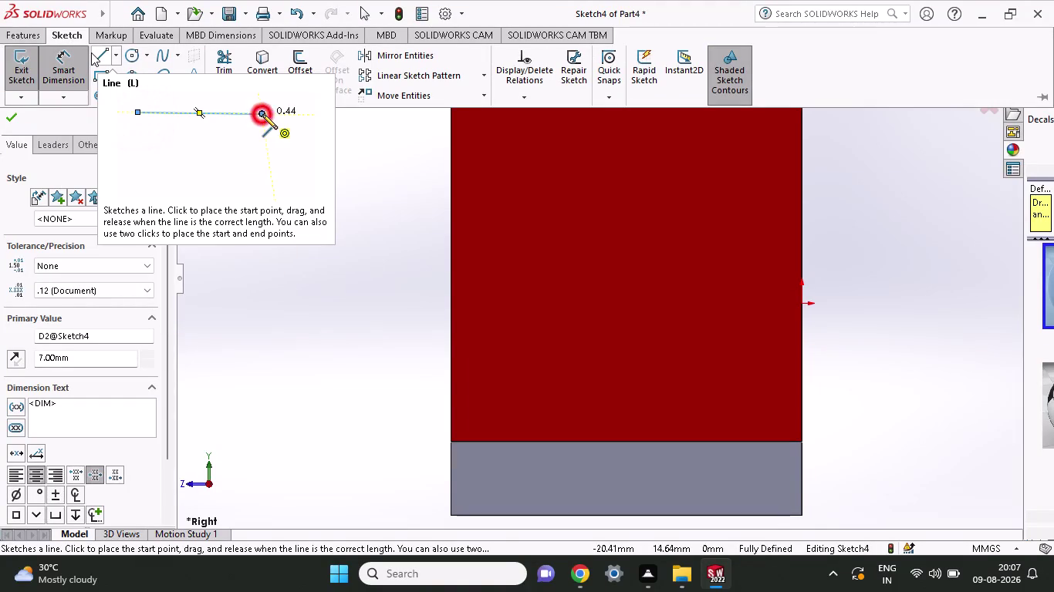
Draw one vertical line from the top edge's dimensioned point partway down the red face.
click(91, 52)
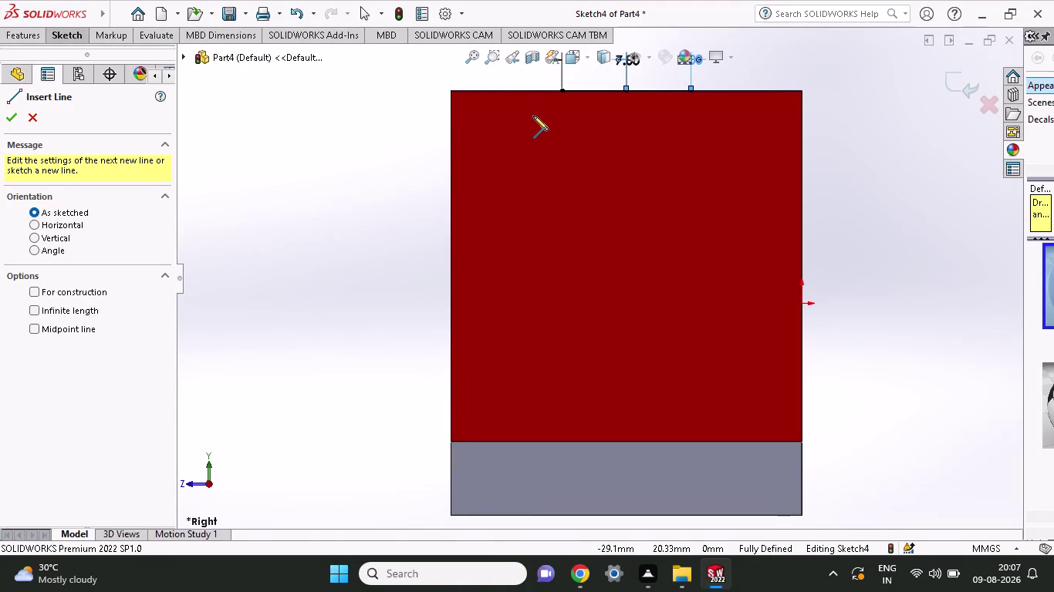
click(624, 88)
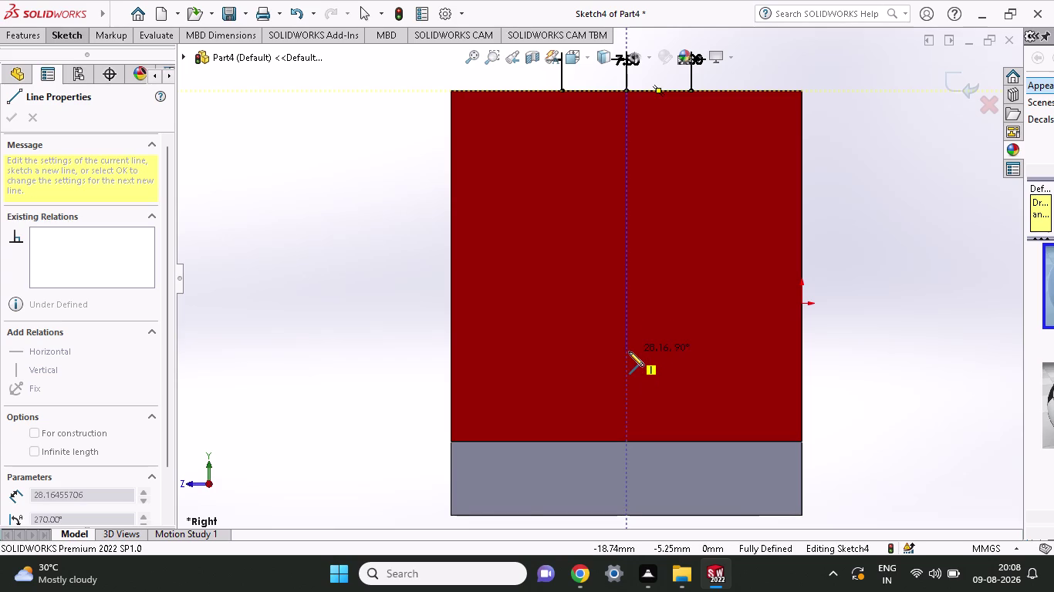
click(629, 352)
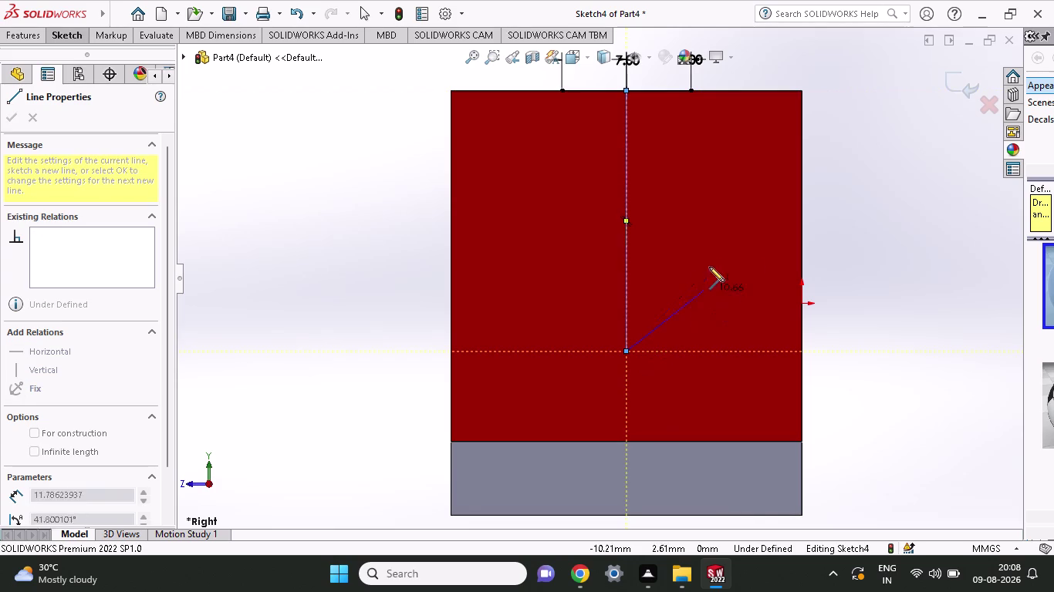
right_click(354, 186)
click(366, 196)
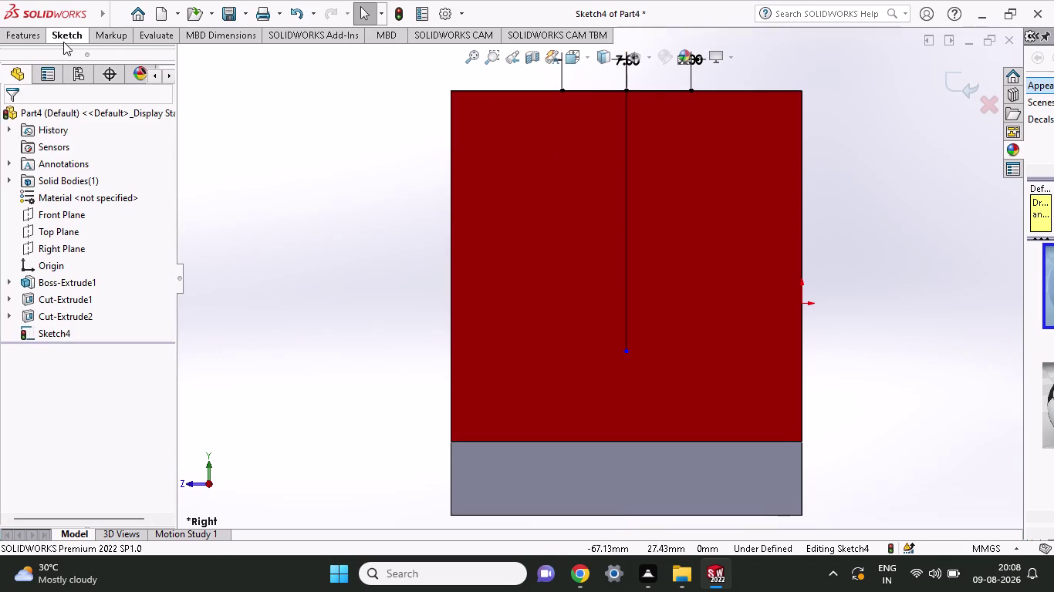
Dimension the vertical line's lower end 8 mm above the red face's bottom edge.
click(64, 42)
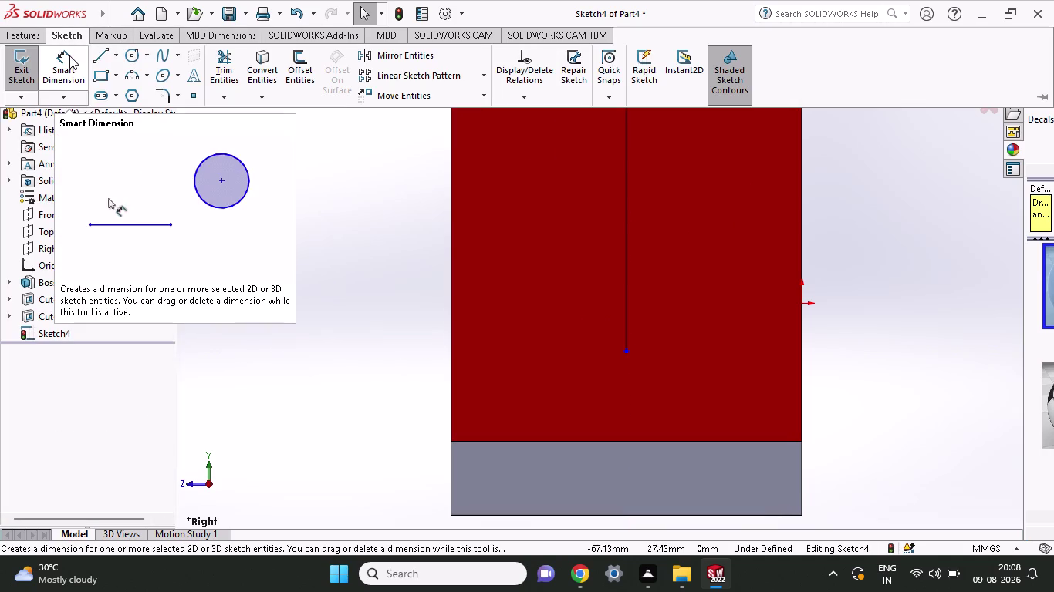
click(69, 70)
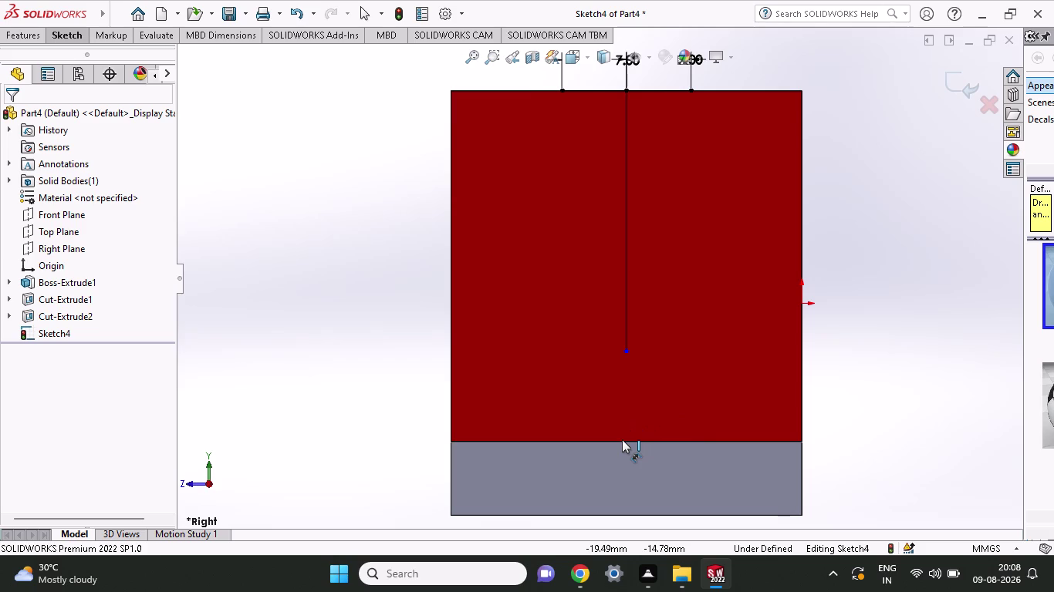
click(627, 350)
click(800, 443)
click(917, 419)
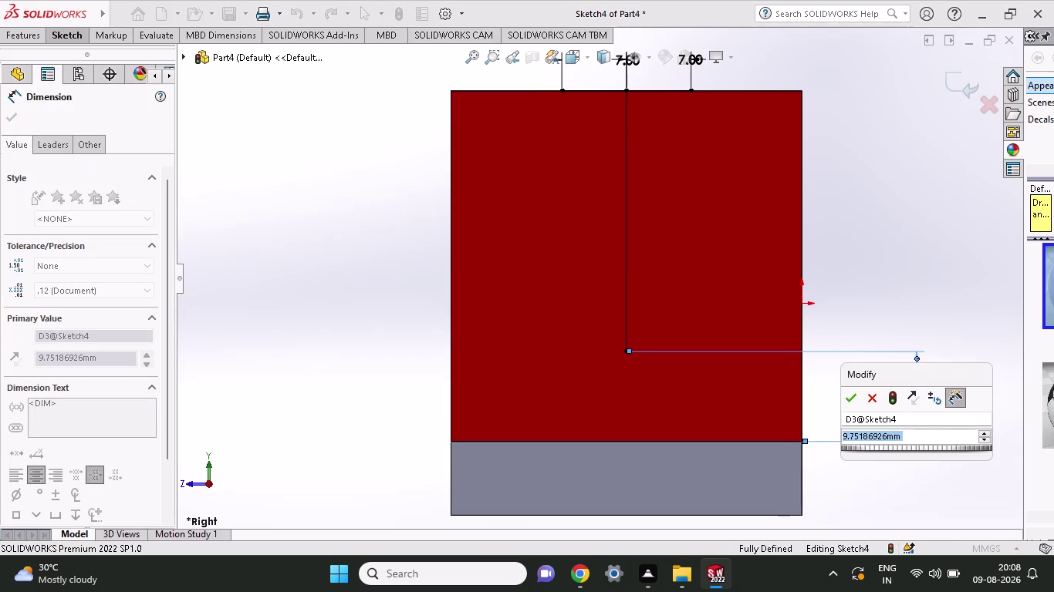
key(8)
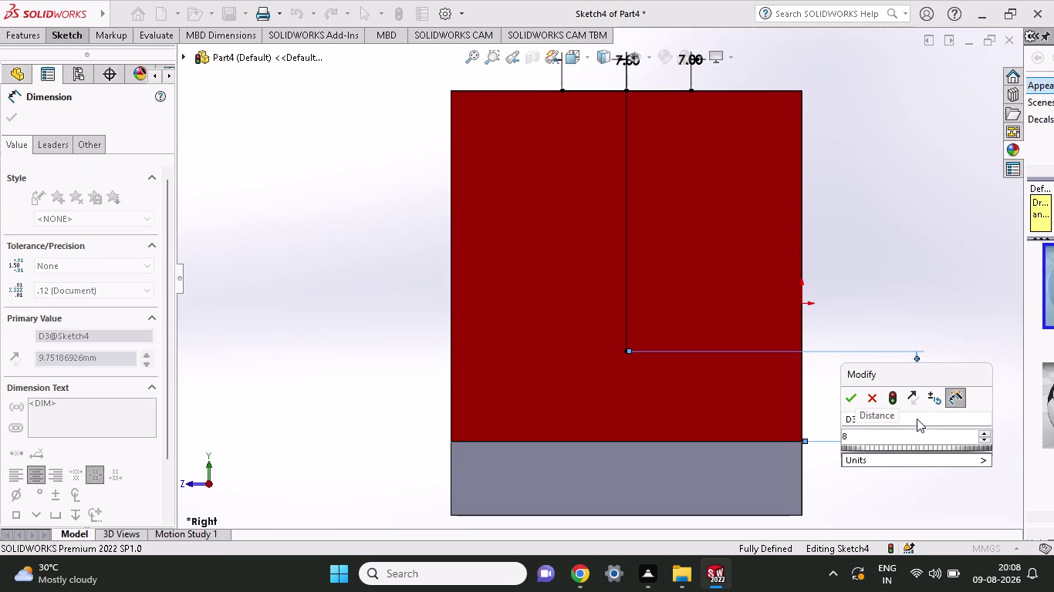
key(Return)
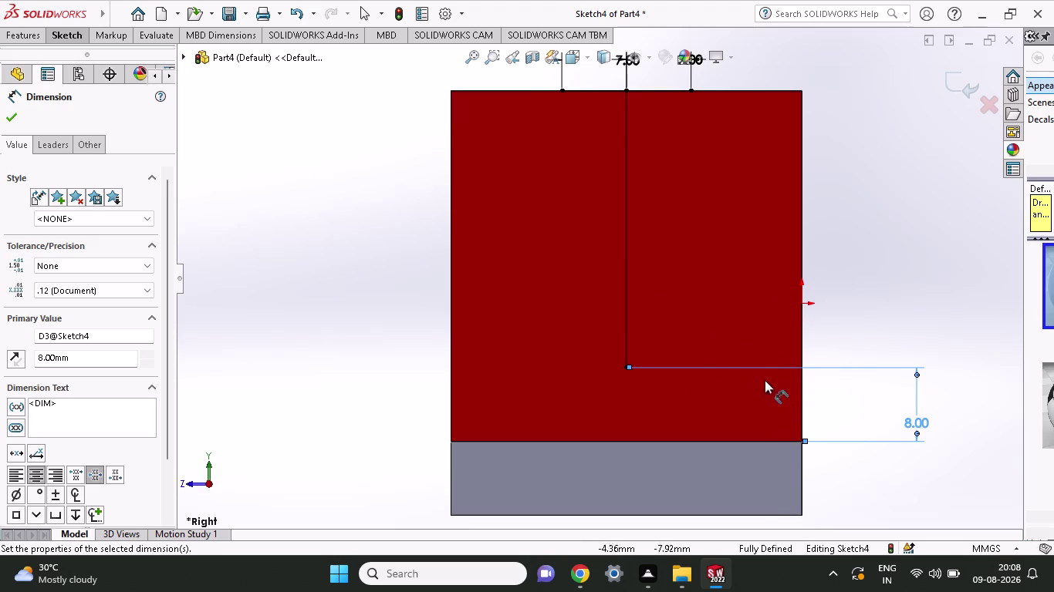
click(82, 37)
click(97, 56)
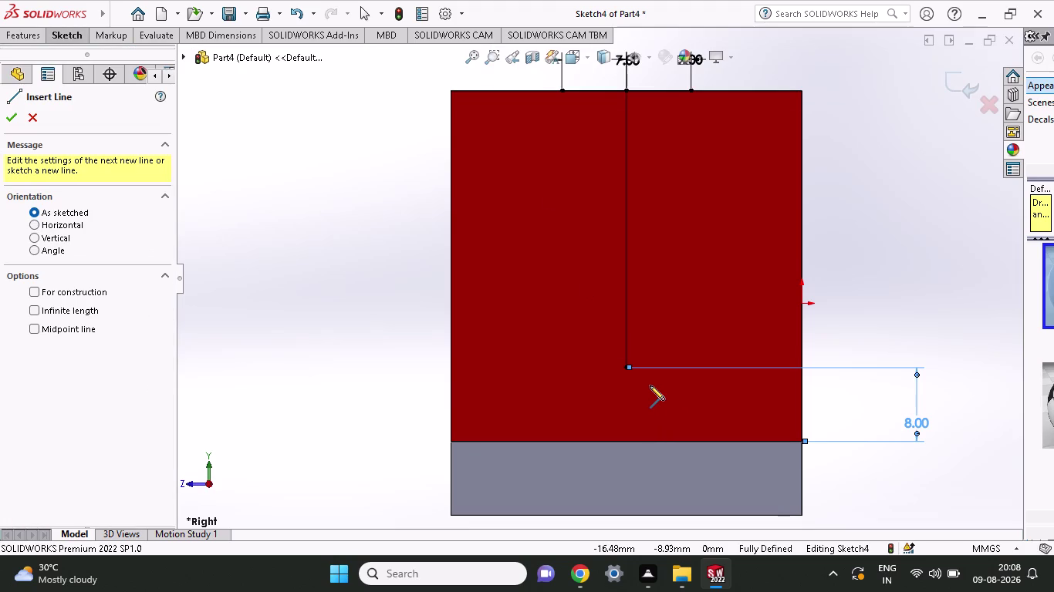
Draw a short horizontal line leftward from the vertical line's lower endpoint.
click(626, 369)
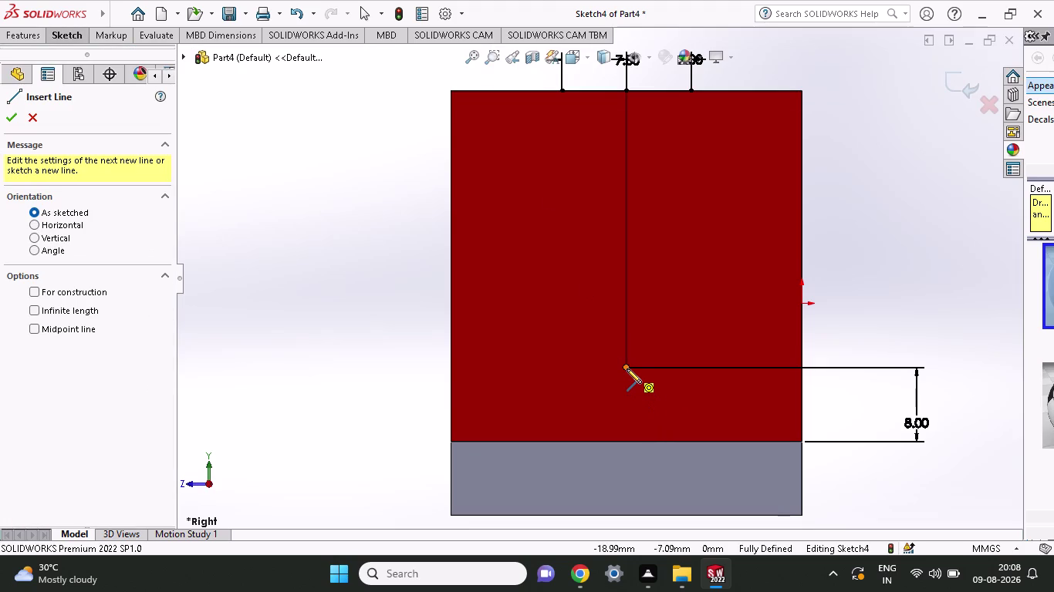
click(552, 364)
right_click(918, 265)
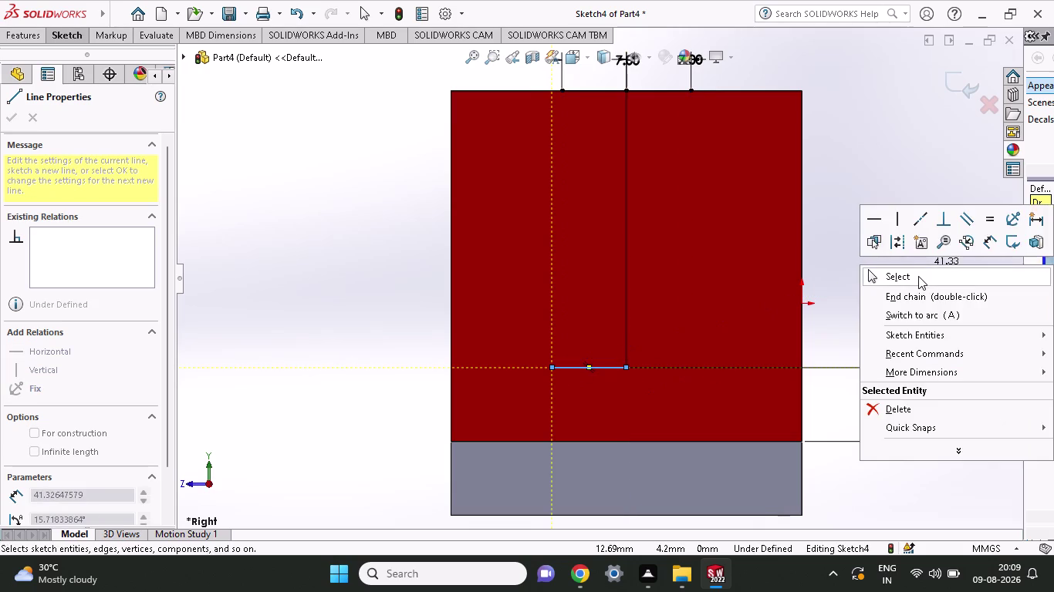
click(918, 276)
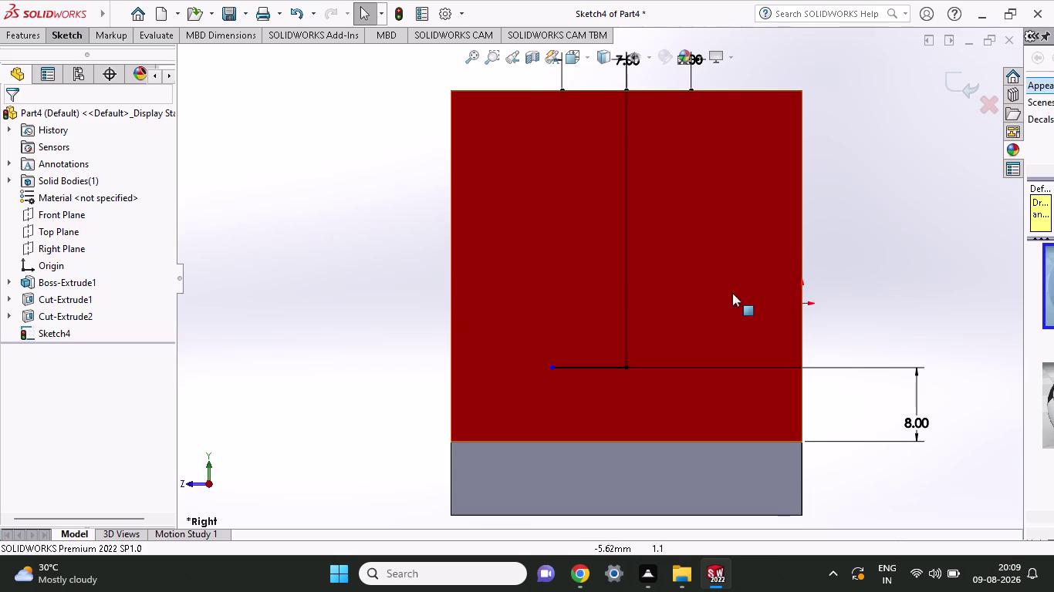
click(69, 41)
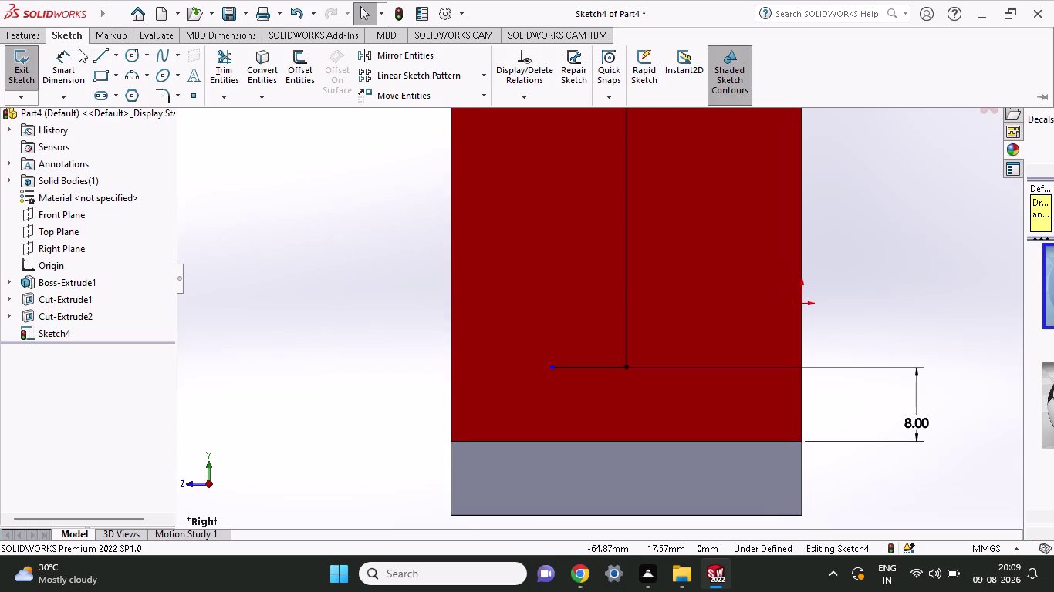
click(76, 61)
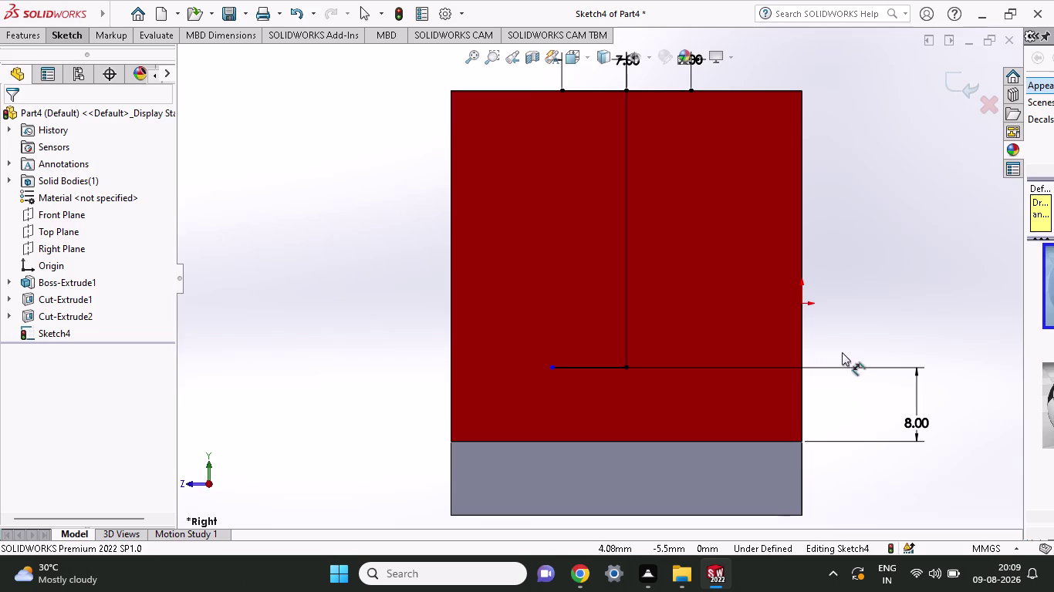
Dimension the left horizontal line to 15 mm, placed below the block.
click(550, 364)
click(628, 369)
scroll(up, 3)
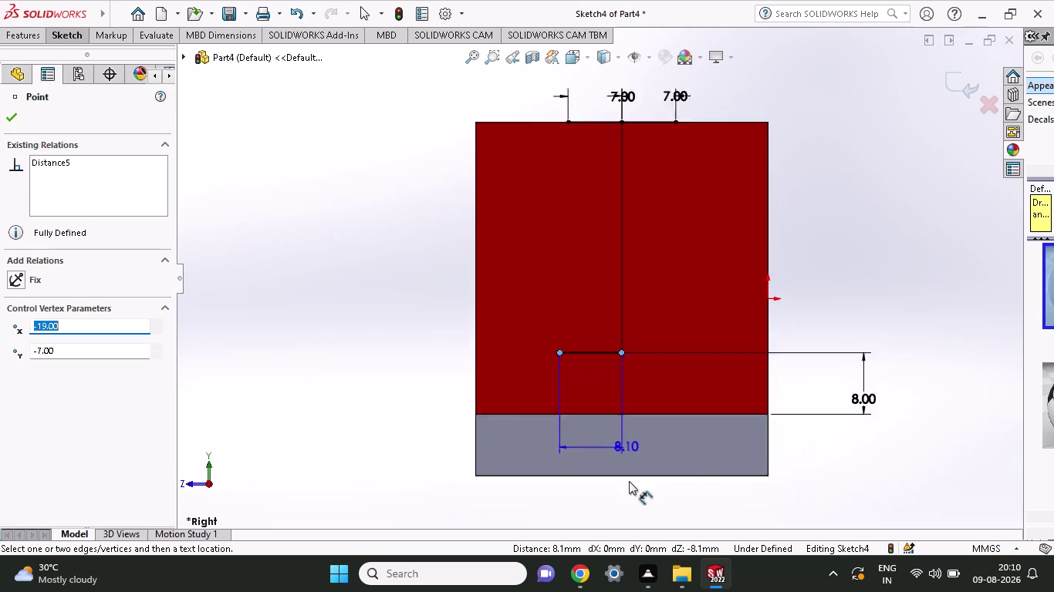
click(618, 468)
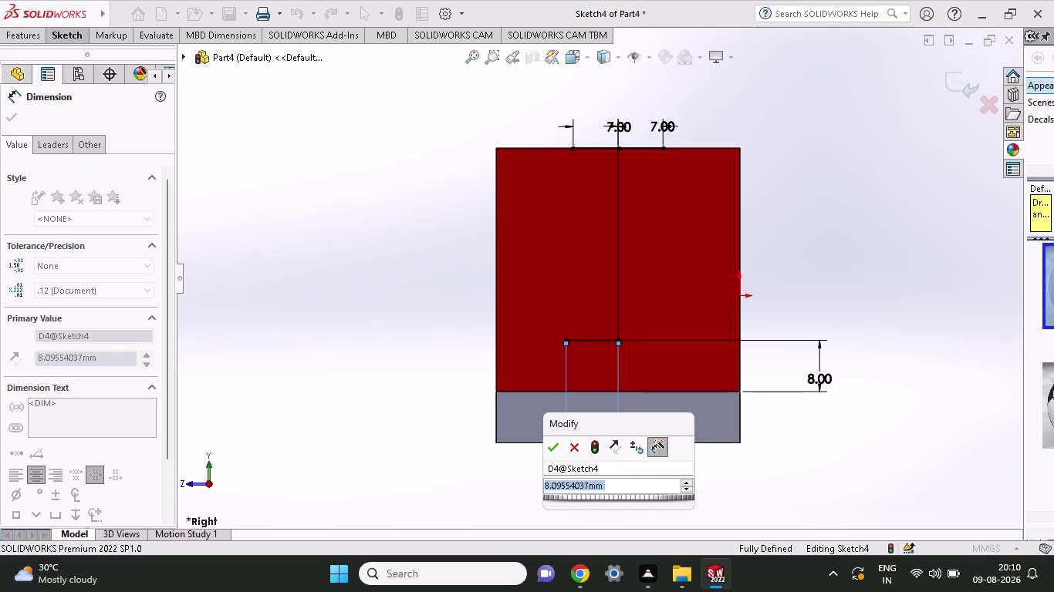
key(1)
key(5)
key(Return)
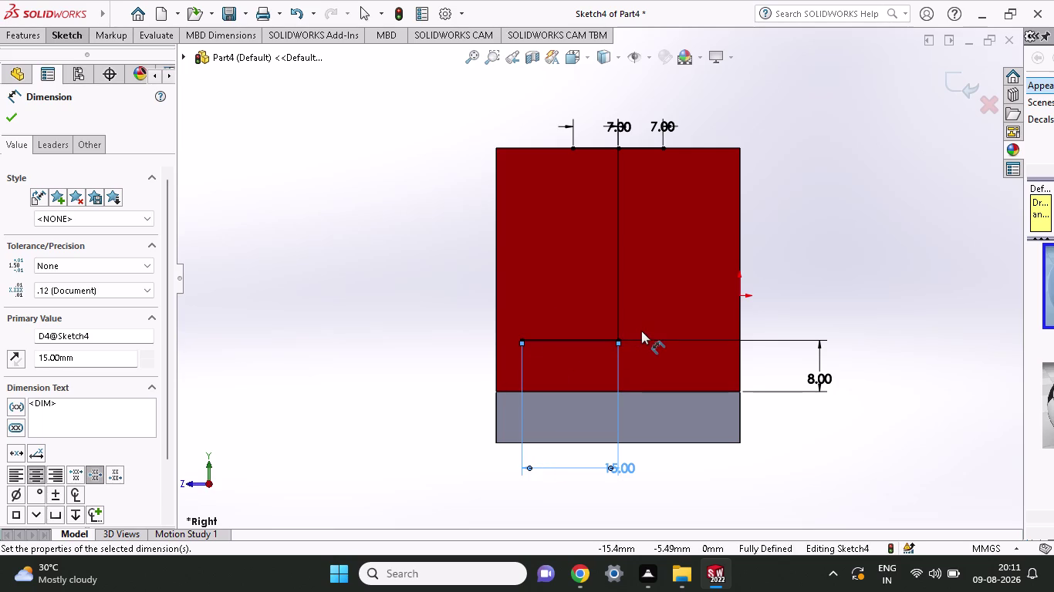
click(78, 39)
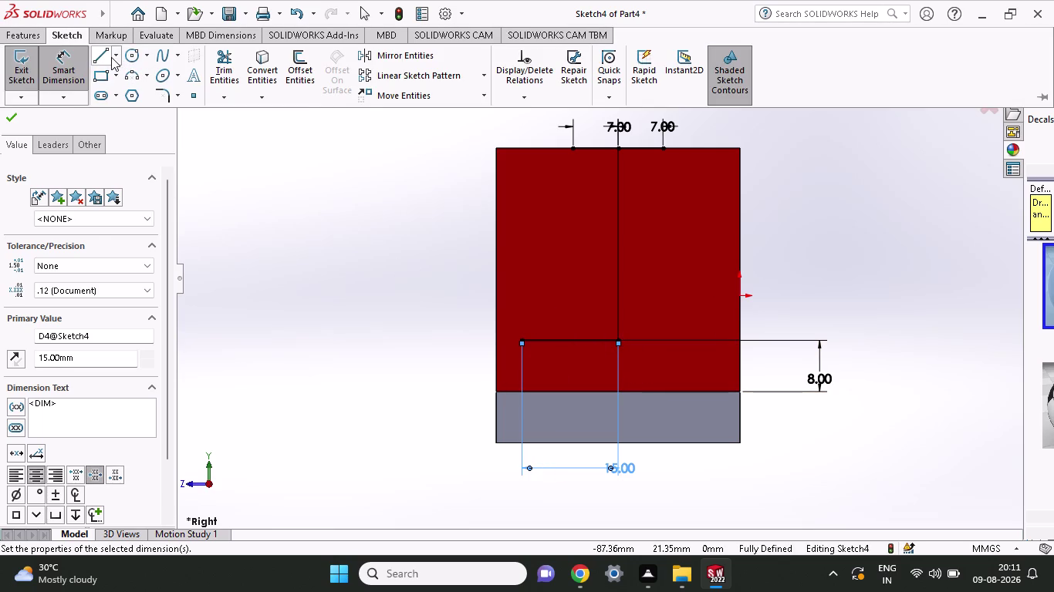
click(92, 59)
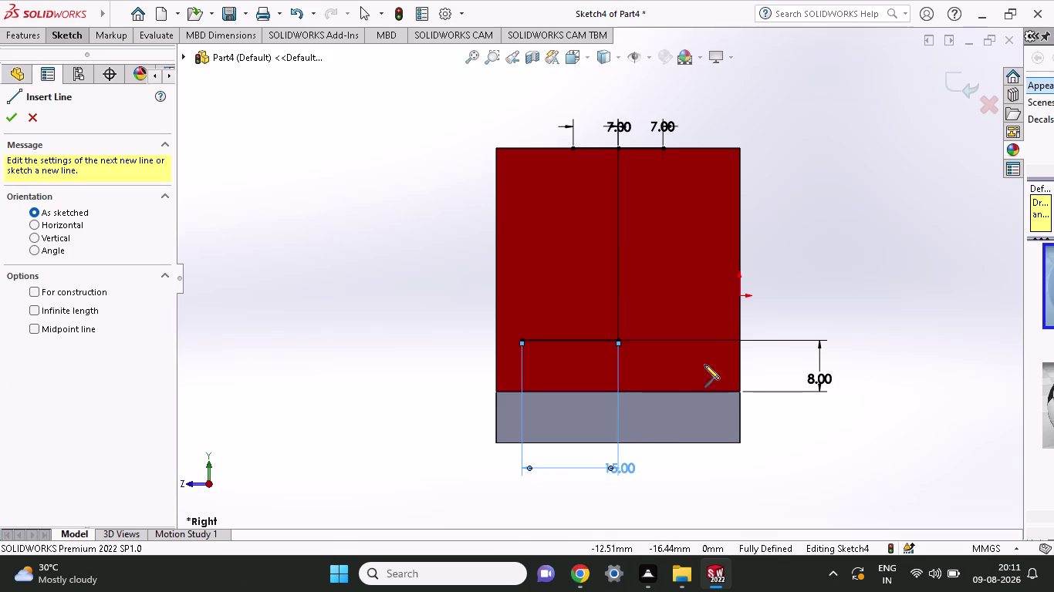
Draw a horizontal line rightward from the vertical line's lower end toward the block's side.
click(619, 341)
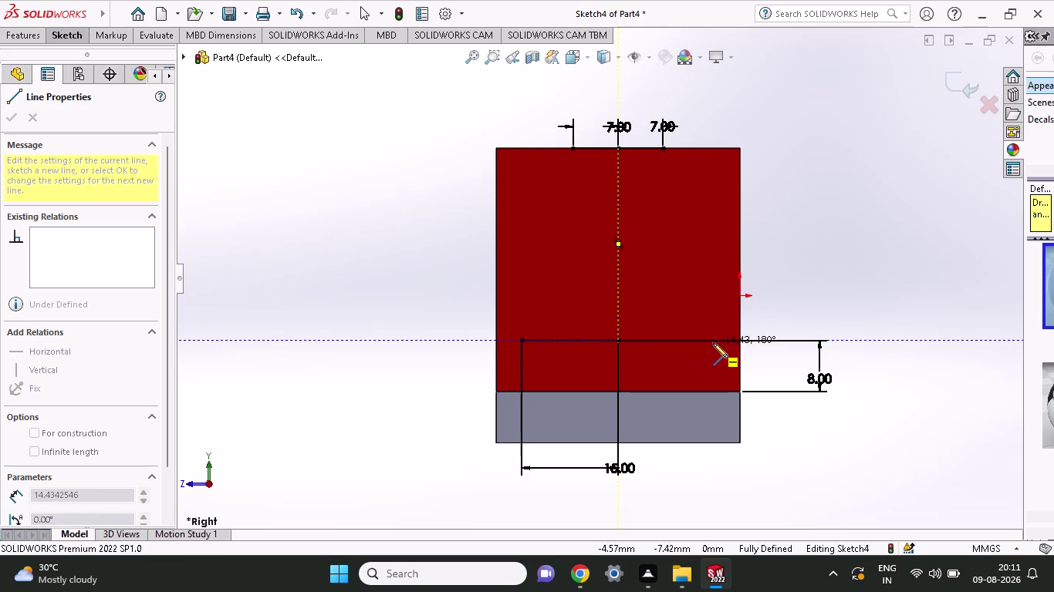
click(717, 342)
right_click(837, 287)
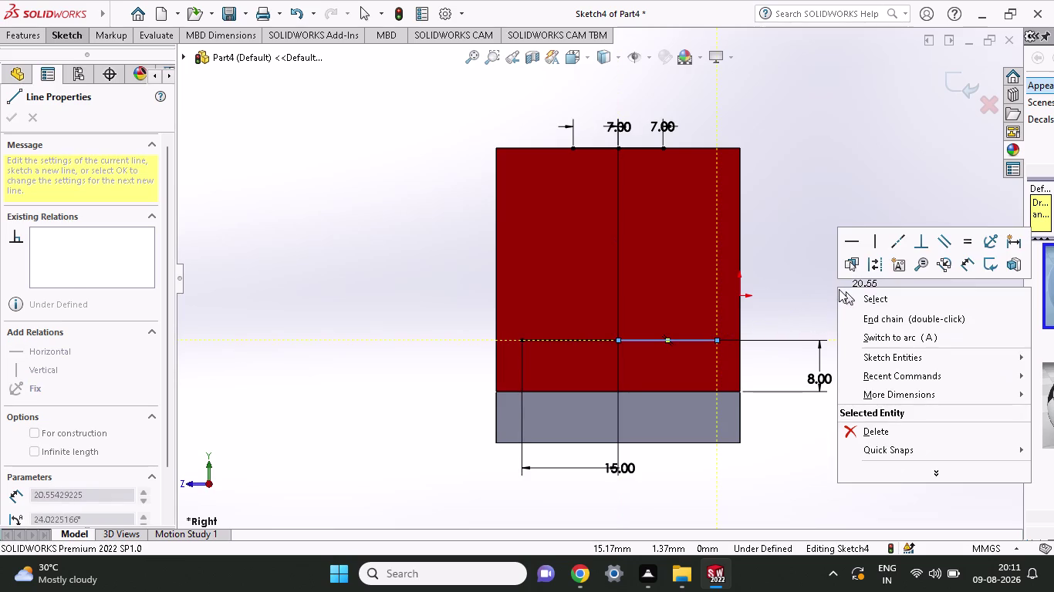
click(848, 305)
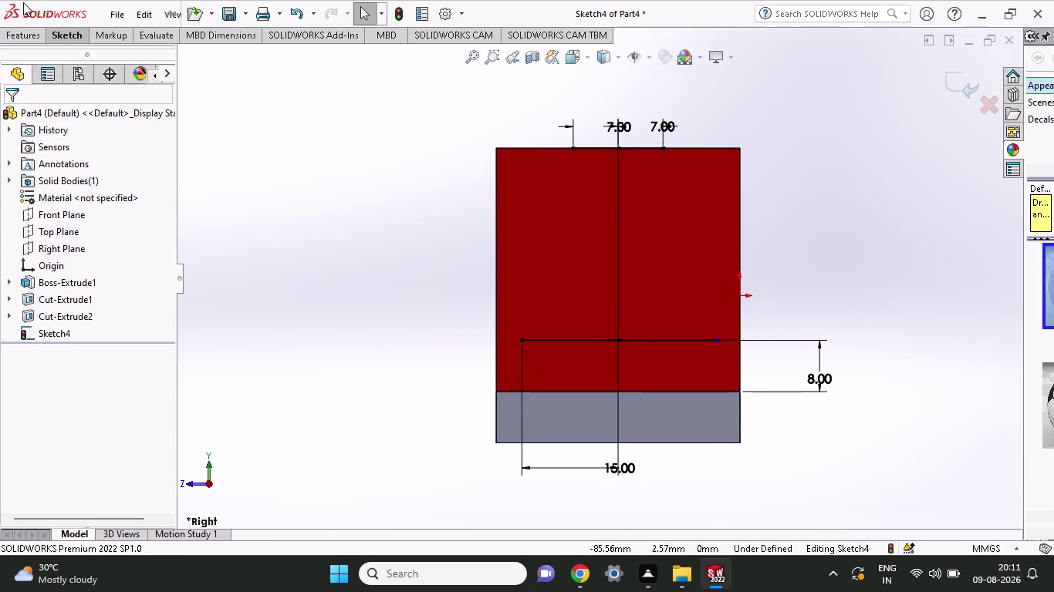
Dimension the right horizontal line to 15 mm below the block.
click(54, 36)
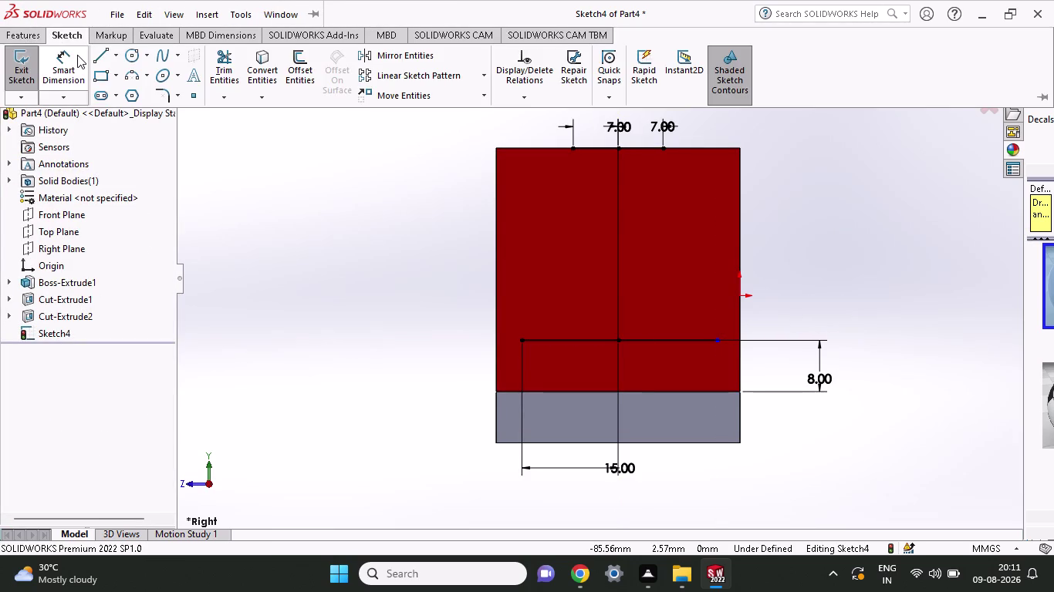
click(78, 54)
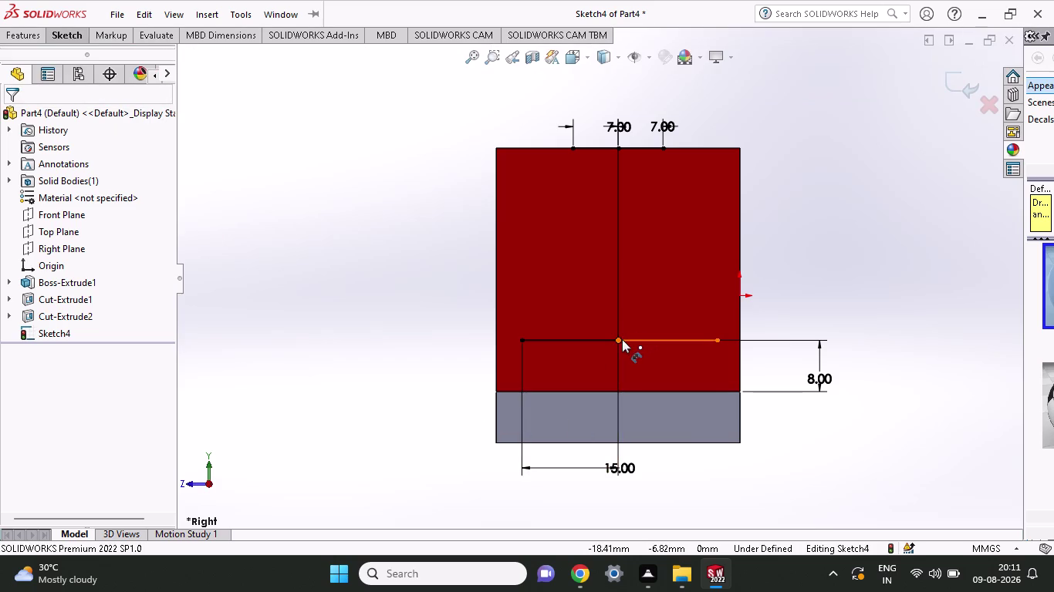
click(620, 340)
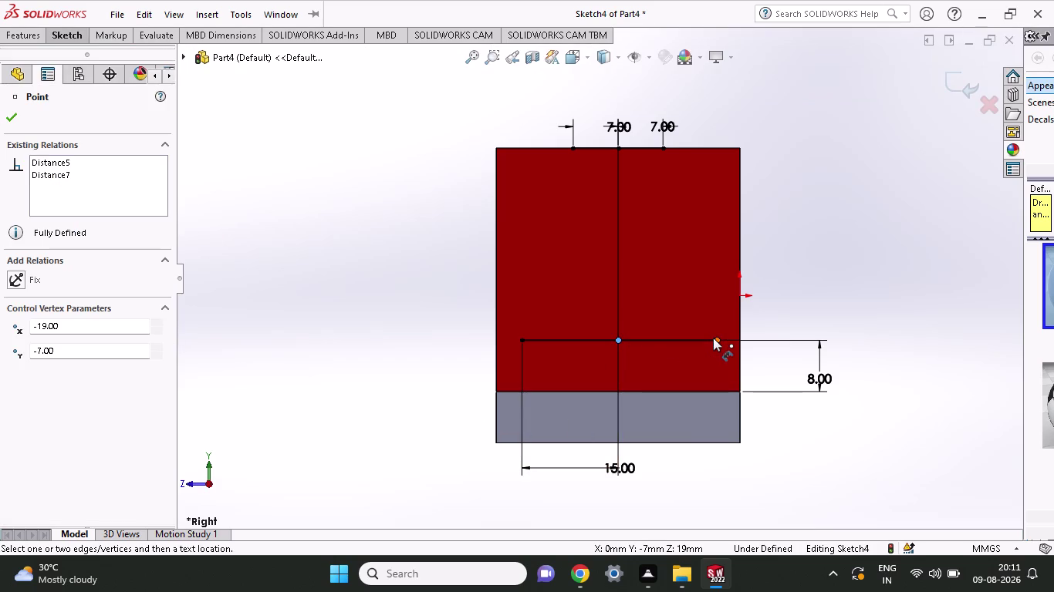
click(715, 338)
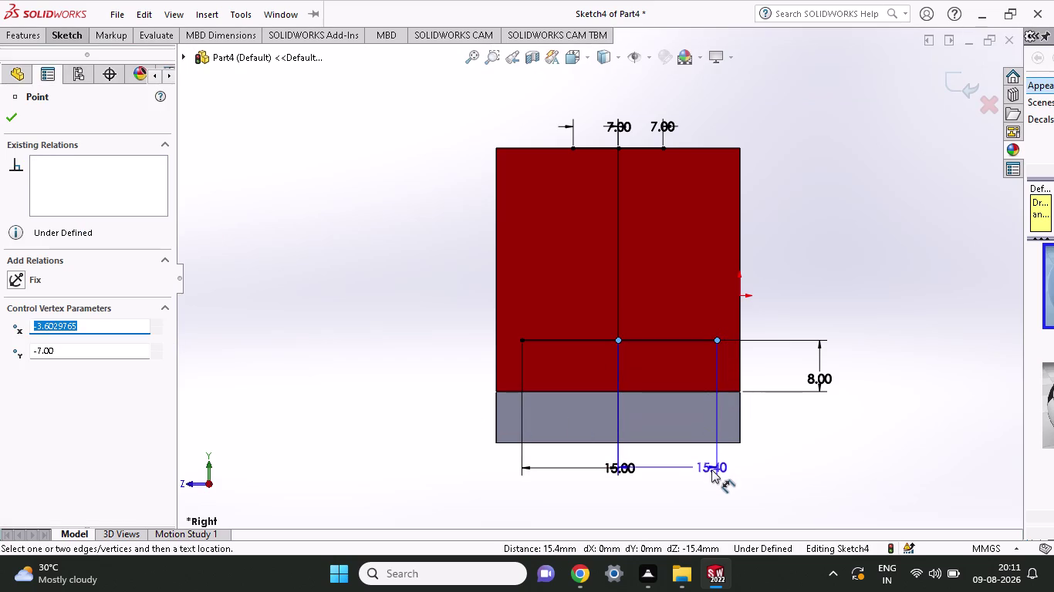
click(711, 470)
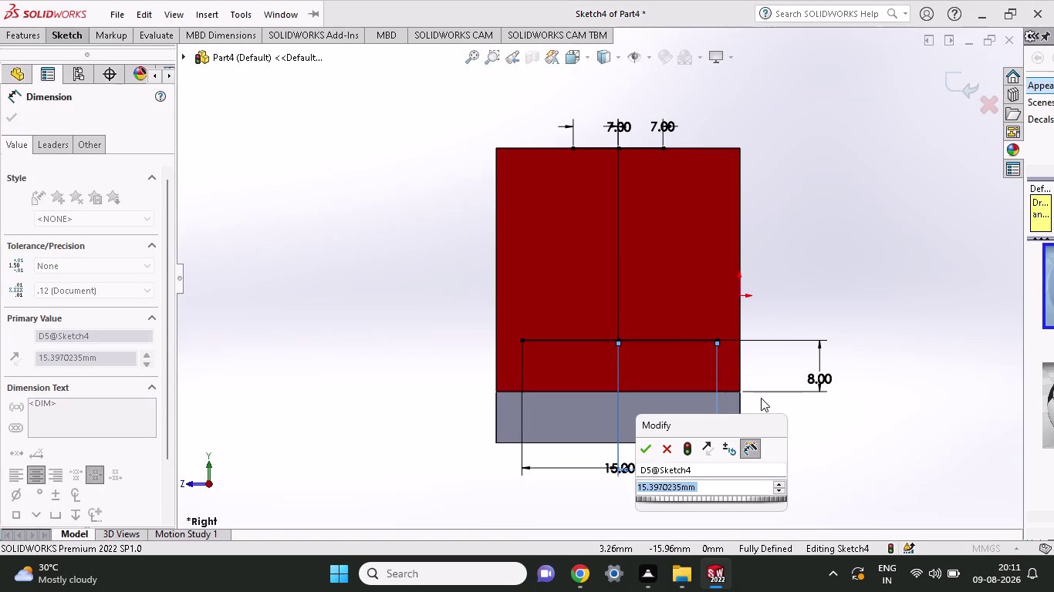
text(15)
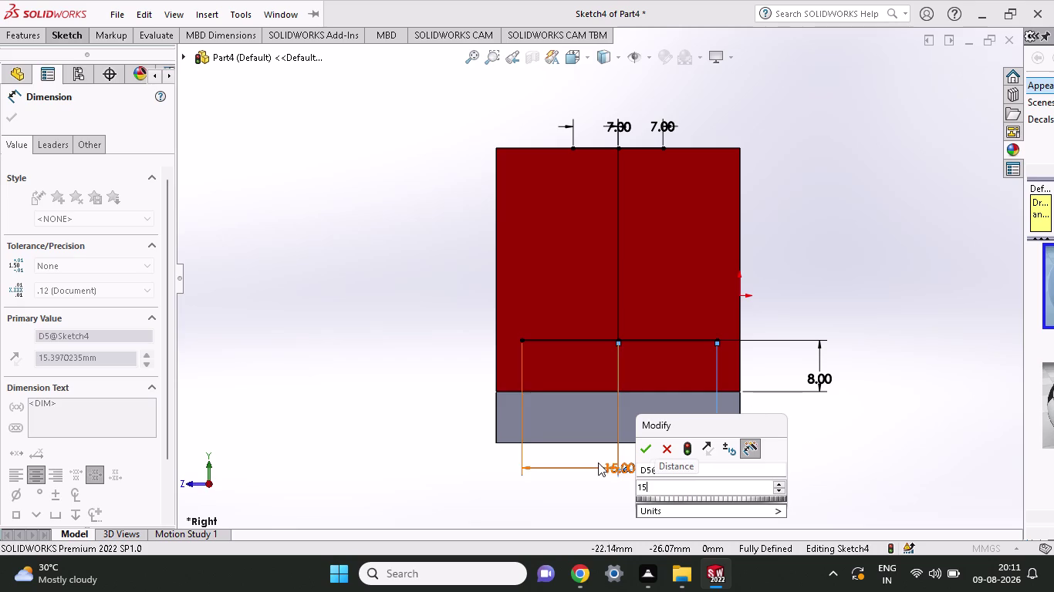
click(644, 448)
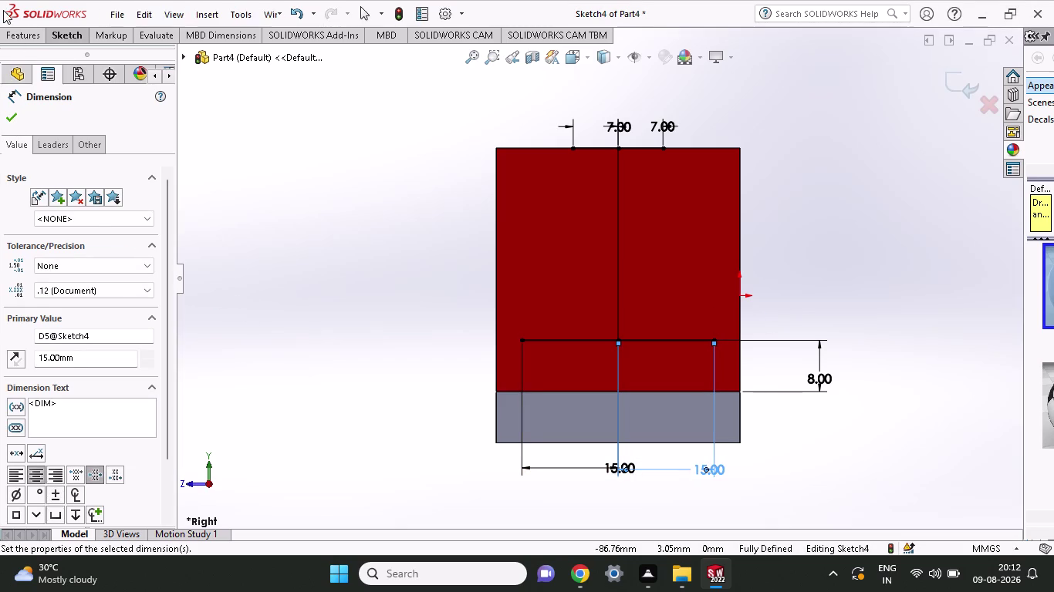
Confirm the 15 mm right bottom spacing, leaving the sketch fully defined.
click(15, 34)
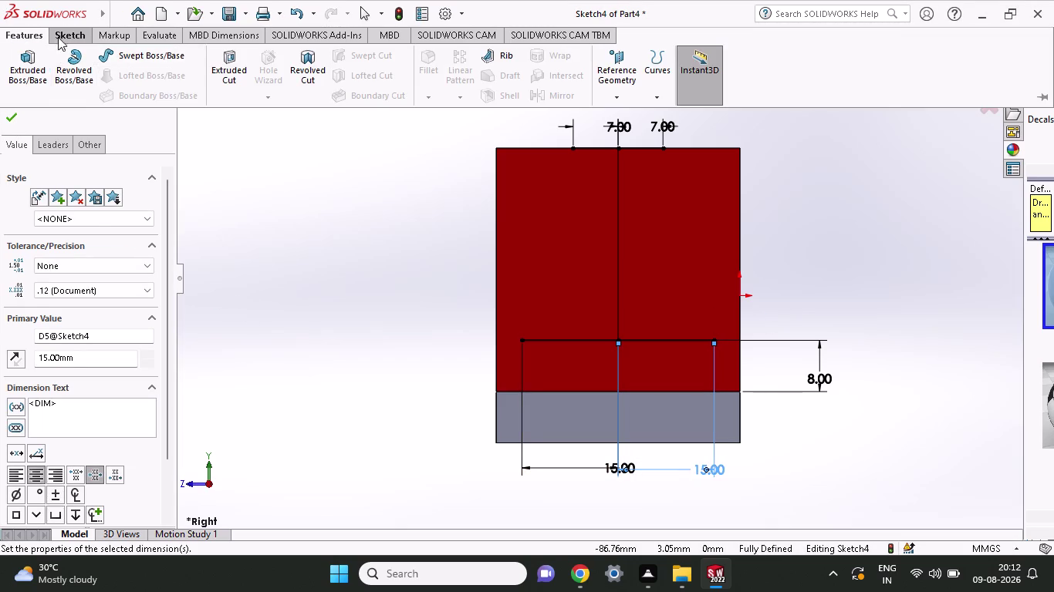
click(64, 27)
click(2, 115)
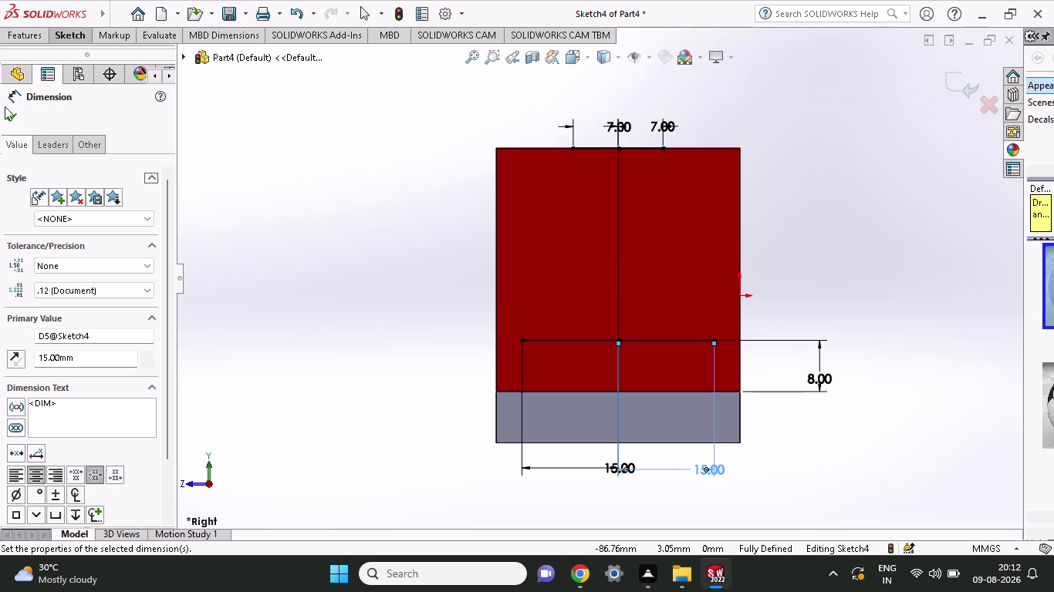
click(6, 114)
click(10, 35)
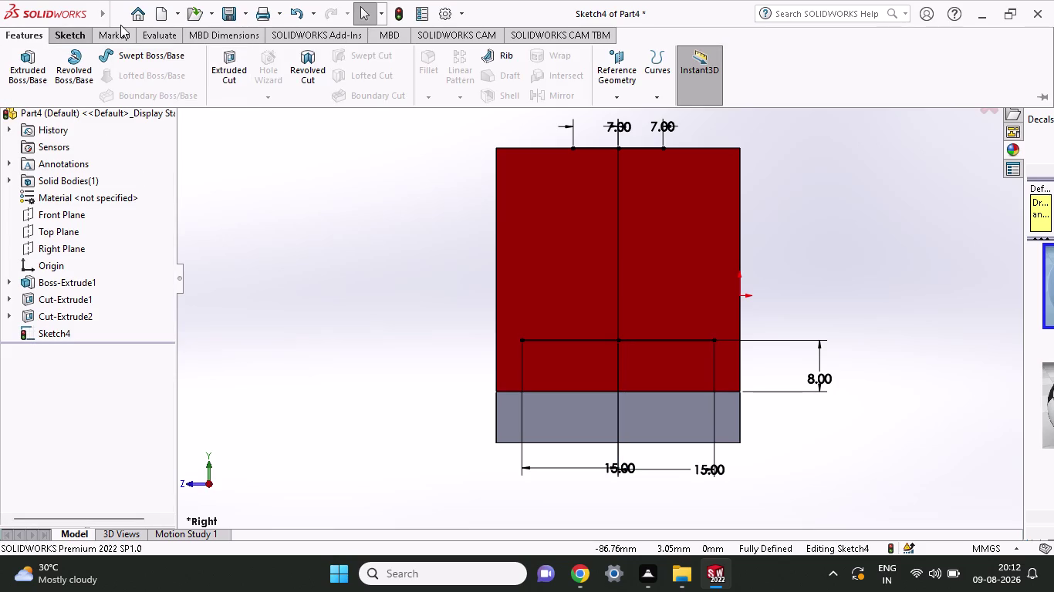
click(75, 34)
click(101, 59)
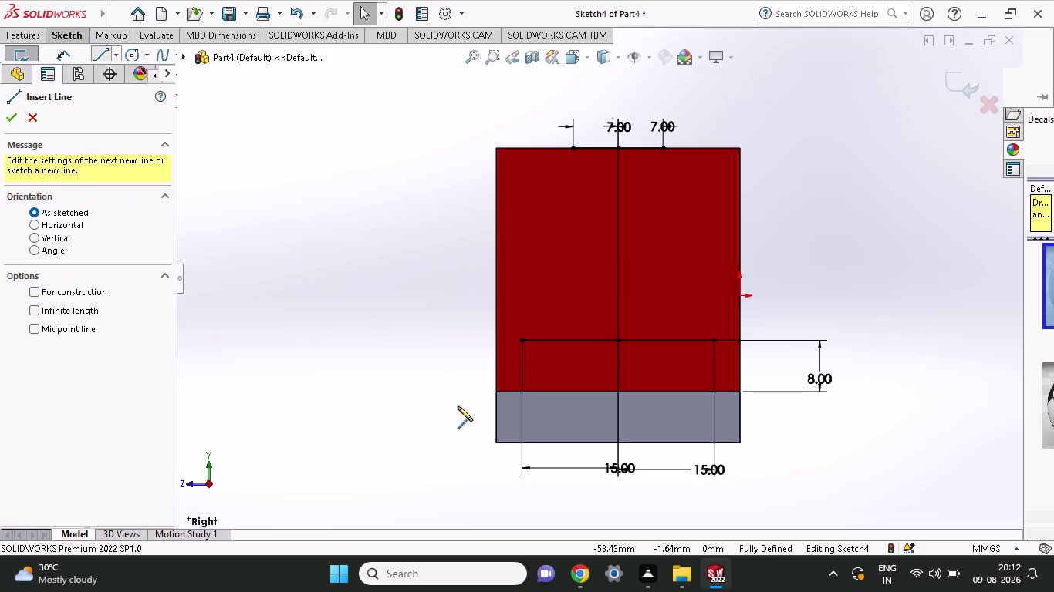
Draw the left slanted line from the bottom-left point to the top-left point.
click(522, 339)
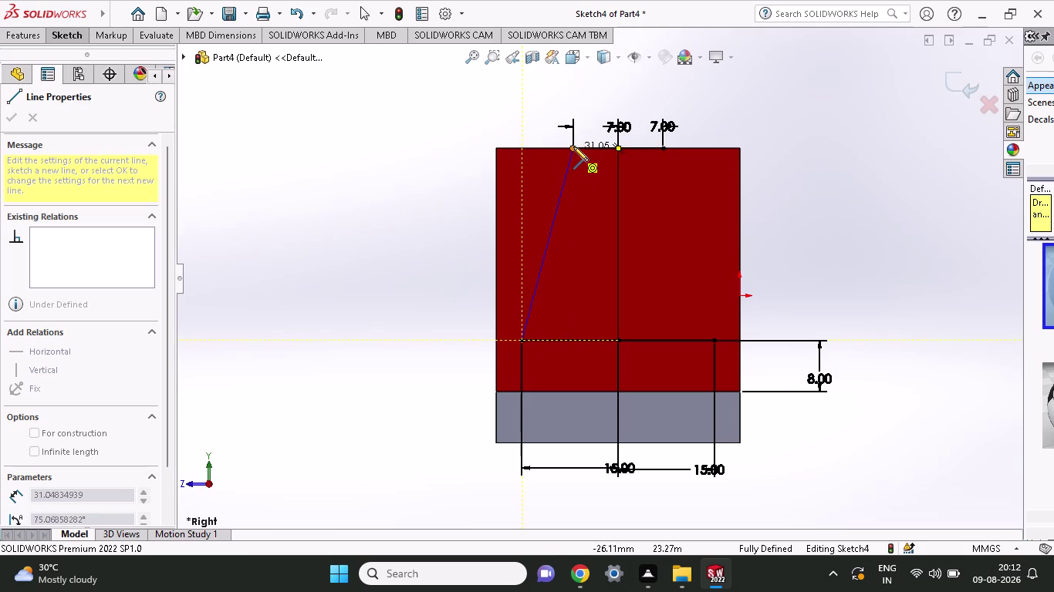
click(574, 146)
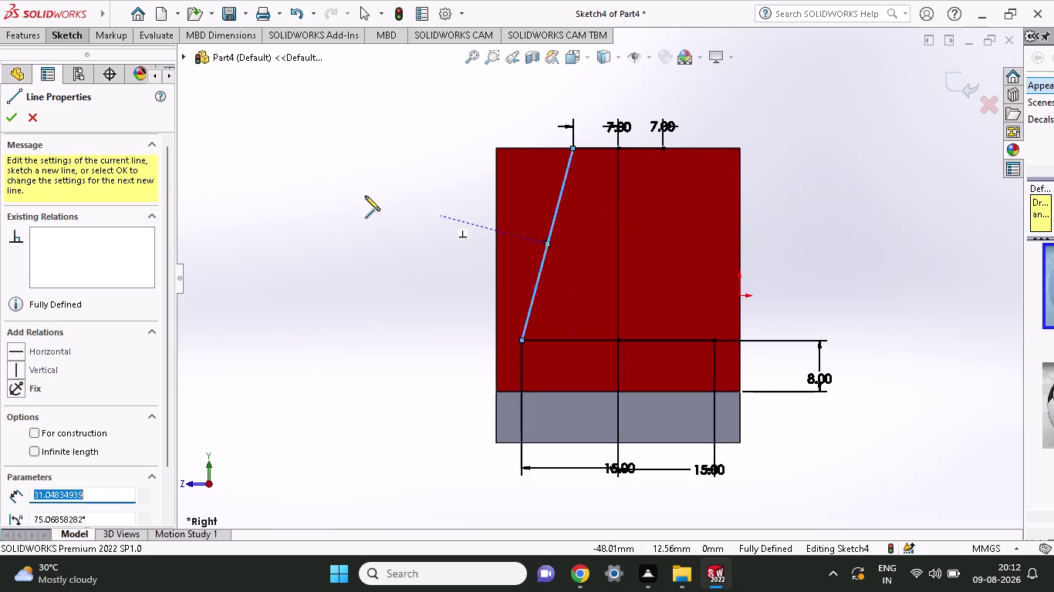
click(12, 121)
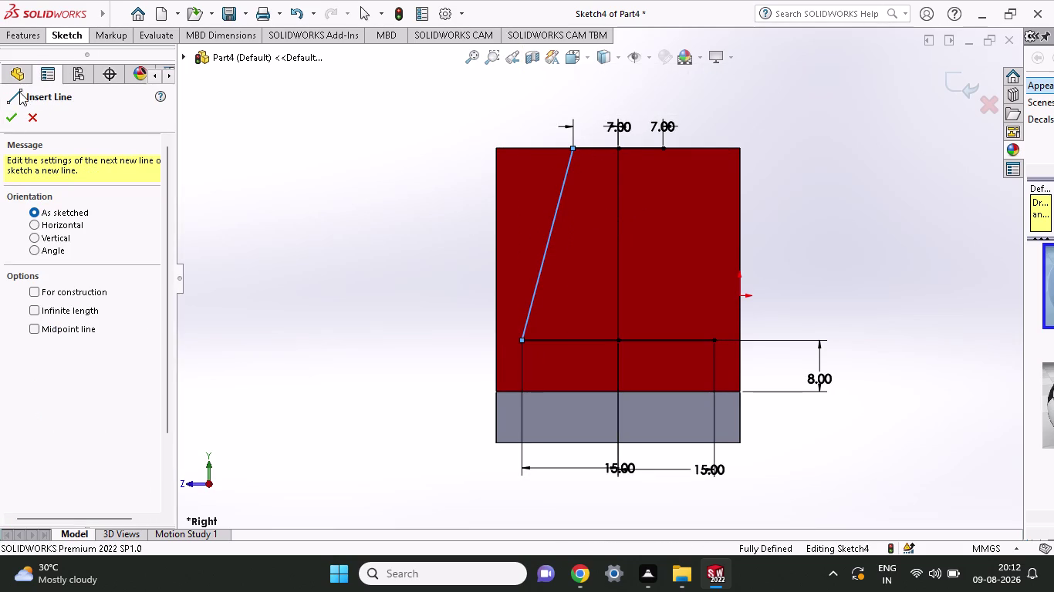
click(33, 39)
click(79, 41)
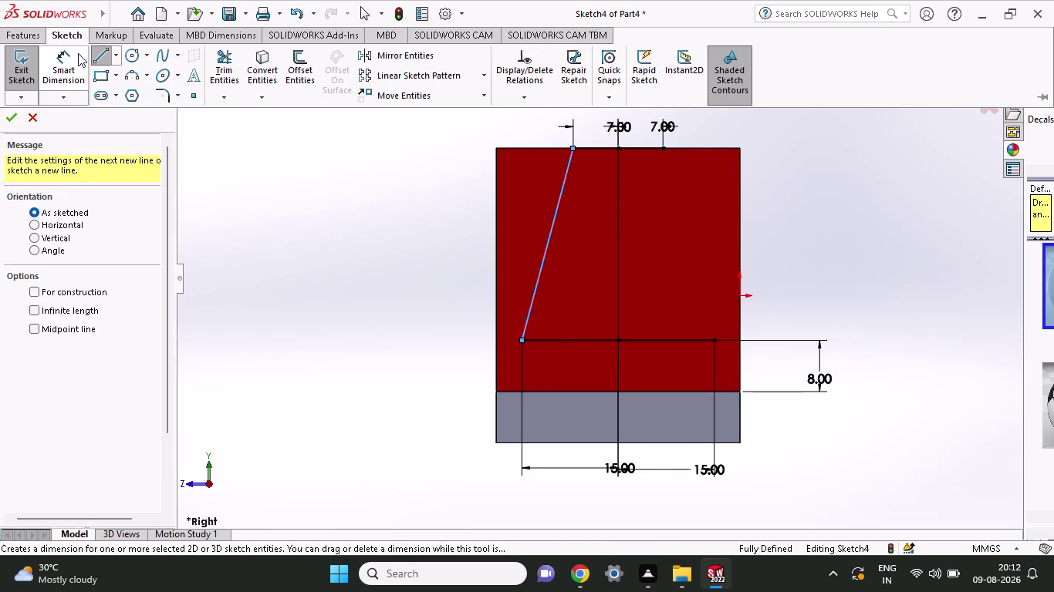
click(93, 58)
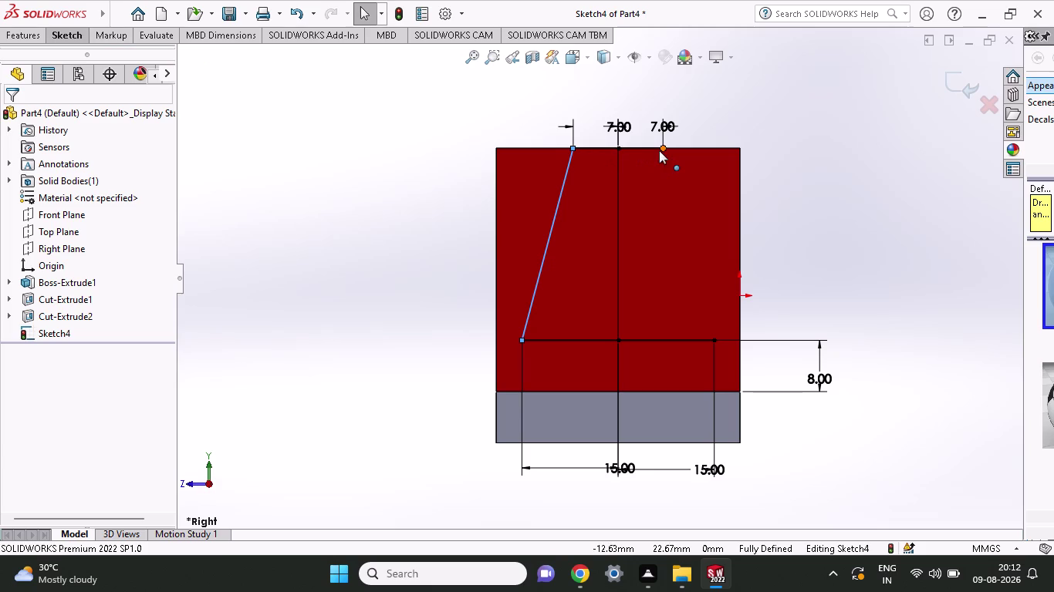
Draw the right slanted line from the top-right point to the bottom-right point.
click(661, 149)
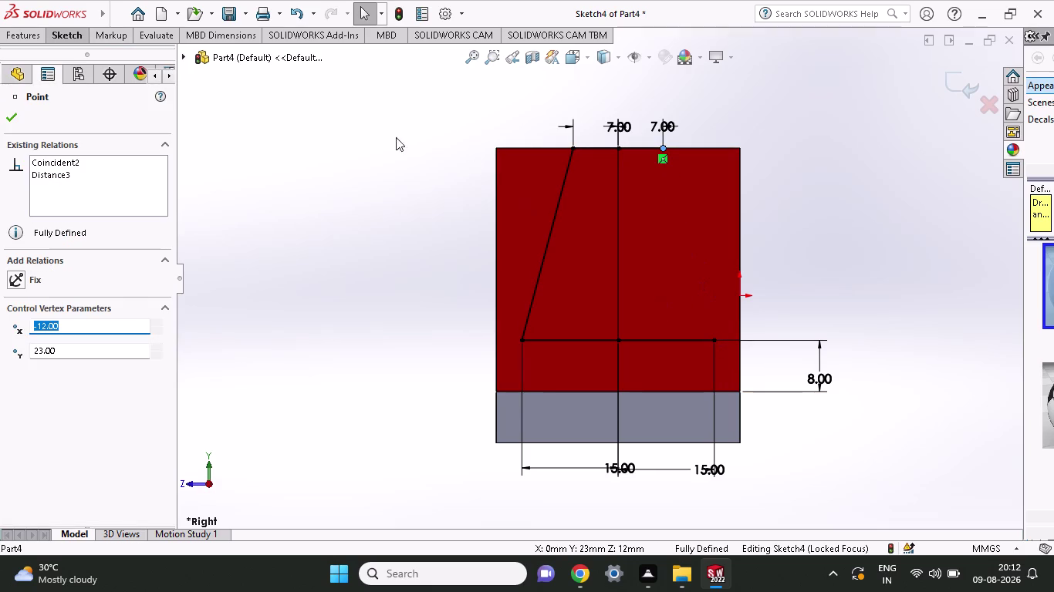
click(63, 43)
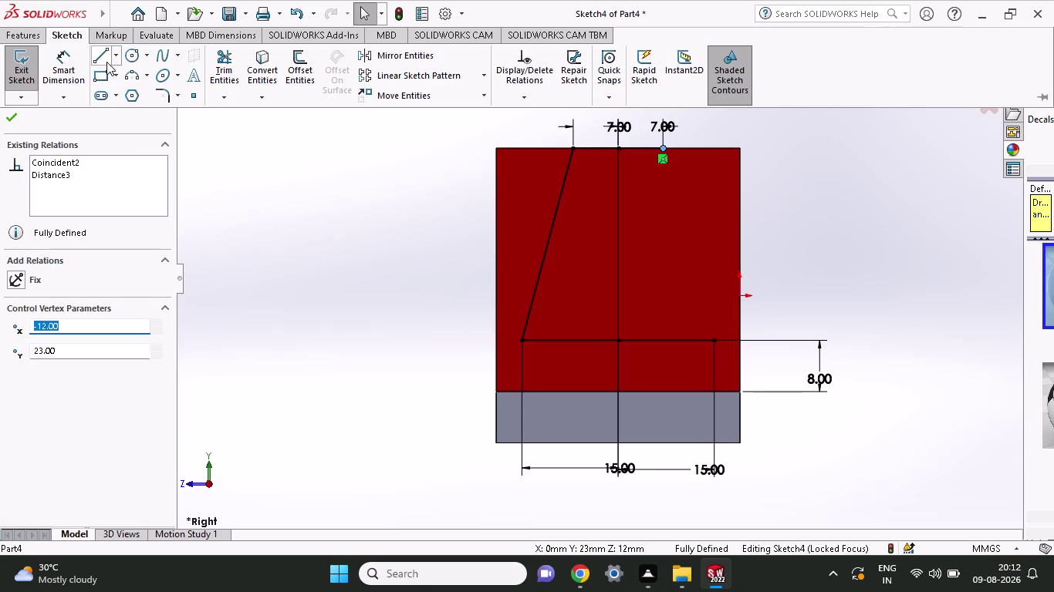
click(106, 61)
click(662, 147)
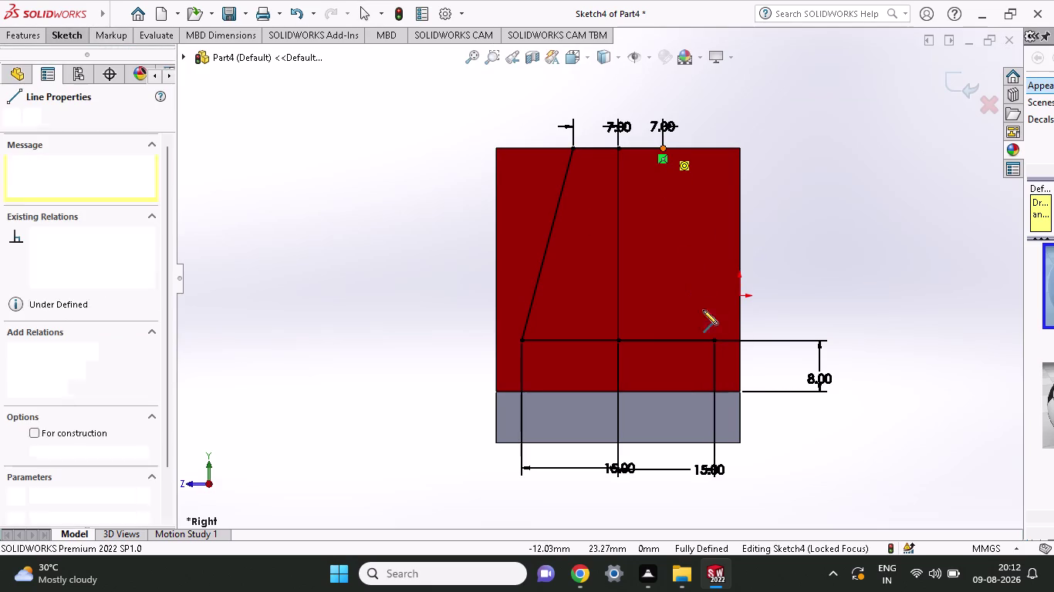
click(716, 344)
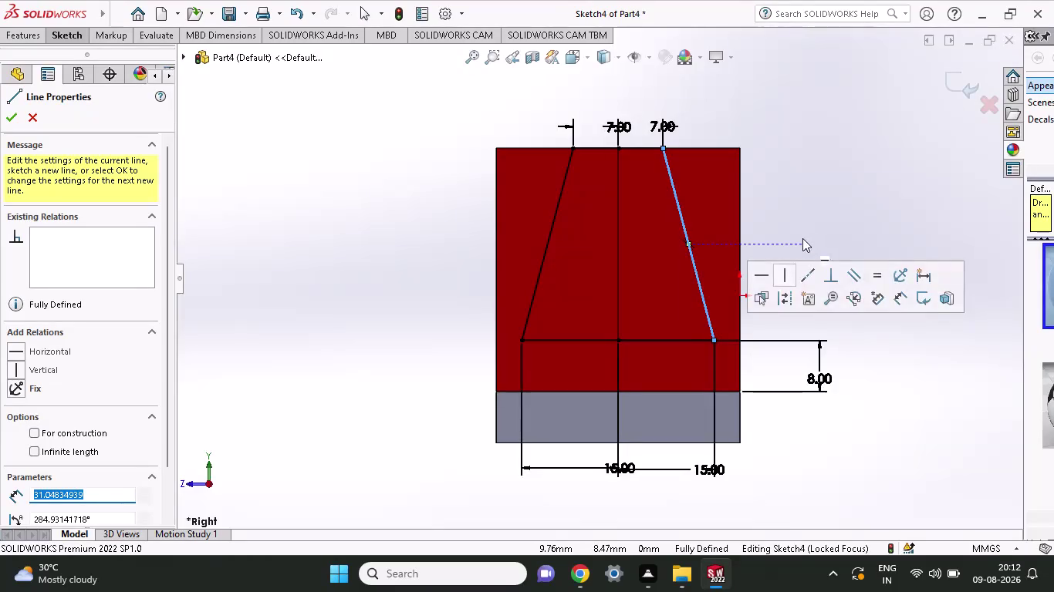
right_click(802, 238)
click(802, 246)
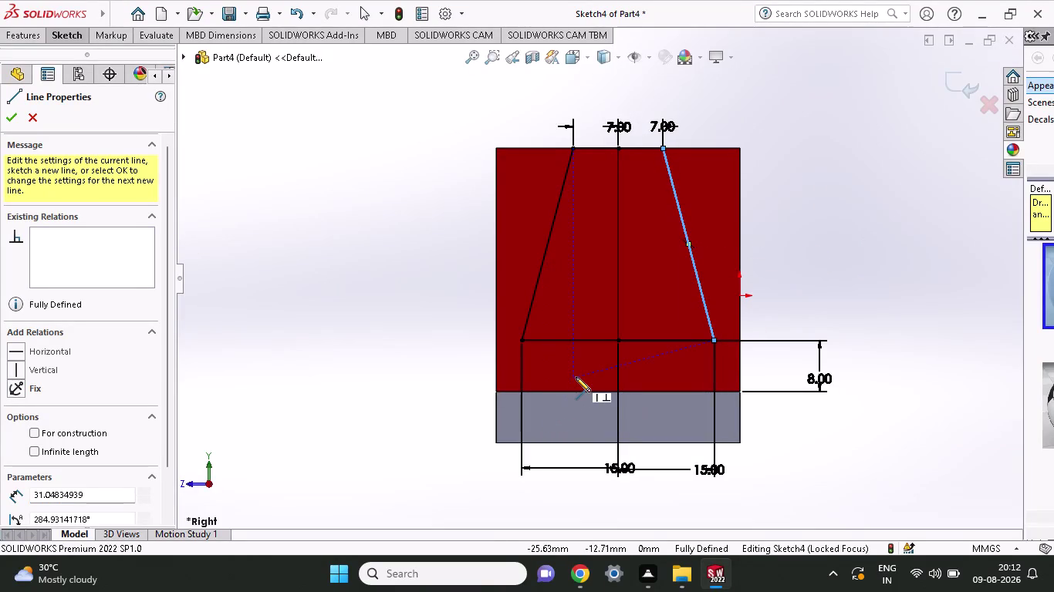
Select the closed trapezoid region, orbit the view, and begin an Extruded Cut.
right_click(395, 303)
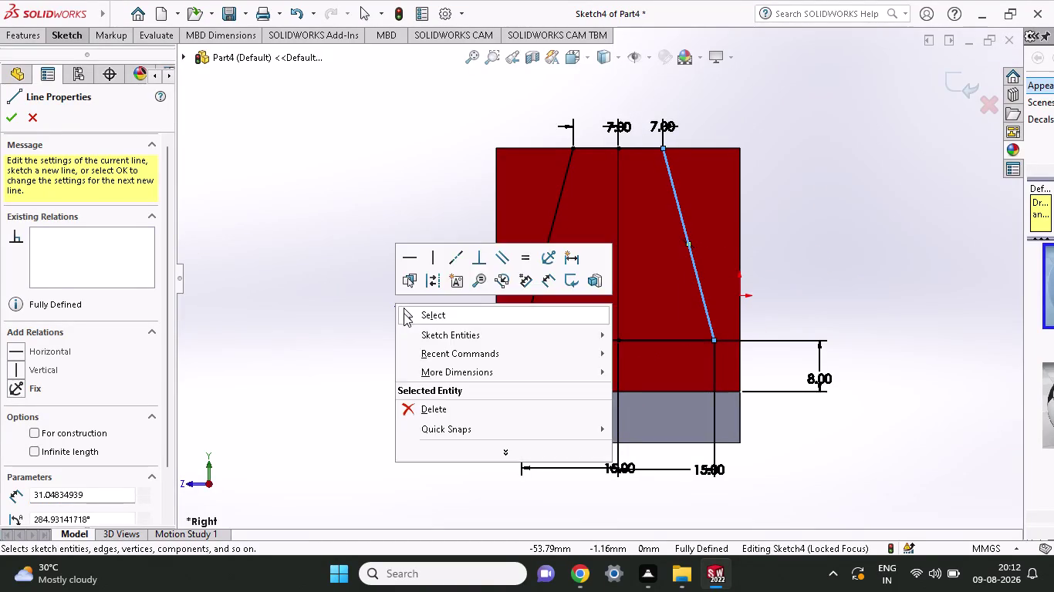
click(404, 313)
scroll(down, 3)
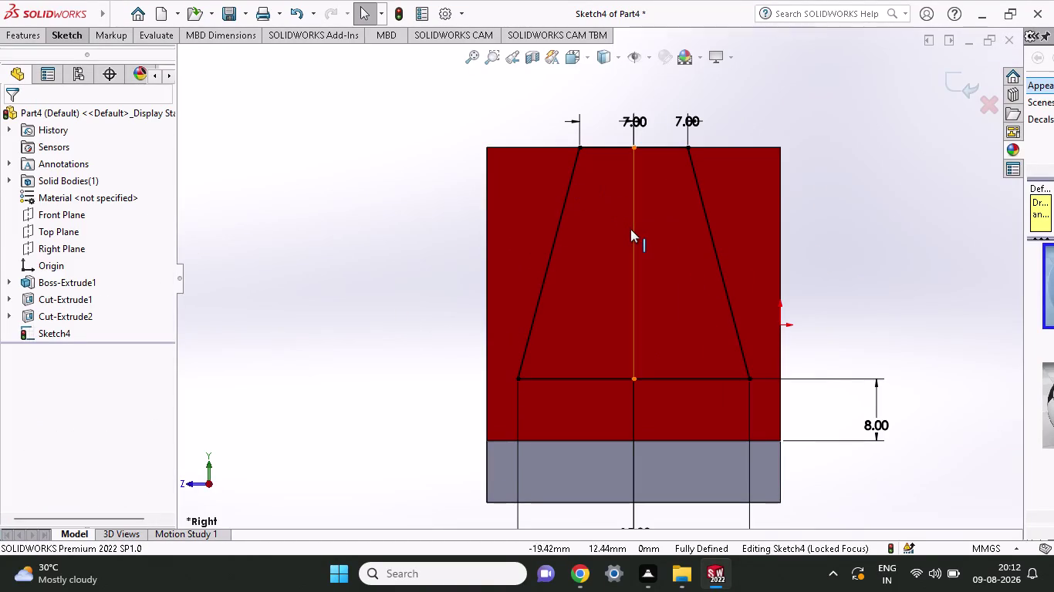
click(630, 229)
key(Delete)
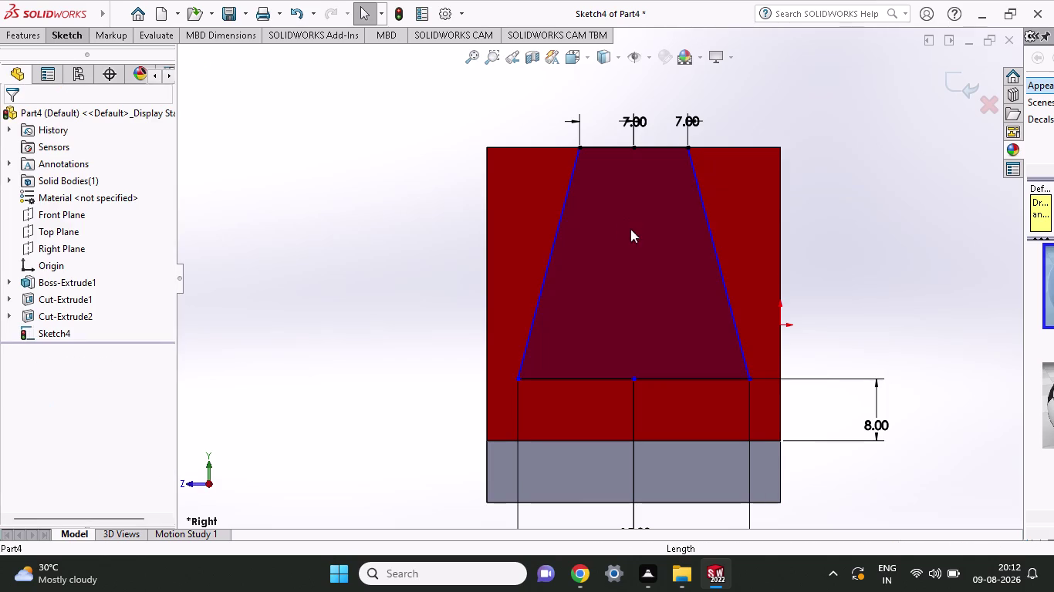
middle_drag(862, 206, 882, 256)
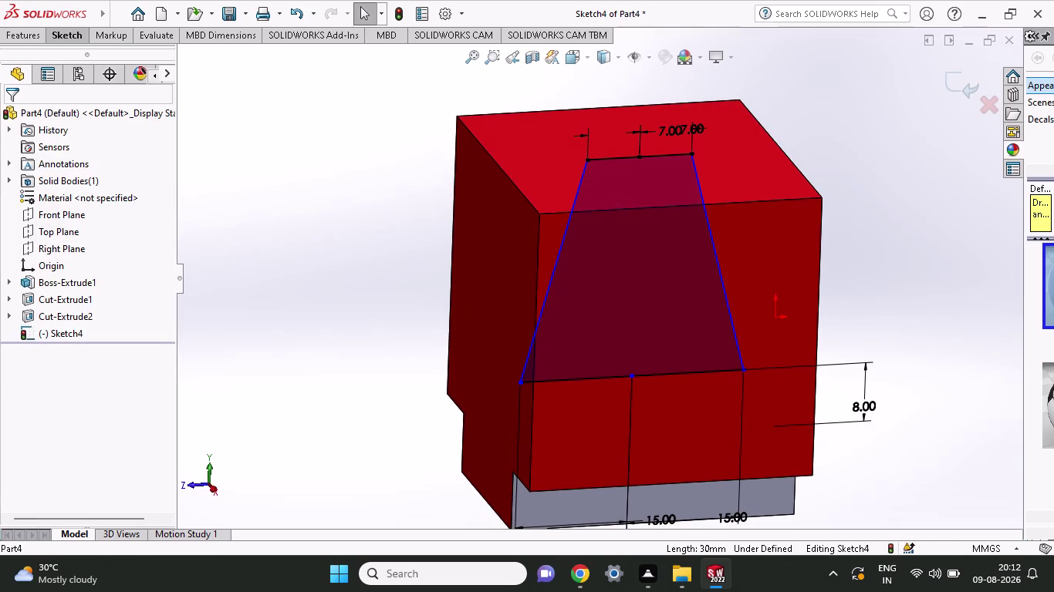
middle_drag(977, 180, 952, 136)
scroll(up, 3)
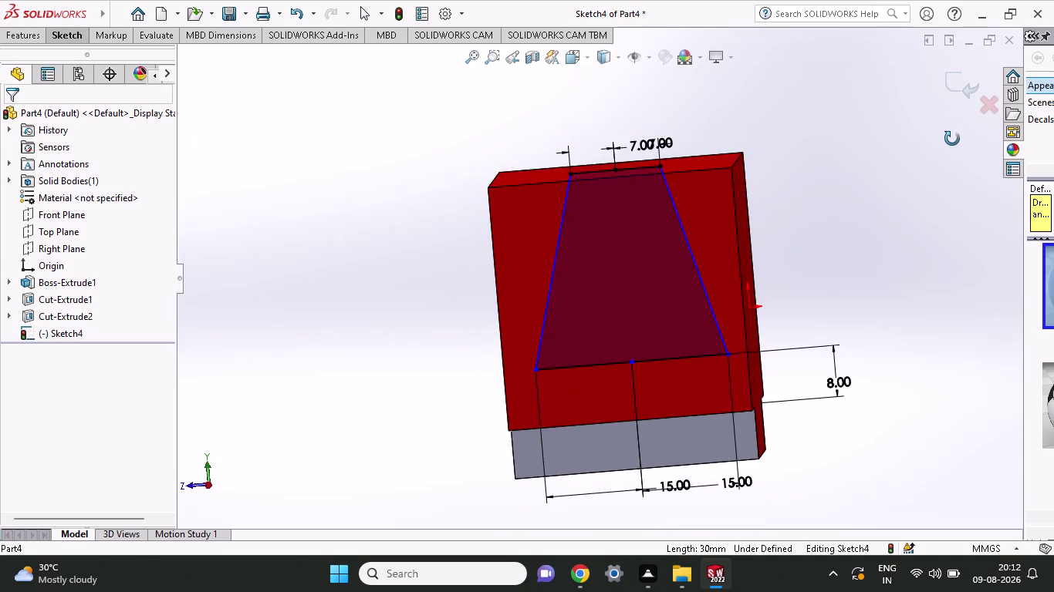
middle_drag(952, 136, 970, 139)
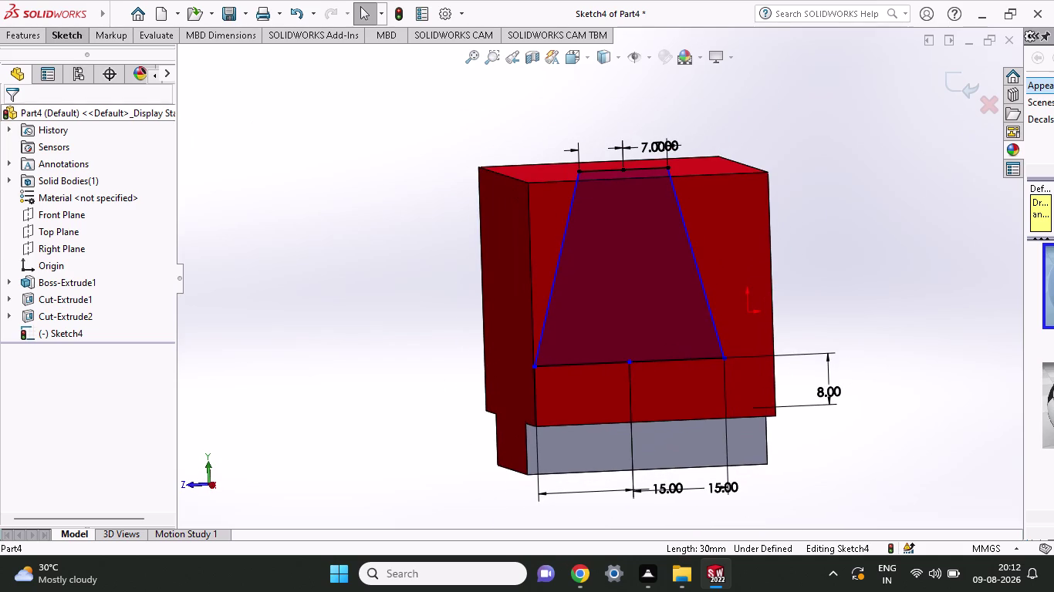
click(25, 35)
click(245, 54)
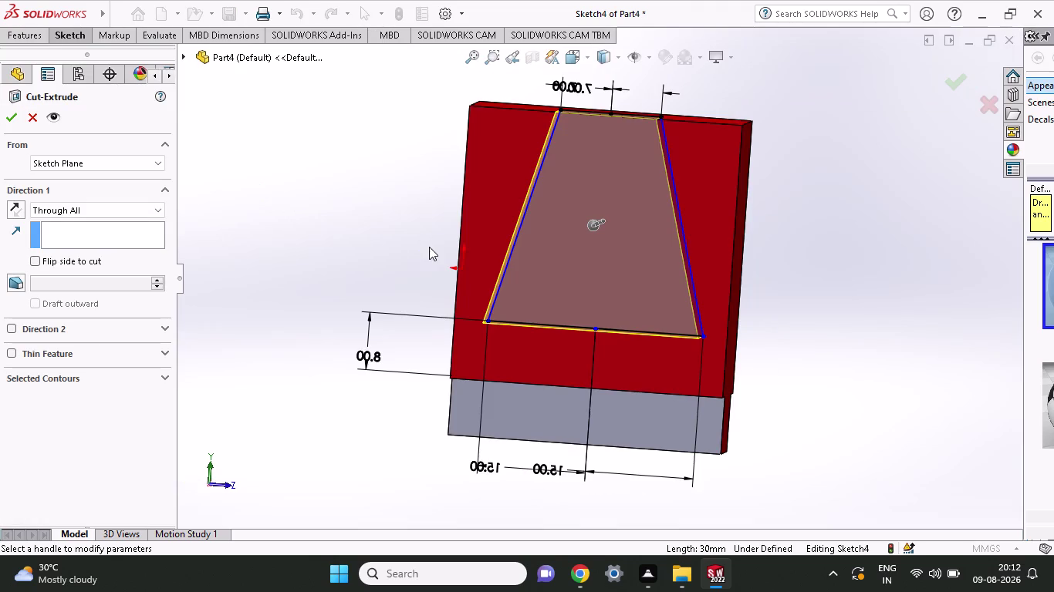
Cut the trapezoid Mid Plane to a 92 mm depth, creating Cut-Extrude3.
middle_drag(297, 221, 314, 255)
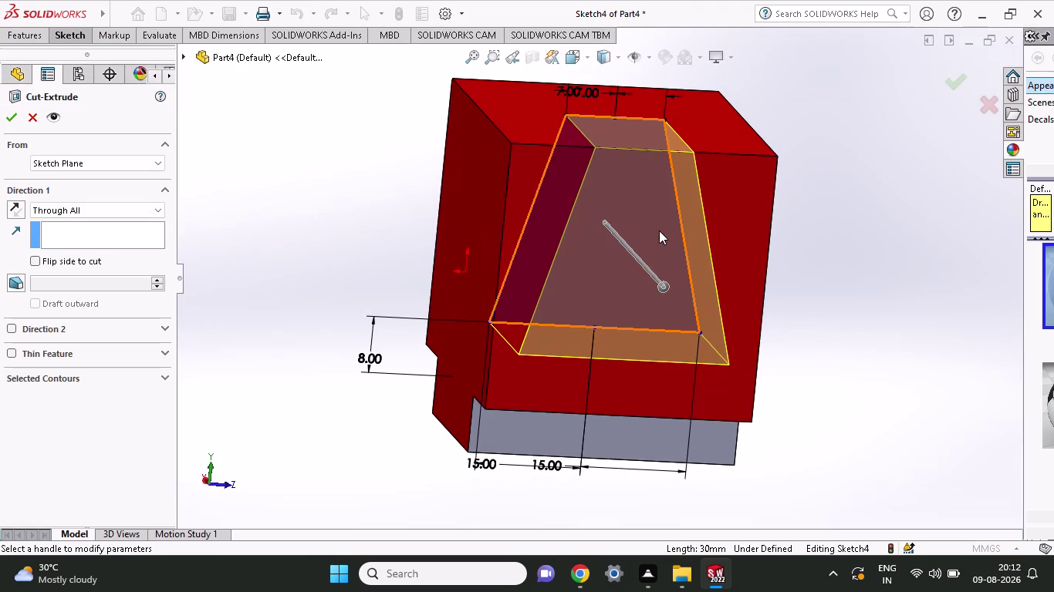
click(86, 211)
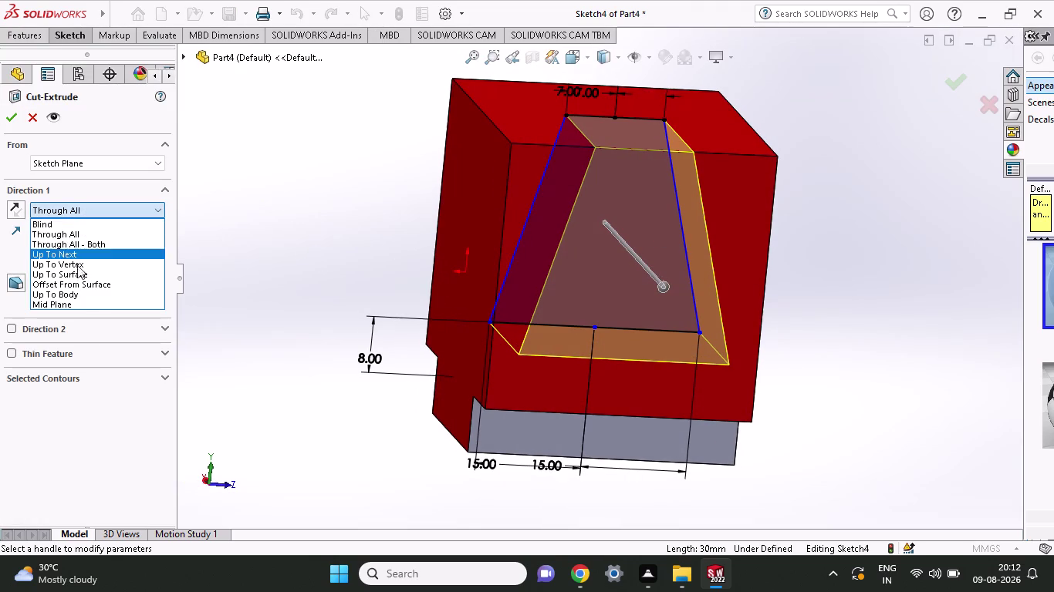
click(78, 307)
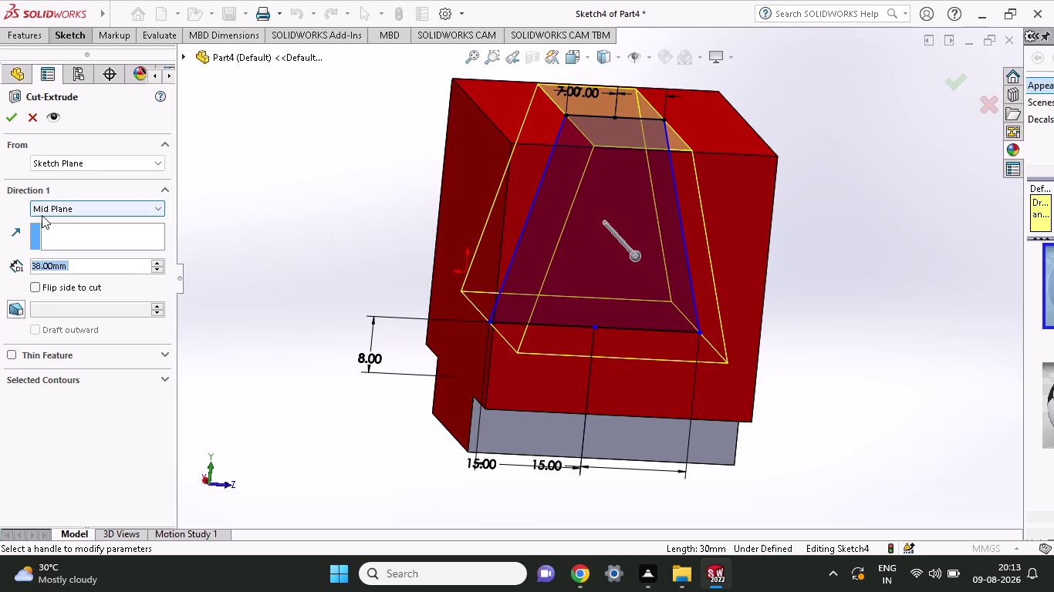
middle_drag(283, 202, 342, 297)
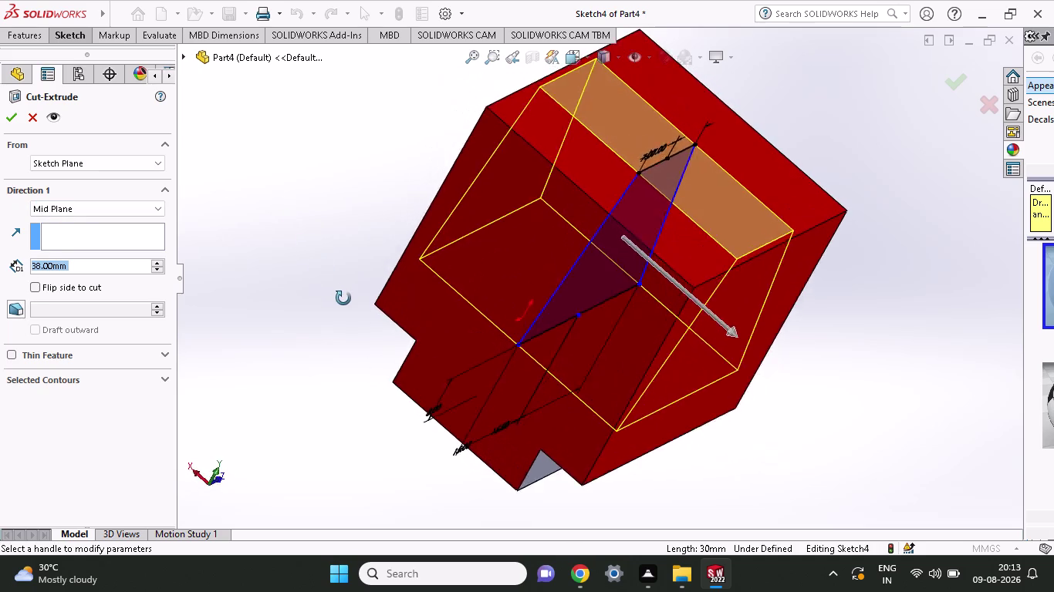
middle_drag(343, 298, 356, 336)
scroll(up, 3)
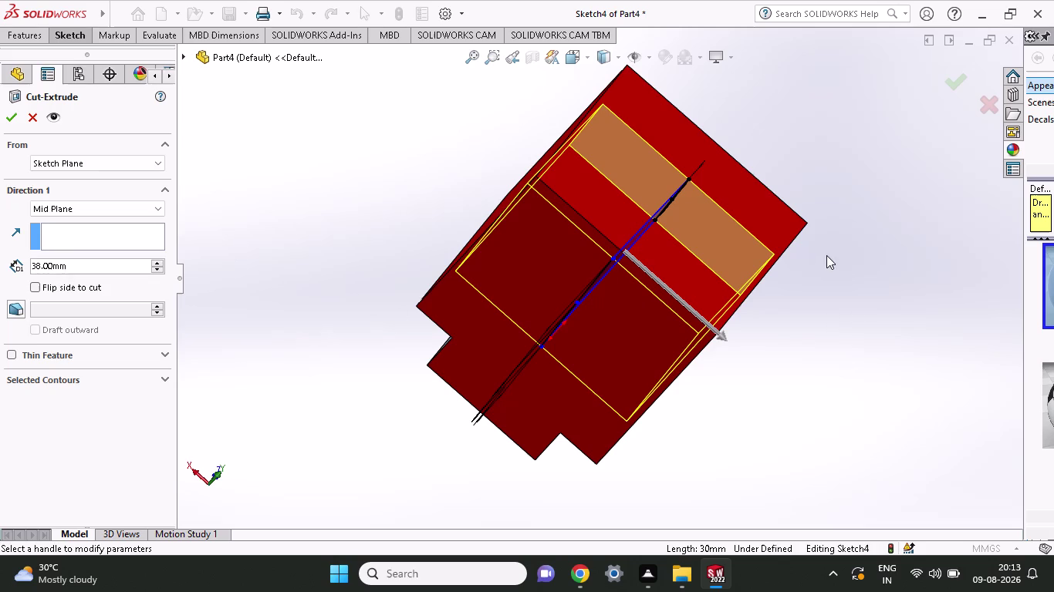
middle_drag(847, 216, 881, 366)
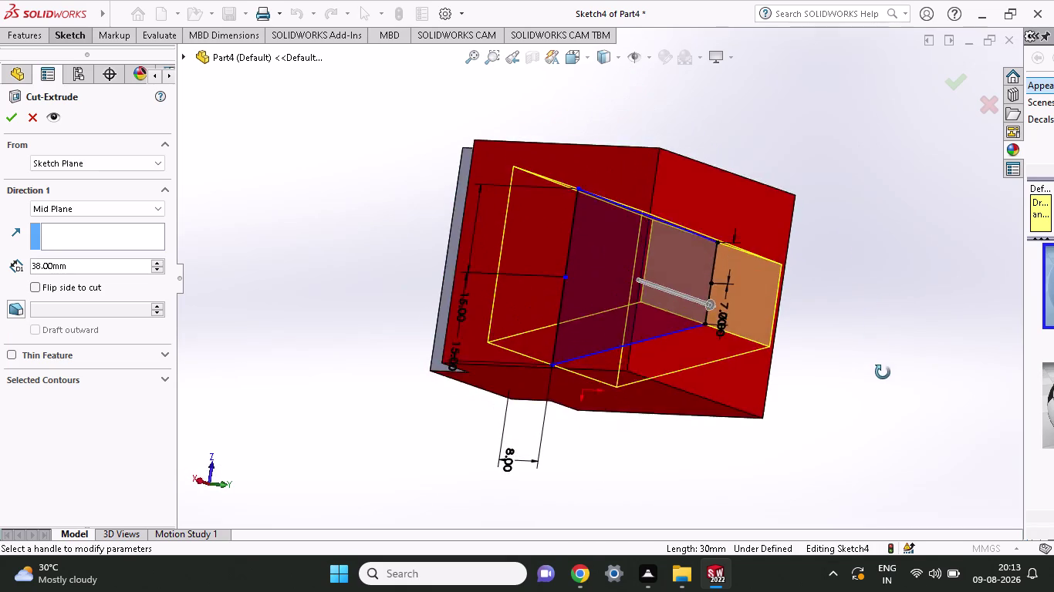
middle_drag(881, 366, 829, 232)
scroll(up, 3)
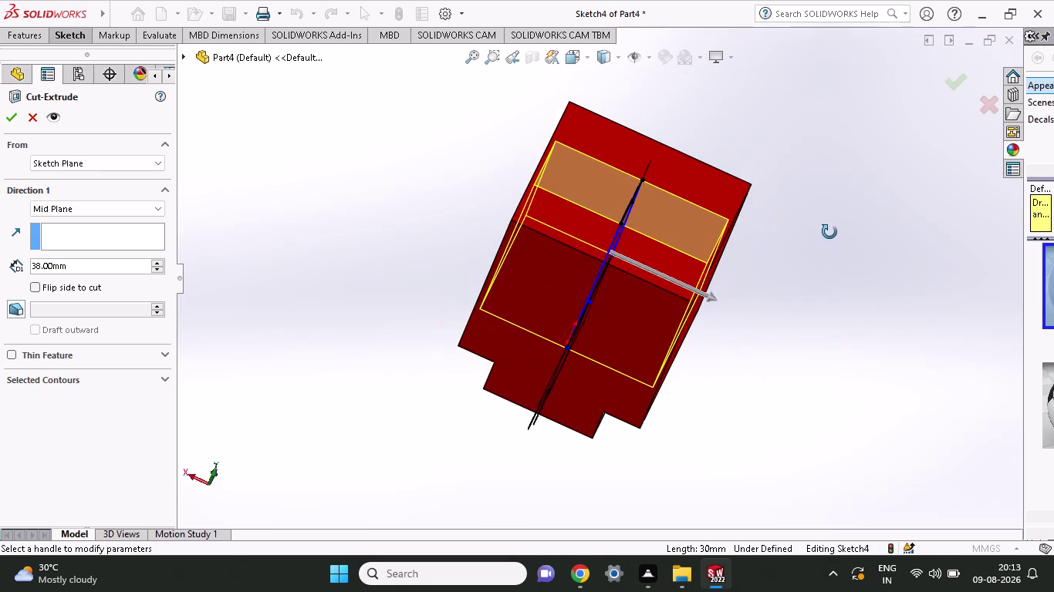
middle_drag(830, 232, 789, 216)
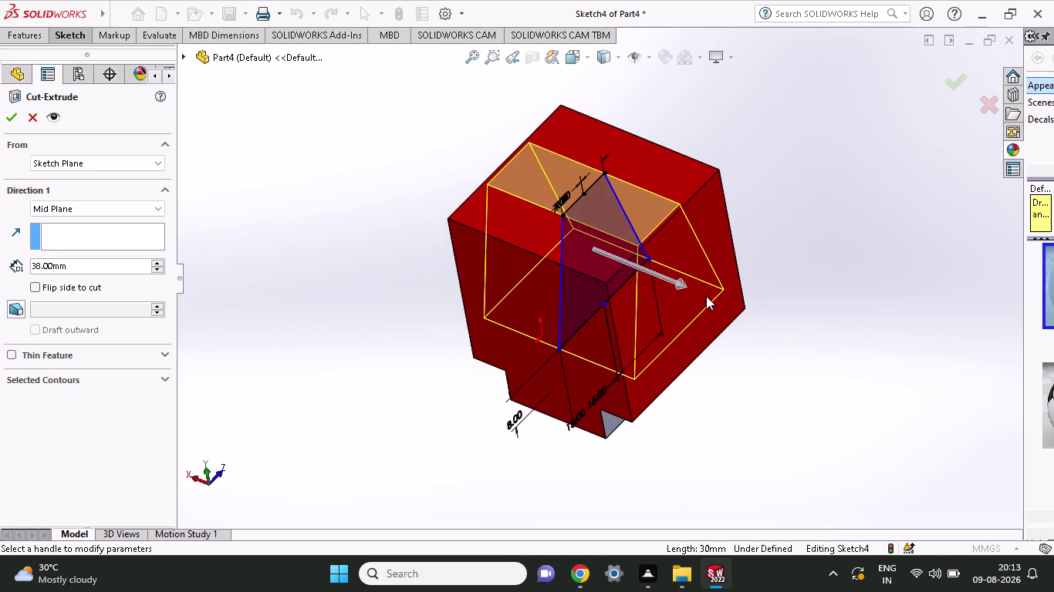
drag(688, 290, 775, 305)
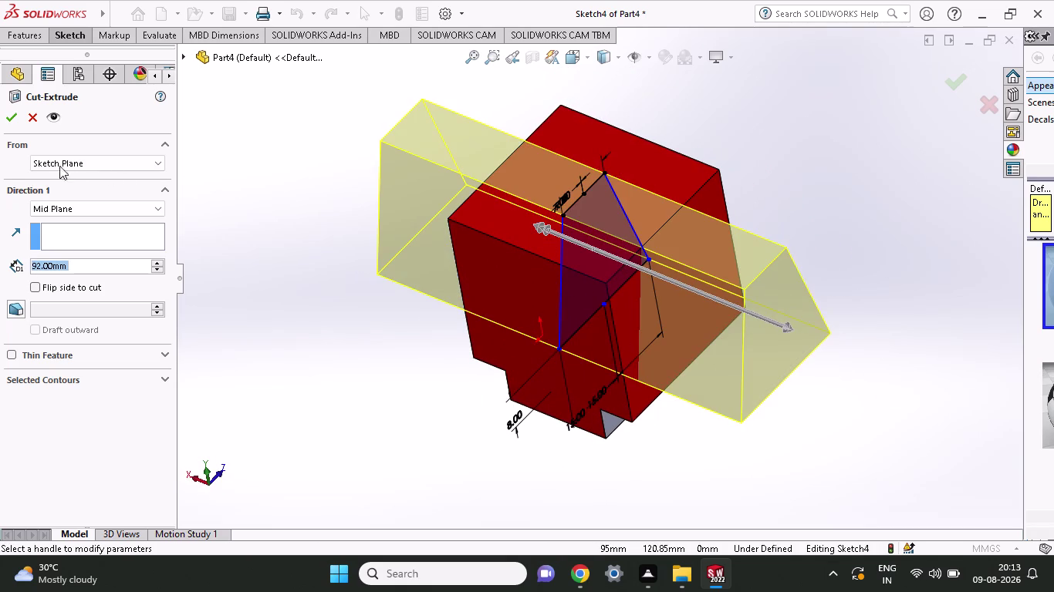
click(6, 121)
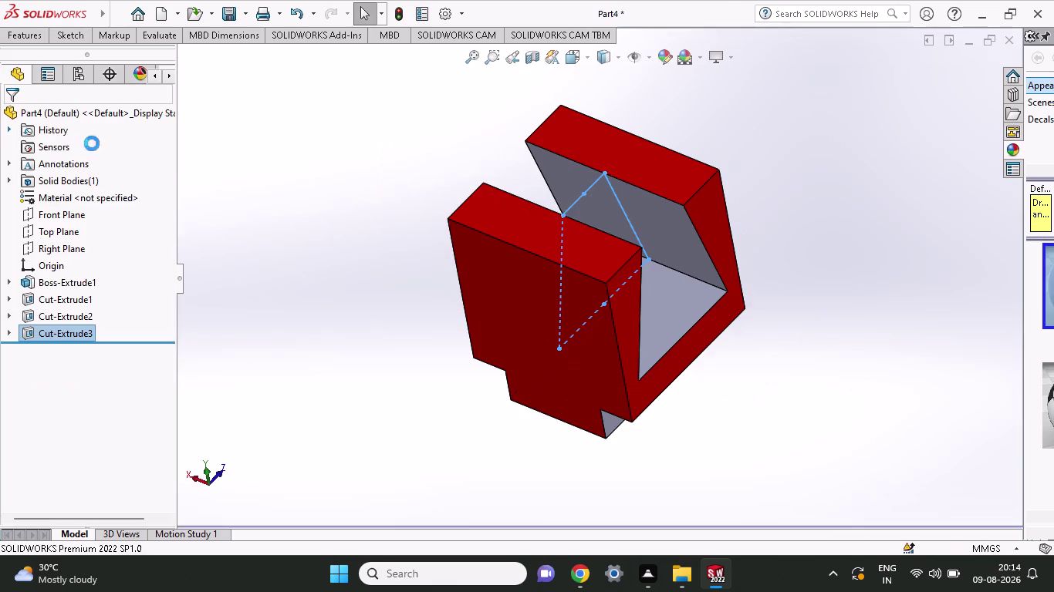
middle_drag(885, 287, 845, 228)
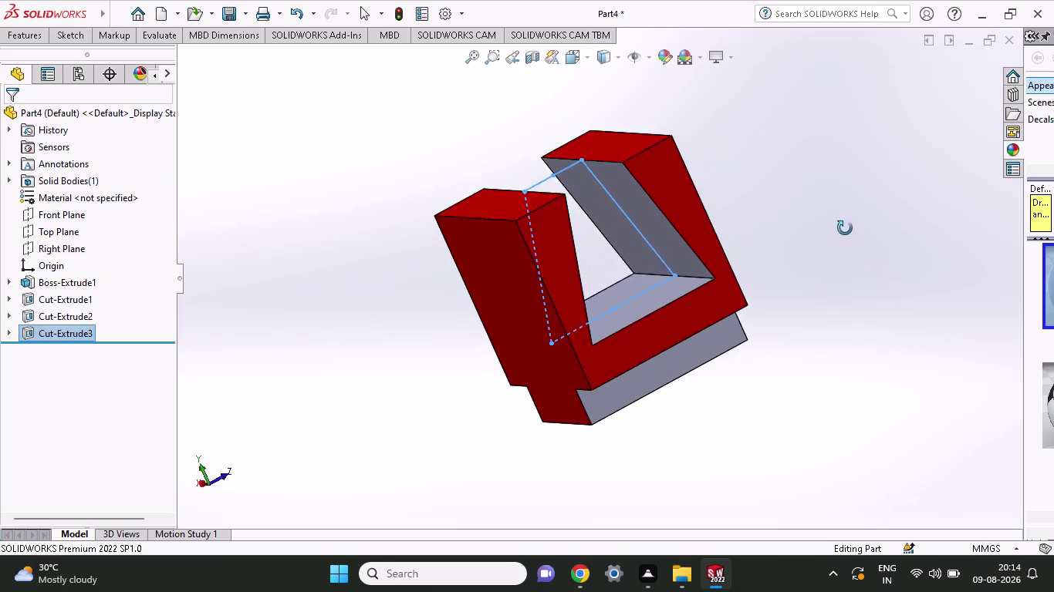
middle_drag(845, 228, 810, 235)
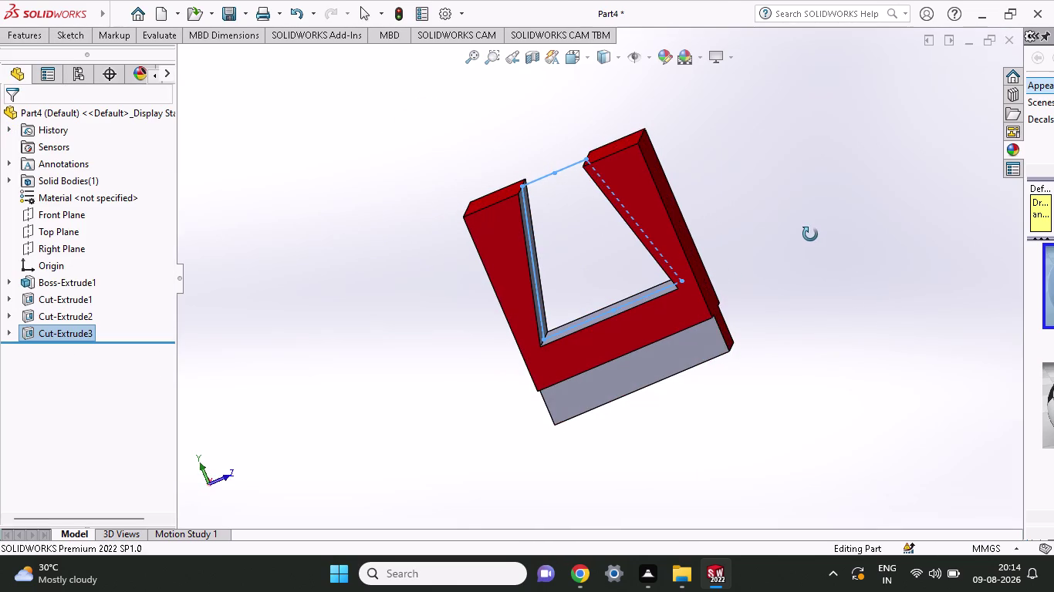
middle_drag(810, 234, 837, 219)
middle_drag(837, 219, 897, 223)
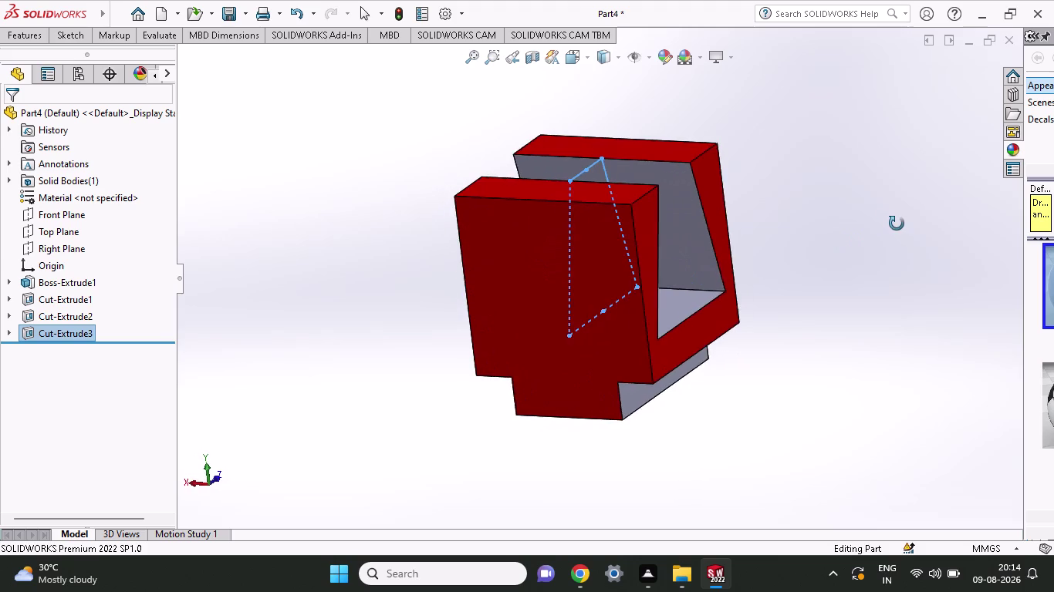
middle_drag(896, 224, 913, 216)
middle_drag(462, 430, 478, 428)
middle_drag(787, 401, 780, 402)
scroll(up, 3)
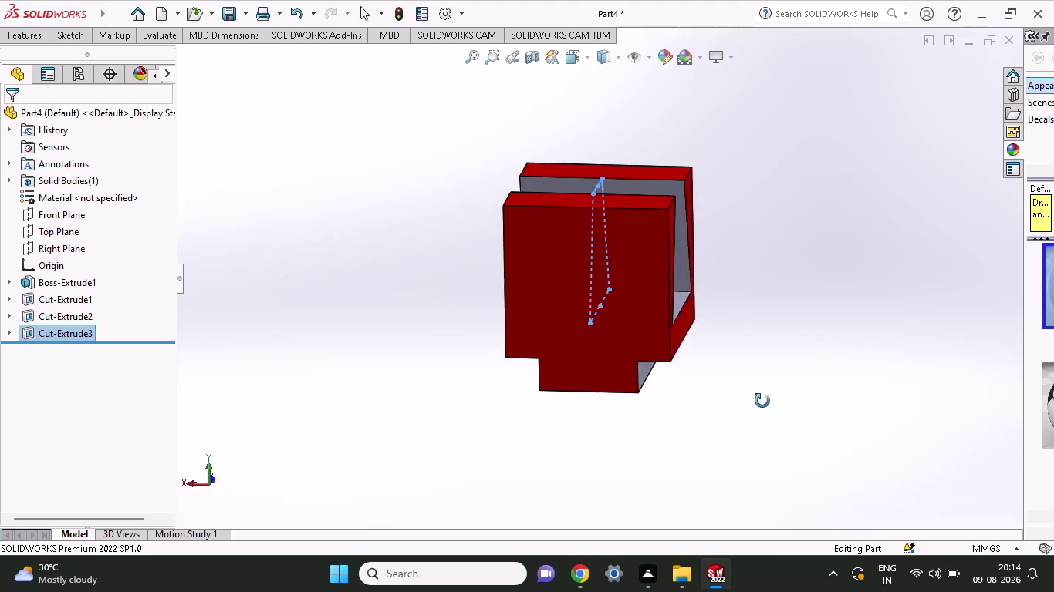
middle_drag(780, 401, 672, 397)
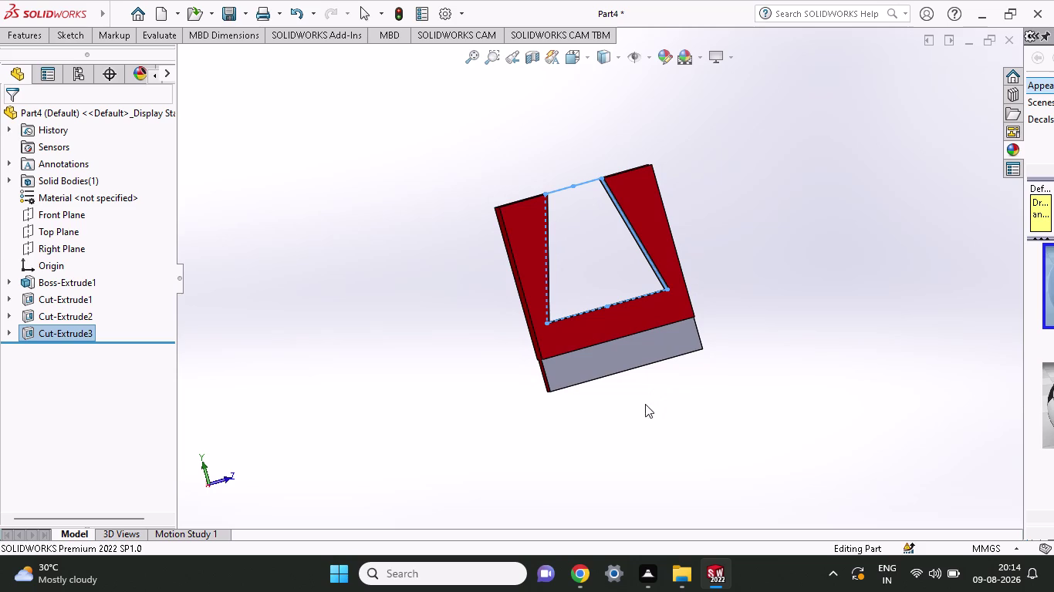
middle_drag(660, 408, 665, 406)
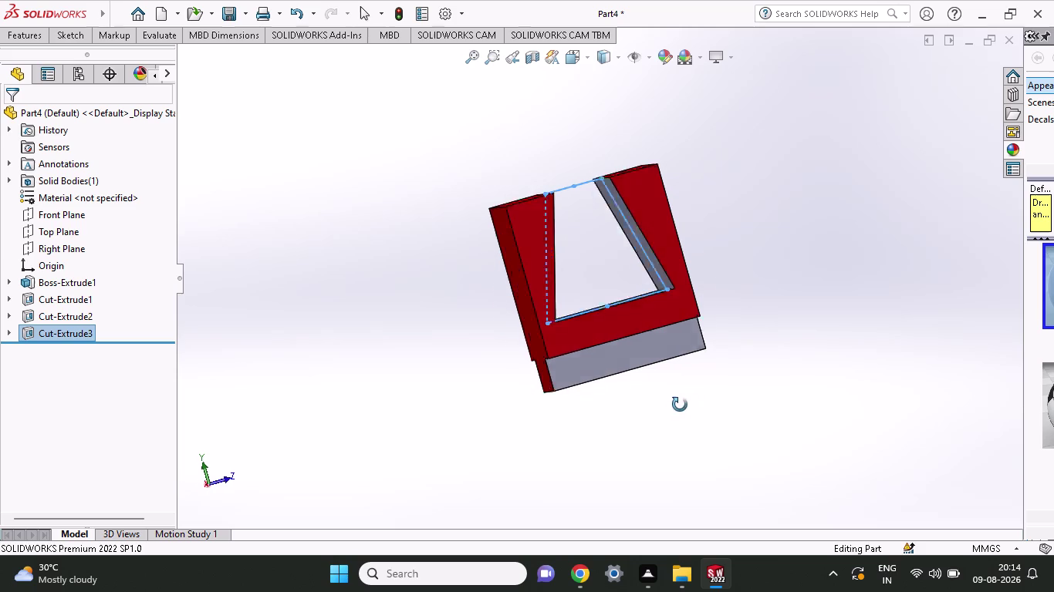
middle_drag(665, 407, 758, 394)
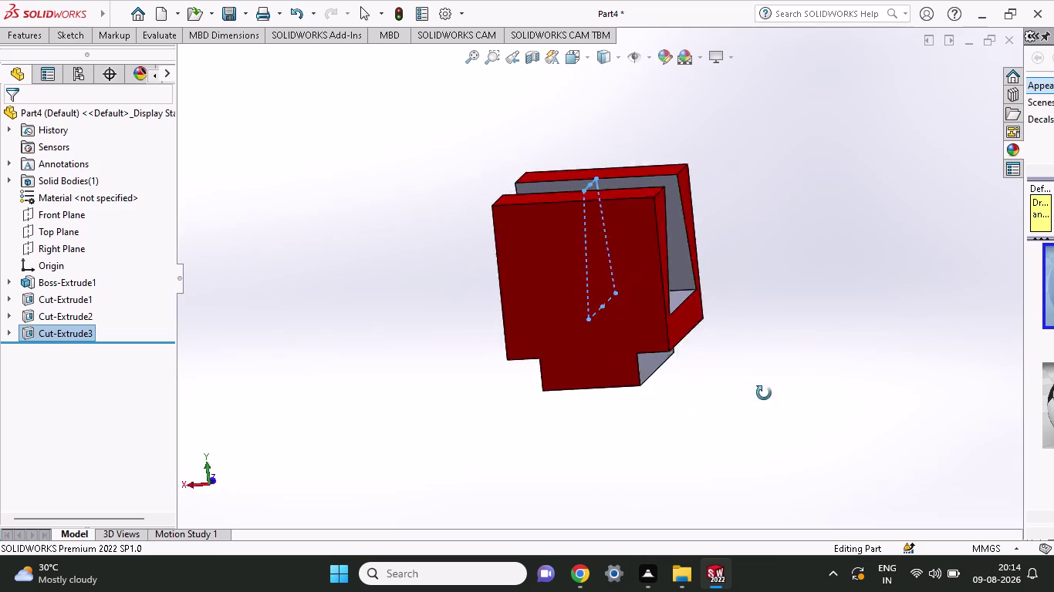
middle_drag(757, 394, 847, 371)
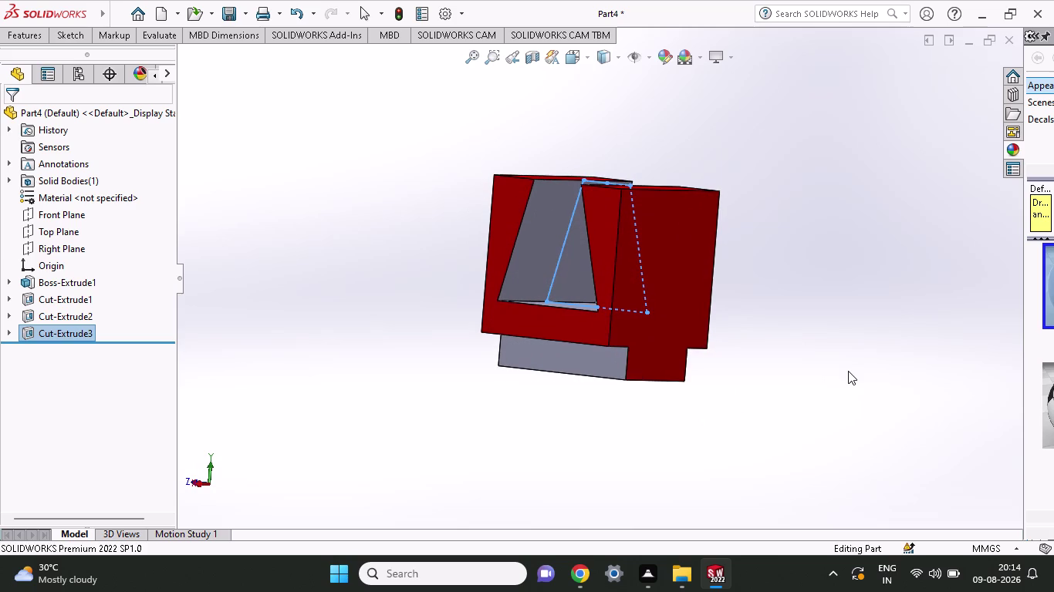
Undo Cut-Extrude3 and the trapezoid's slanted lines, bottom lines and height dimension.
key(ctrl+z)
key(ctrl+z)
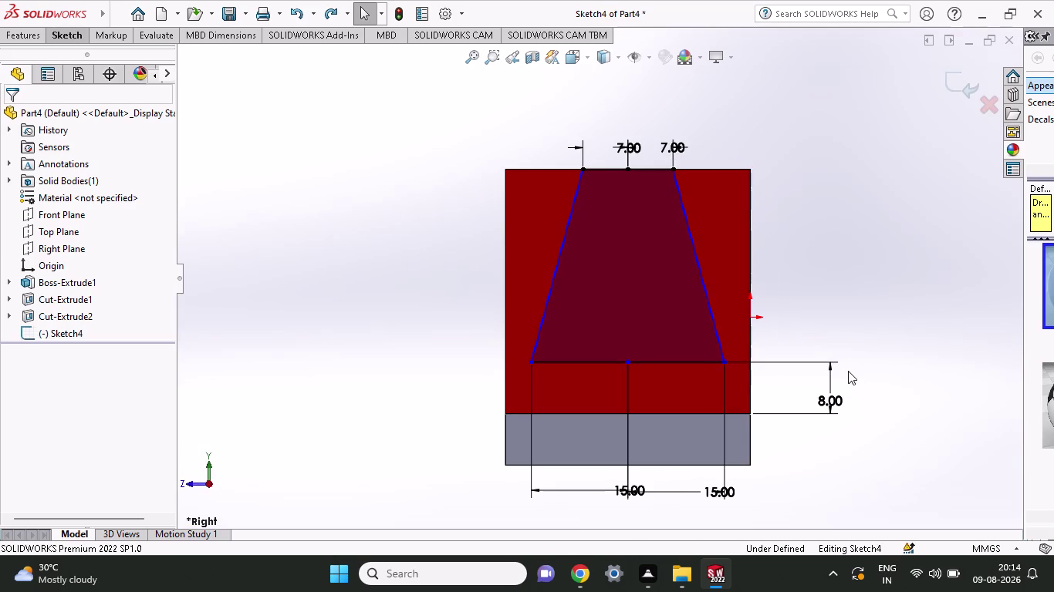
key(ctrl+z)
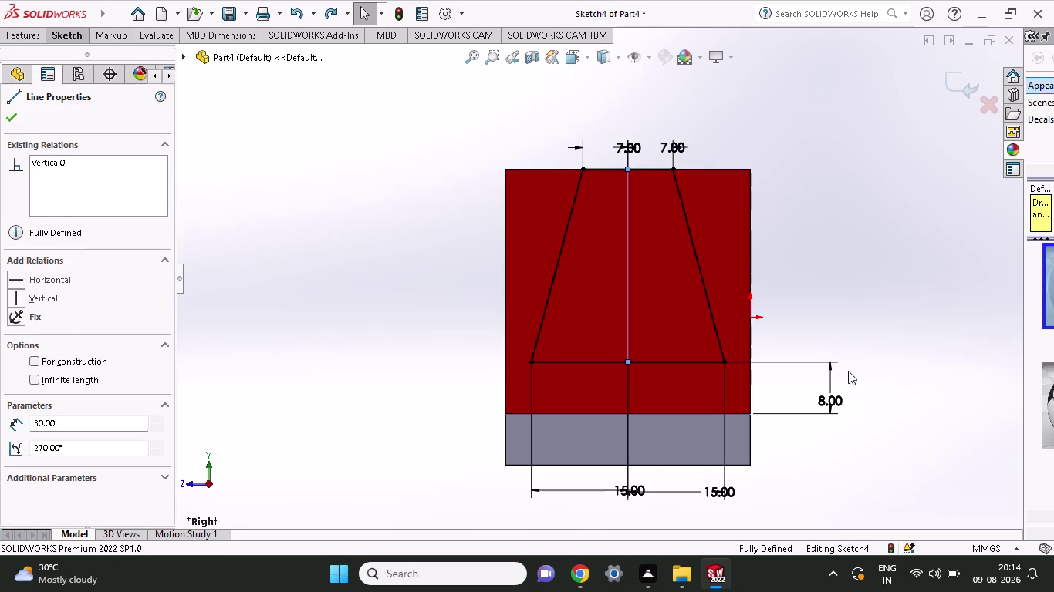
key(ctrl+z)
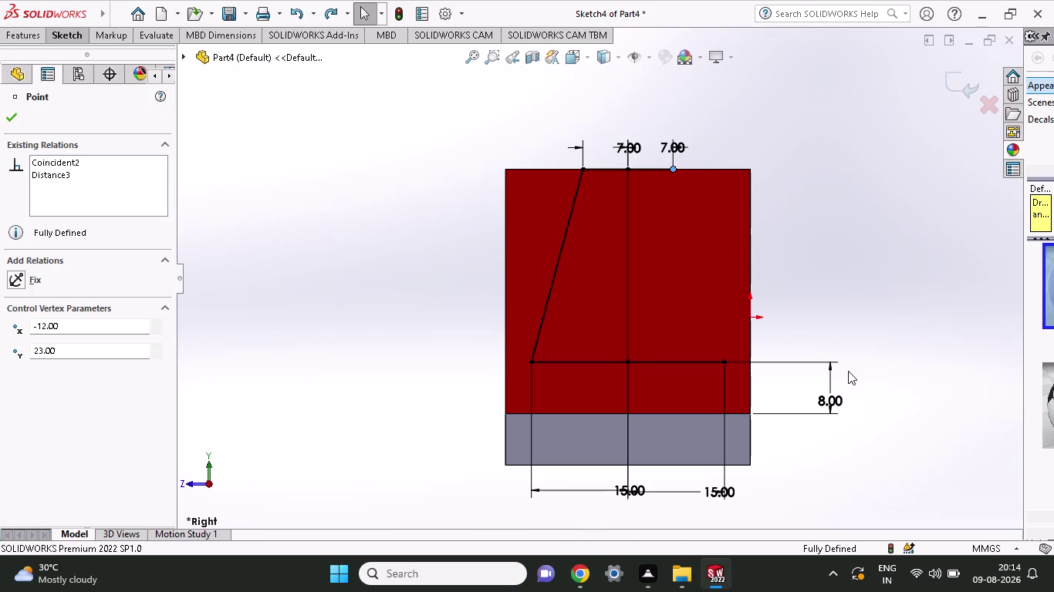
key(ctrl+z)
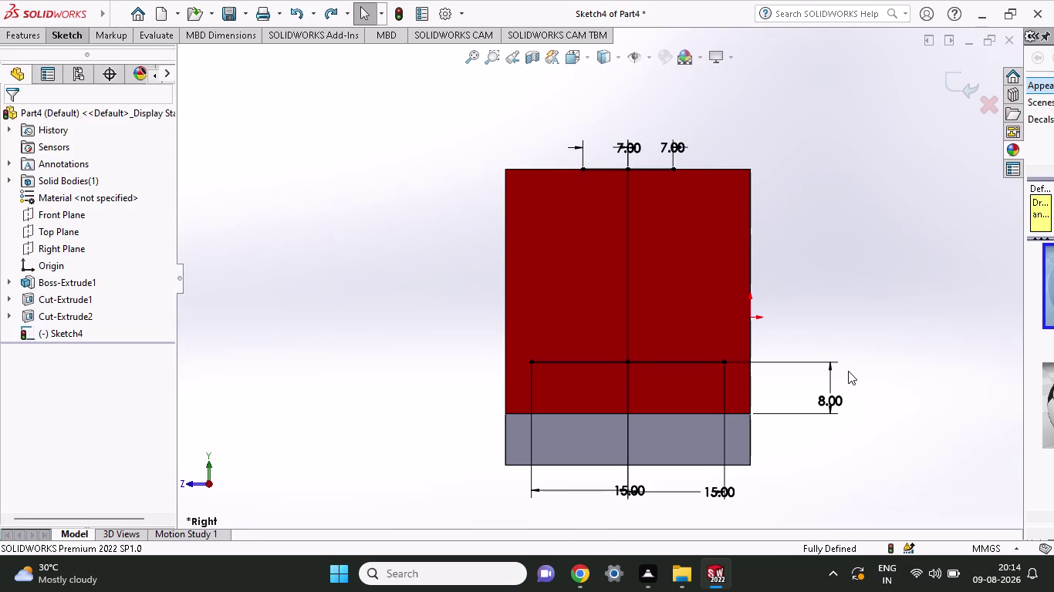
key(ctrl+z)
key(ctrl+z)
key(ctrl+z)
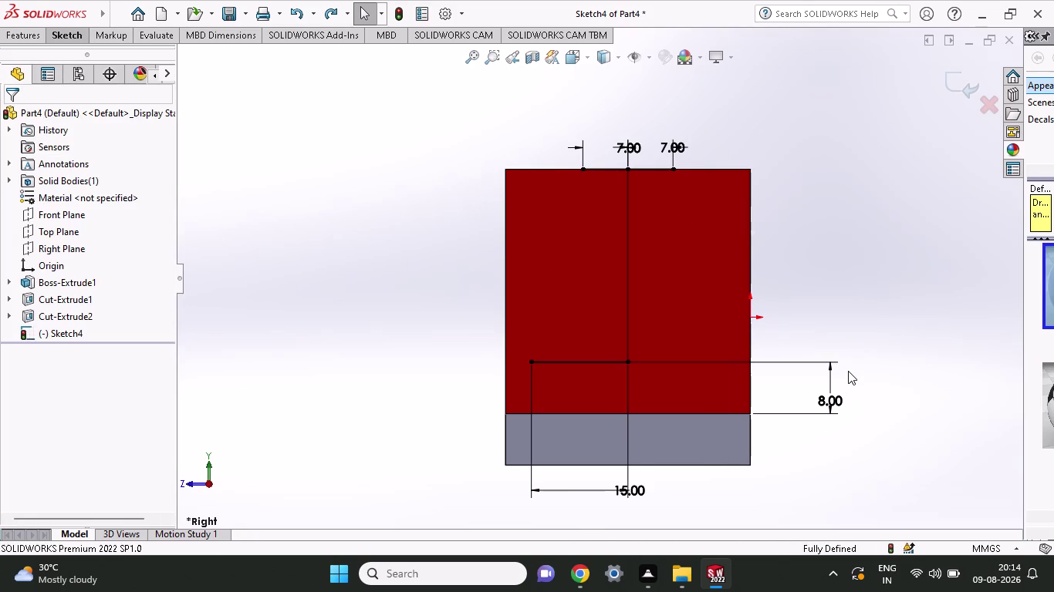
key(ctrl+z)
key(ctrl+z)
key(ctrl+z)
key(ctrl+z)
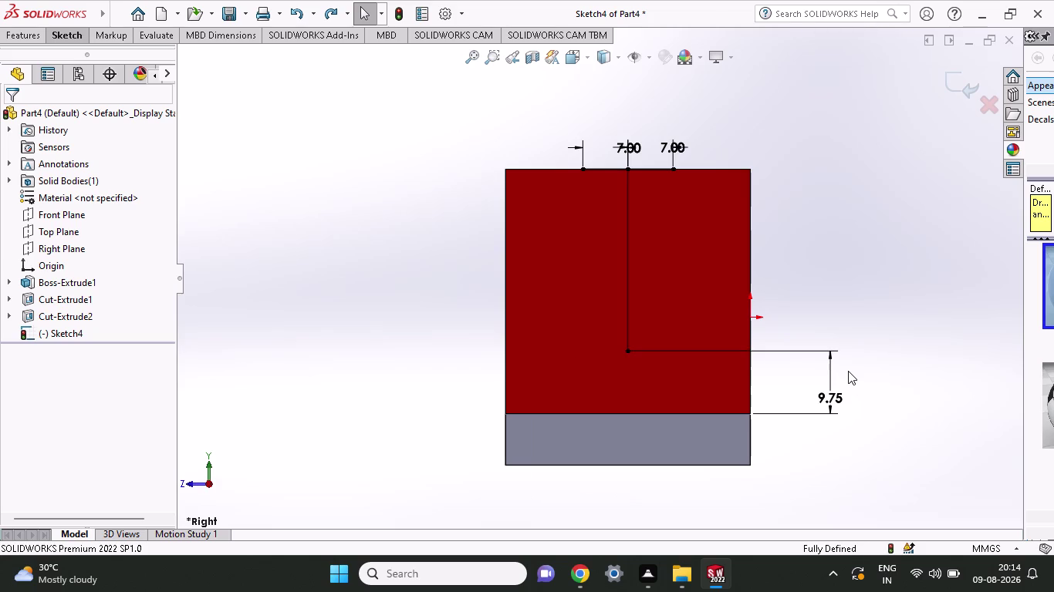
key(ctrl+z)
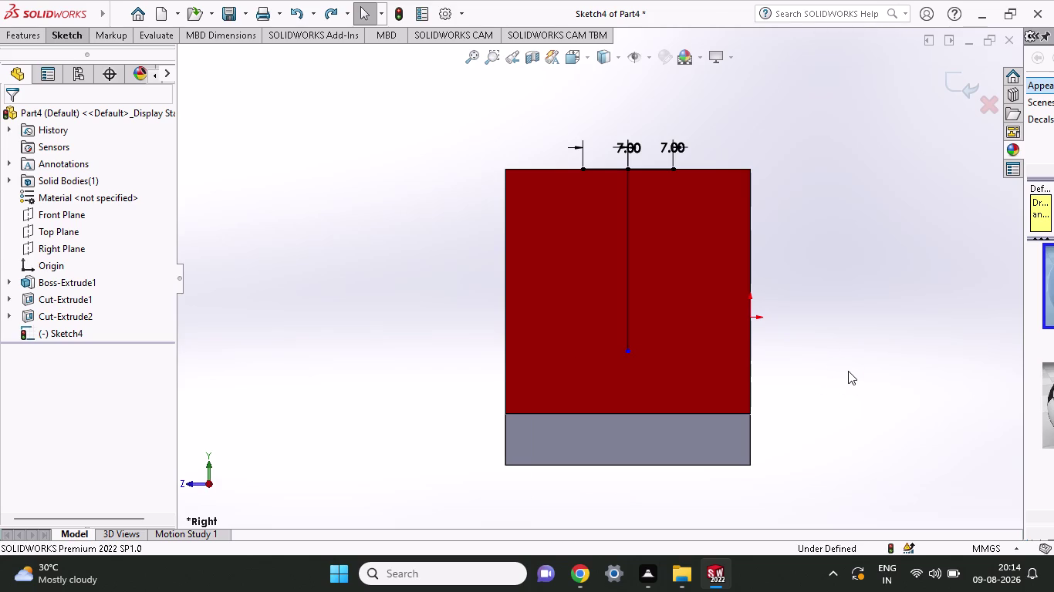
key(ctrl+z)
Orbit to the block's back face, select it, and exit the sketch.
middle_drag(848, 371, 733, 391)
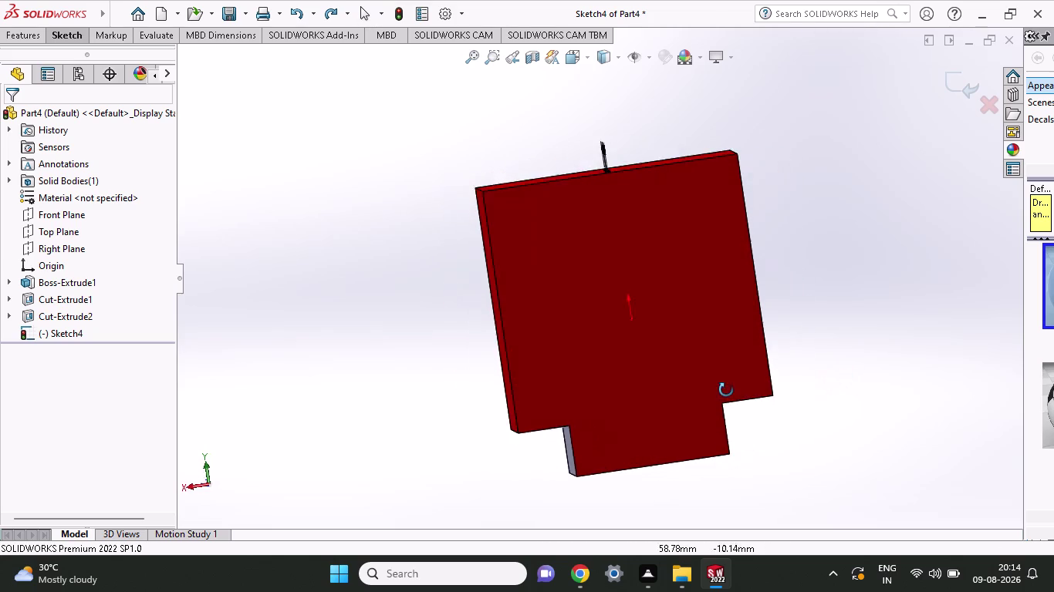
middle_drag(733, 392, 724, 390)
click(646, 362)
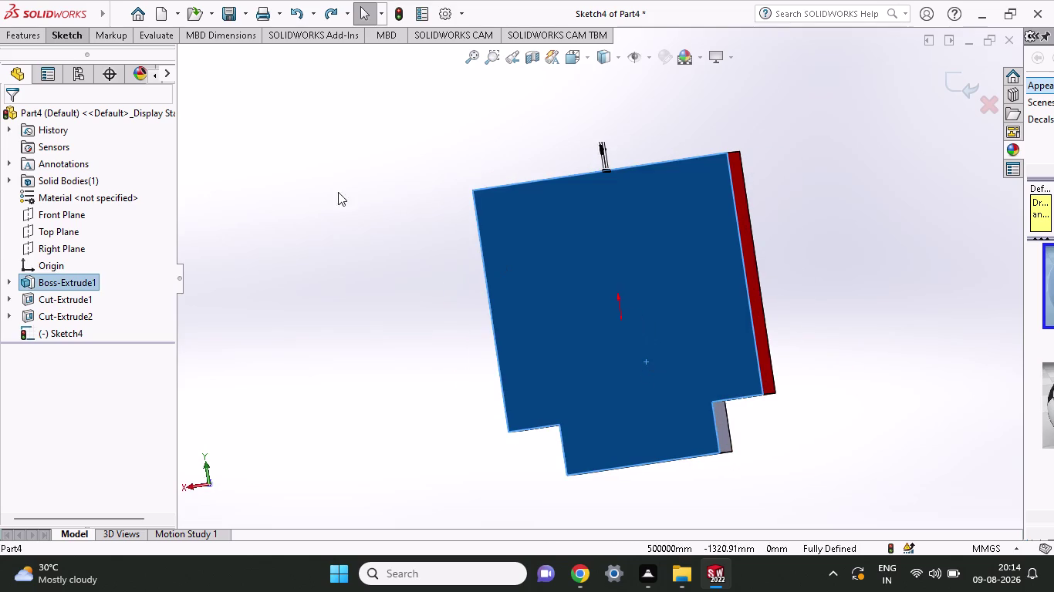
right_click(560, 217)
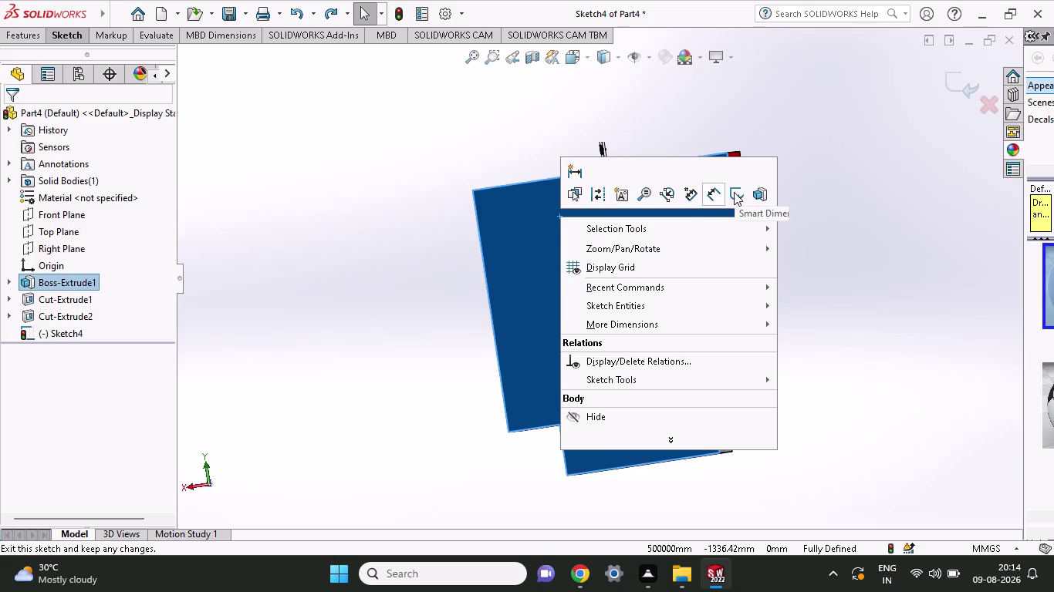
click(734, 204)
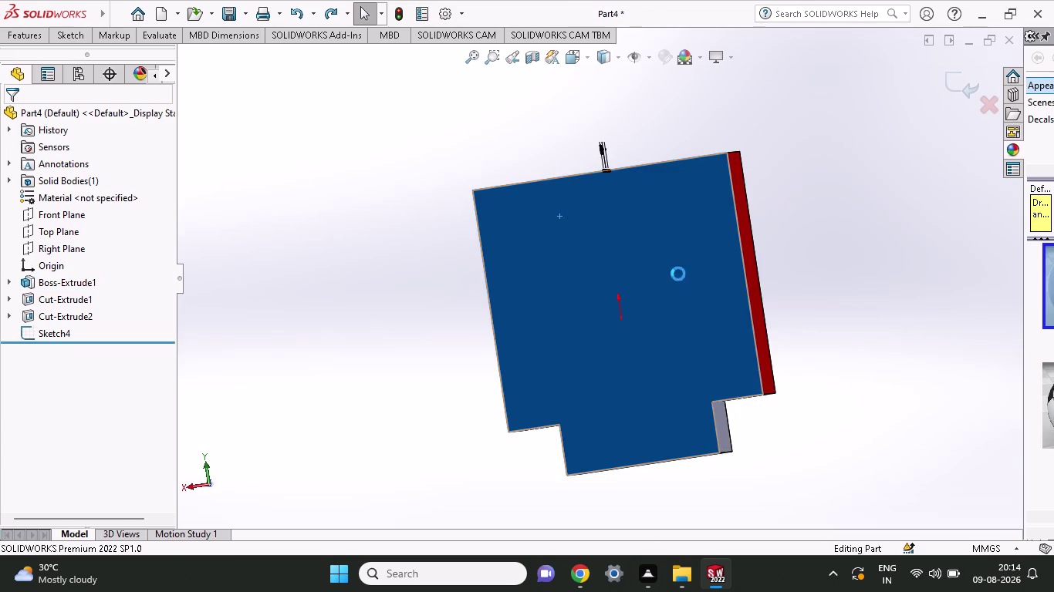
Start a sketch on the back face and draw a corner rectangle from the lower tab.
click(678, 286)
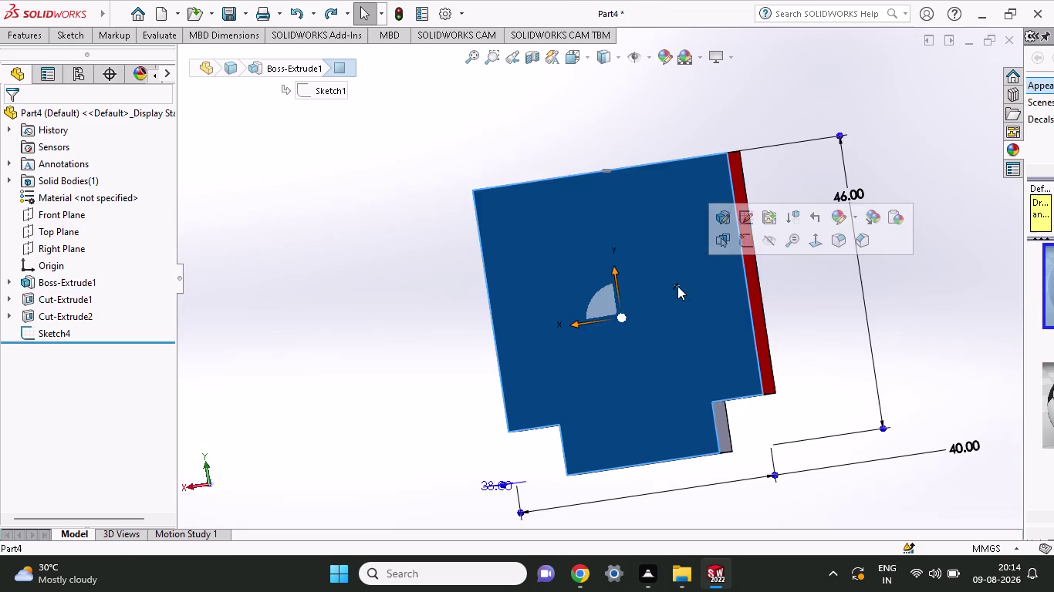
click(750, 247)
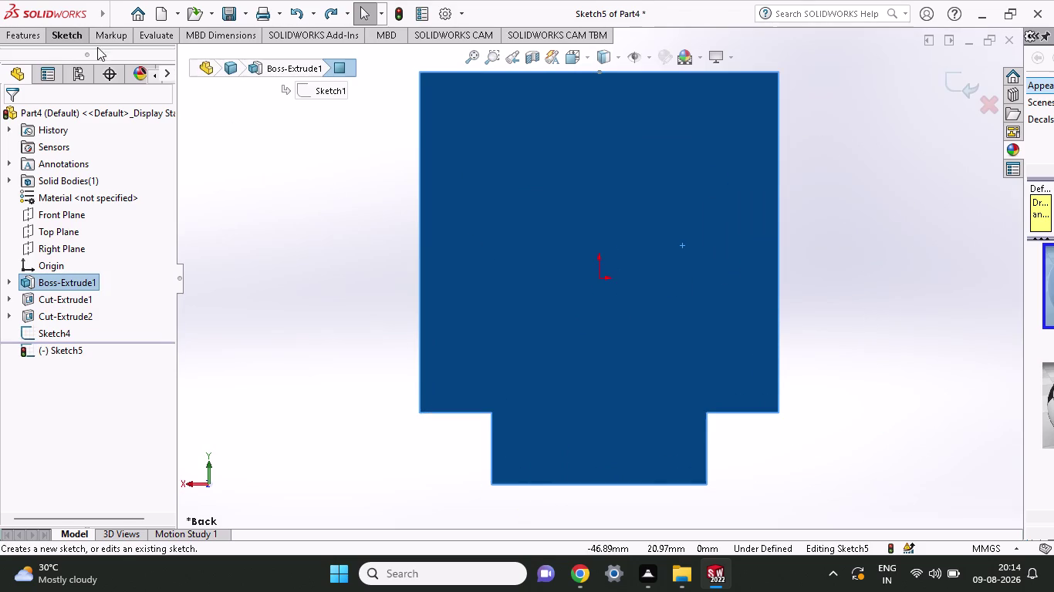
click(57, 40)
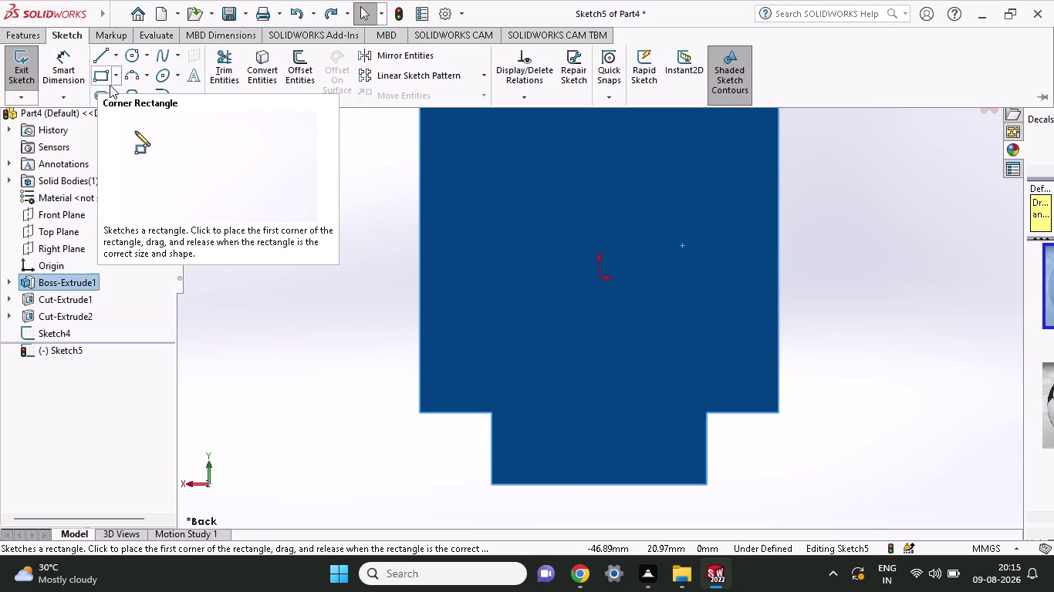
click(109, 85)
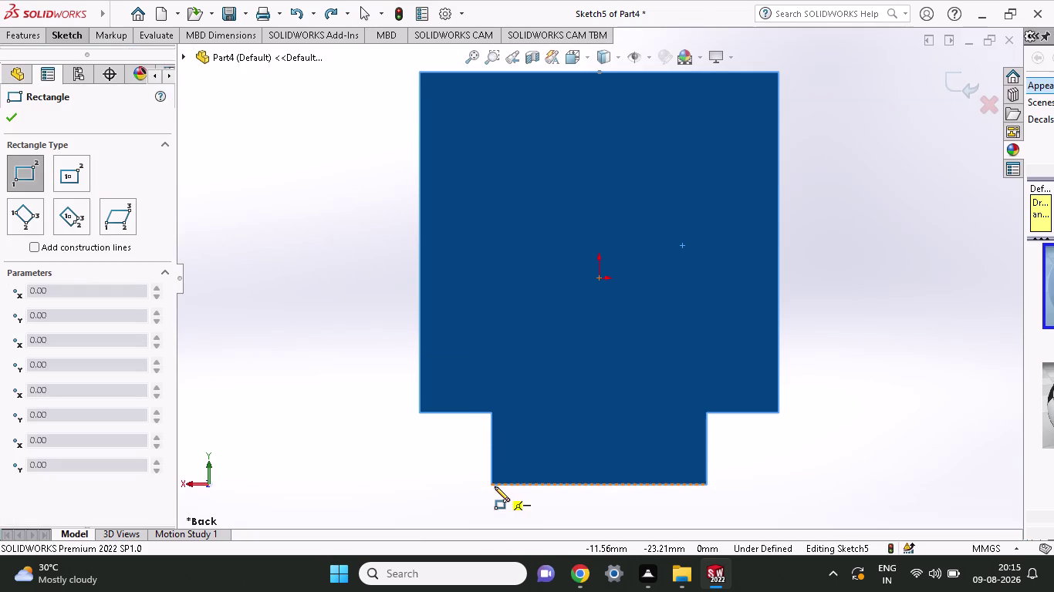
click(492, 484)
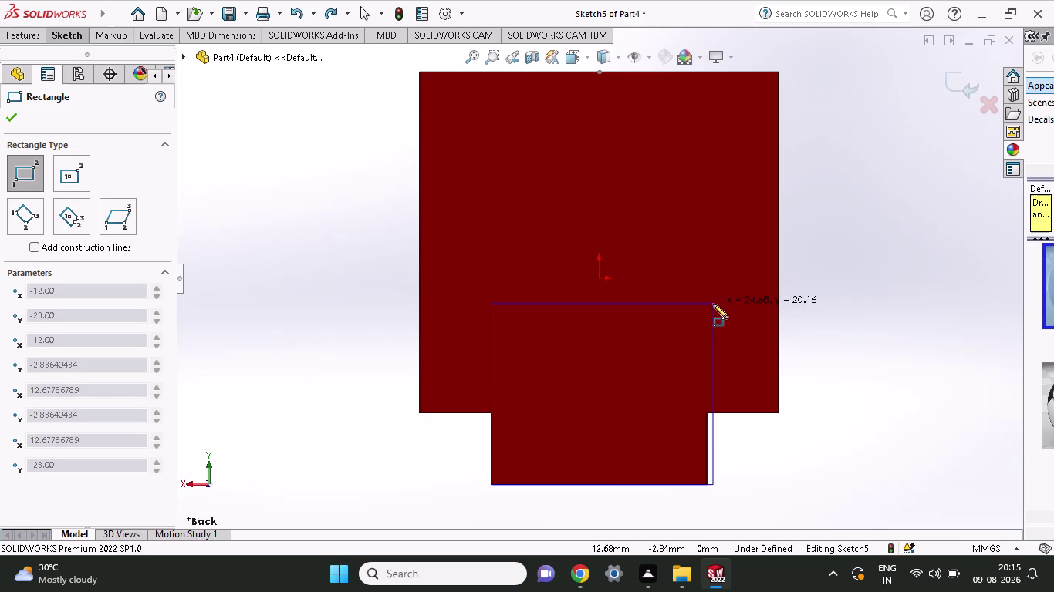
click(708, 301)
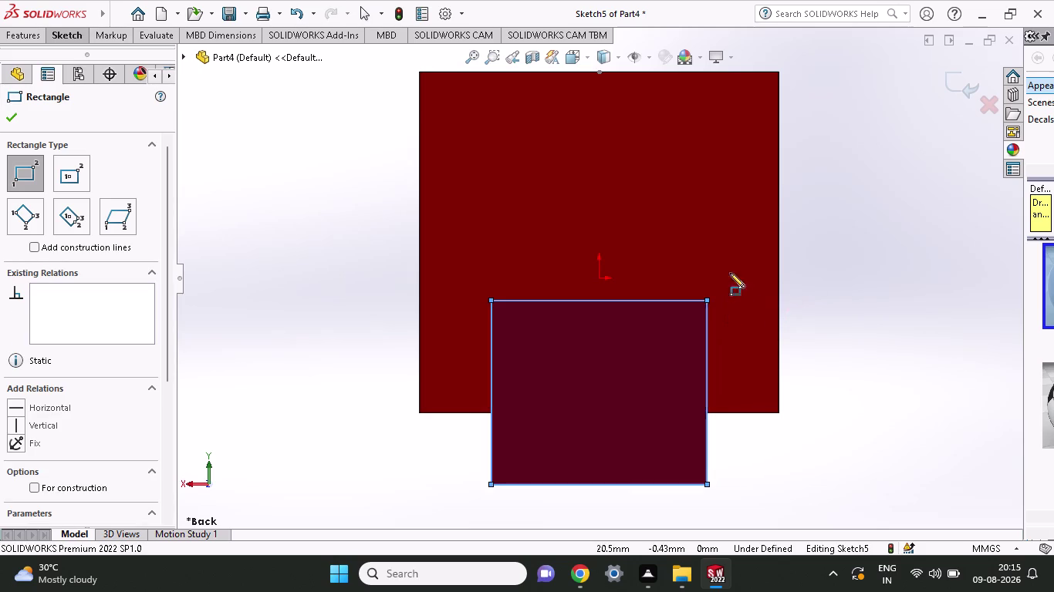
click(63, 31)
click(71, 56)
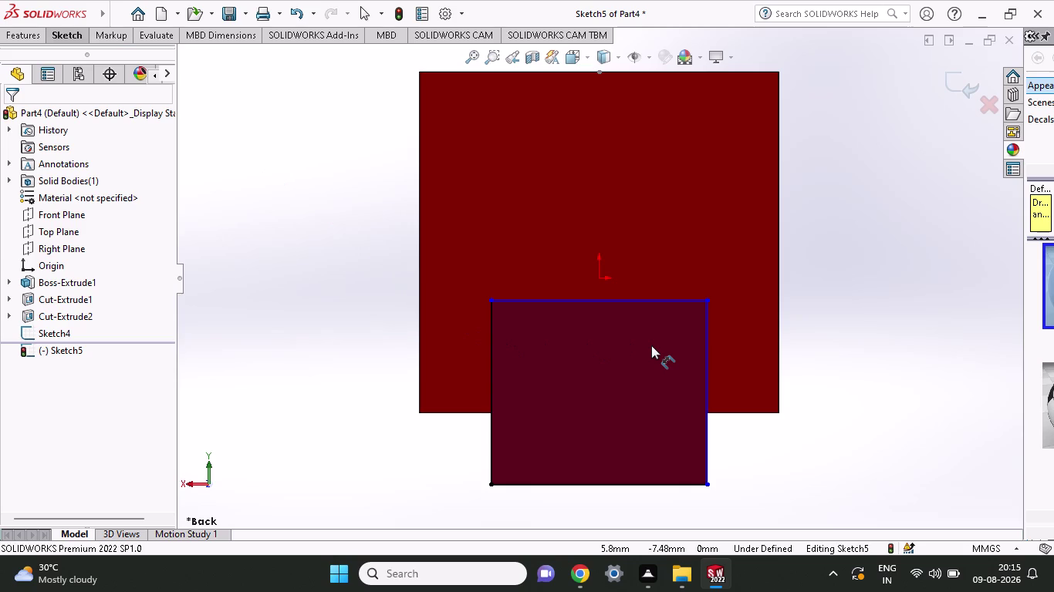
Dimension the rectangle's height to 23 mm.
click(706, 486)
scroll(up, 3)
click(690, 298)
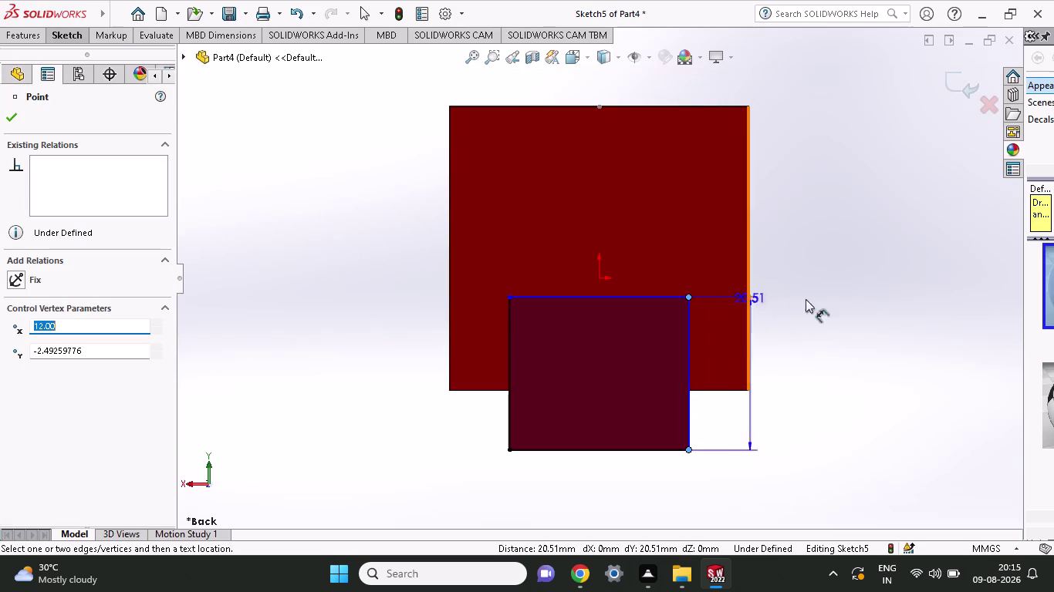
click(849, 299)
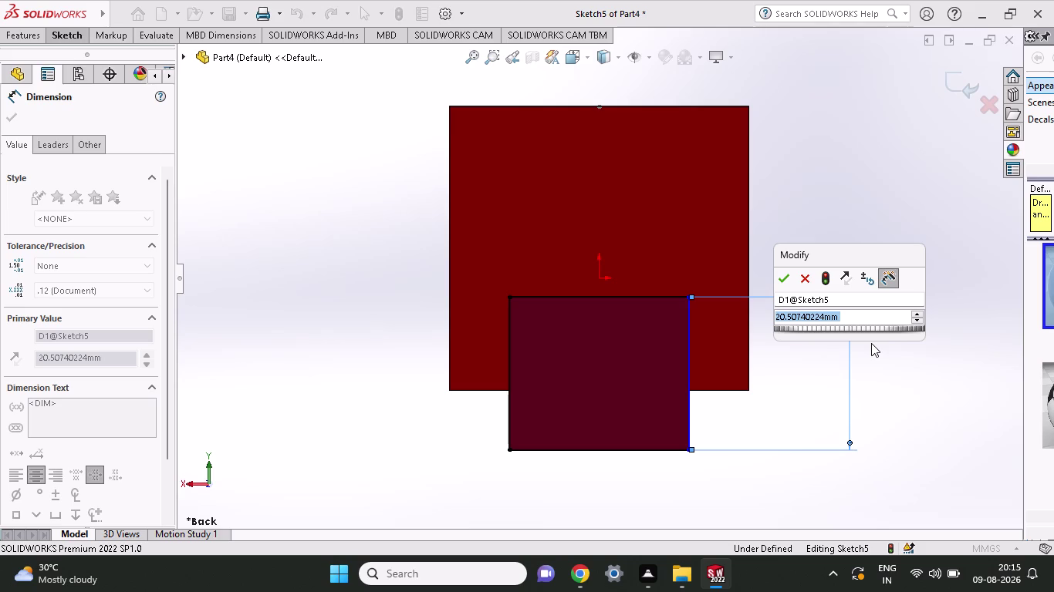
text(23)
key(Return)
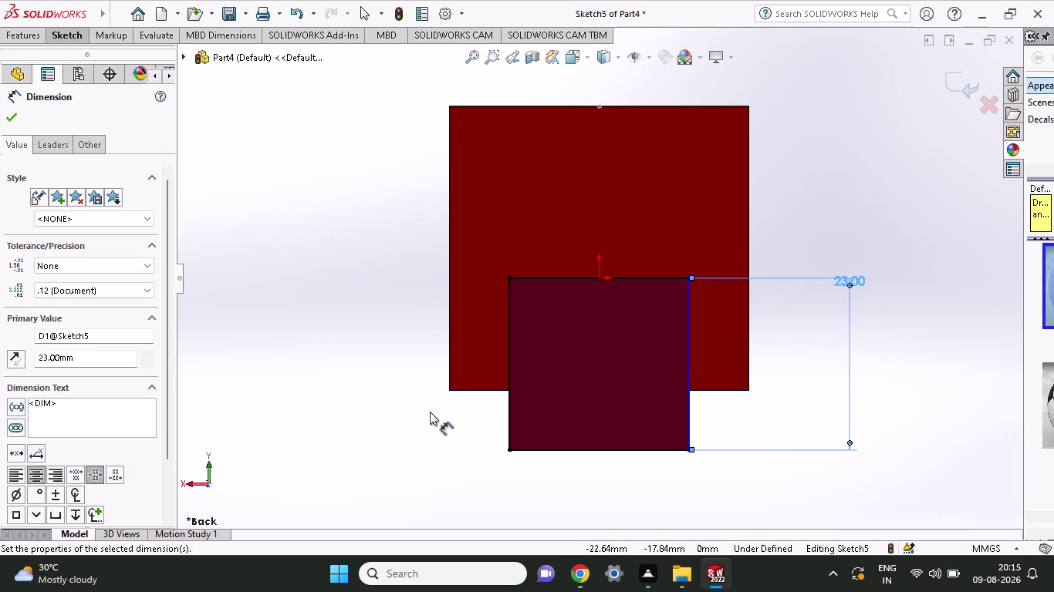
middle_drag(430, 423, 459, 432)
middle_drag(459, 431, 445, 422)
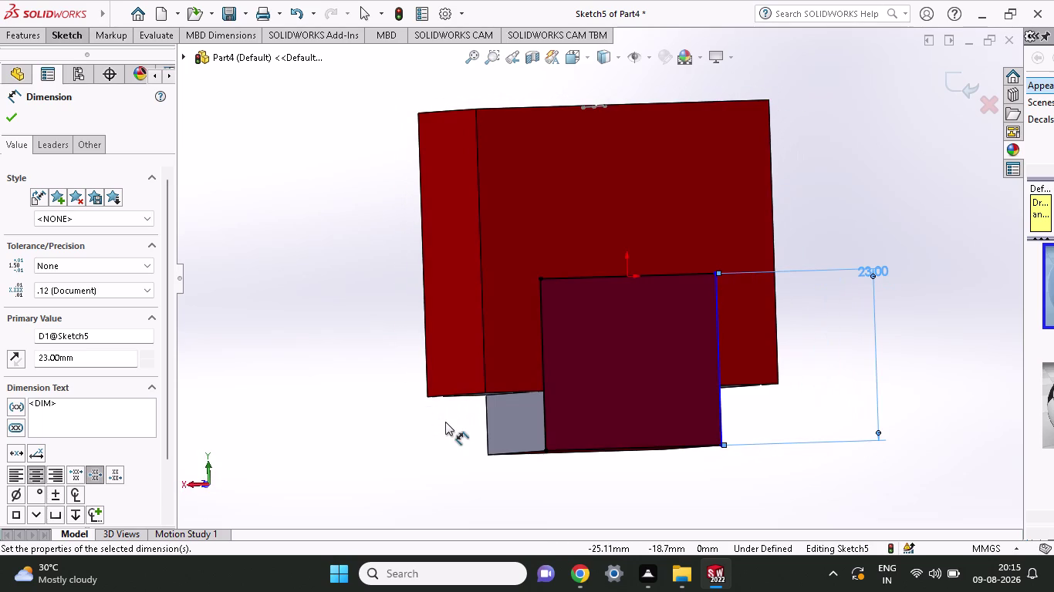
key(Escape)
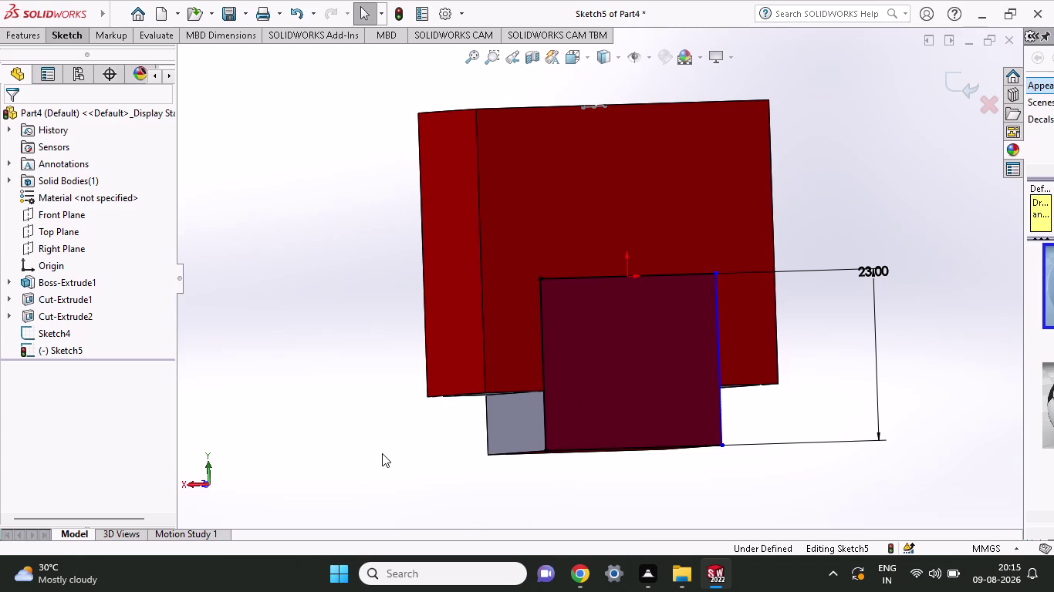
Exit Sketch5 keeping its changes and start a new sketch on the front face.
click(699, 179)
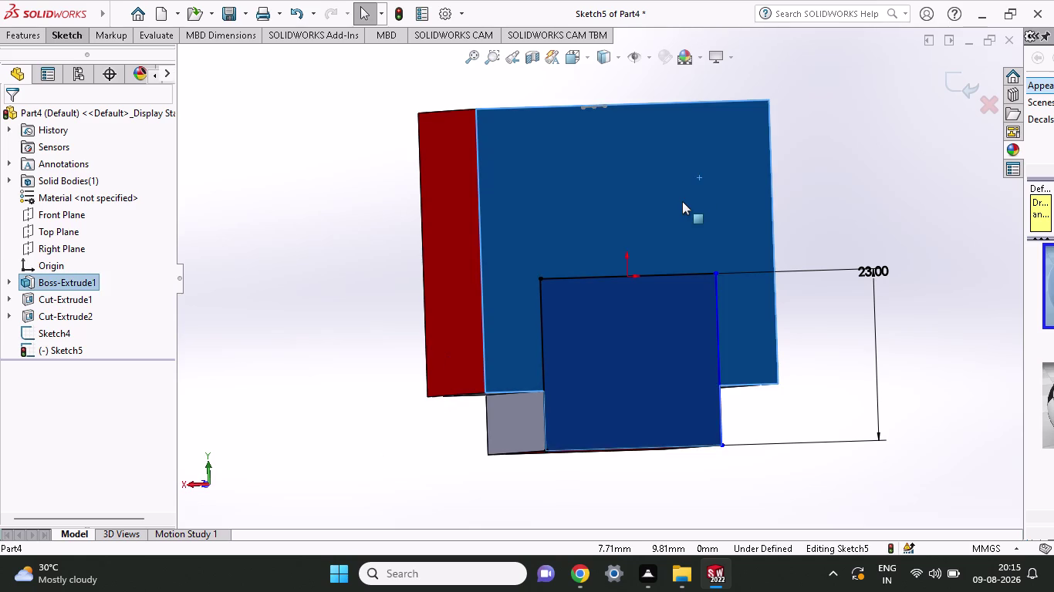
click(567, 186)
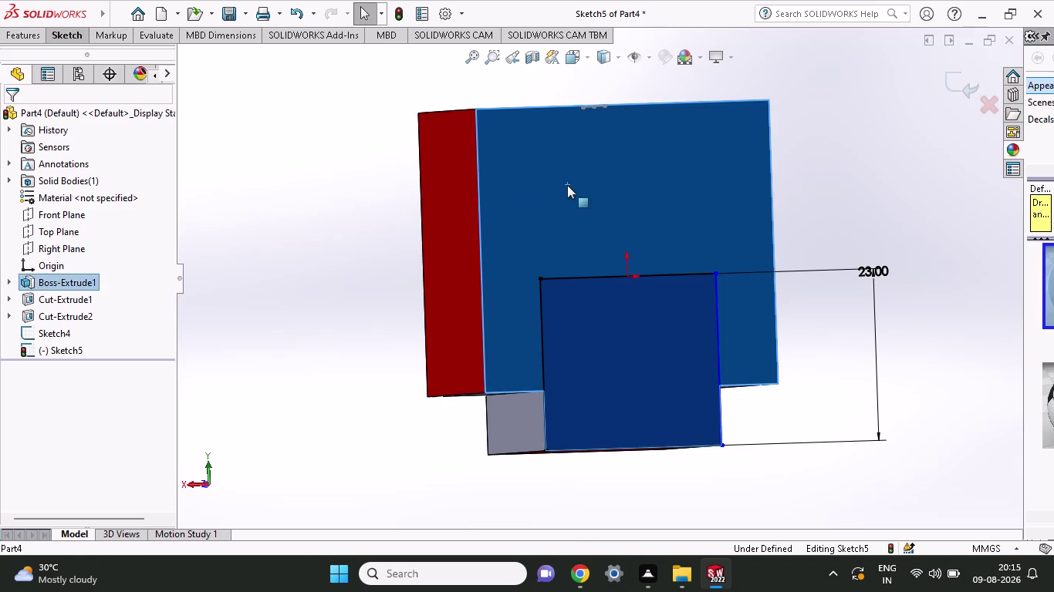
key(Escape)
click(567, 185)
right_click(659, 186)
key(Escape)
click(827, 184)
click(705, 194)
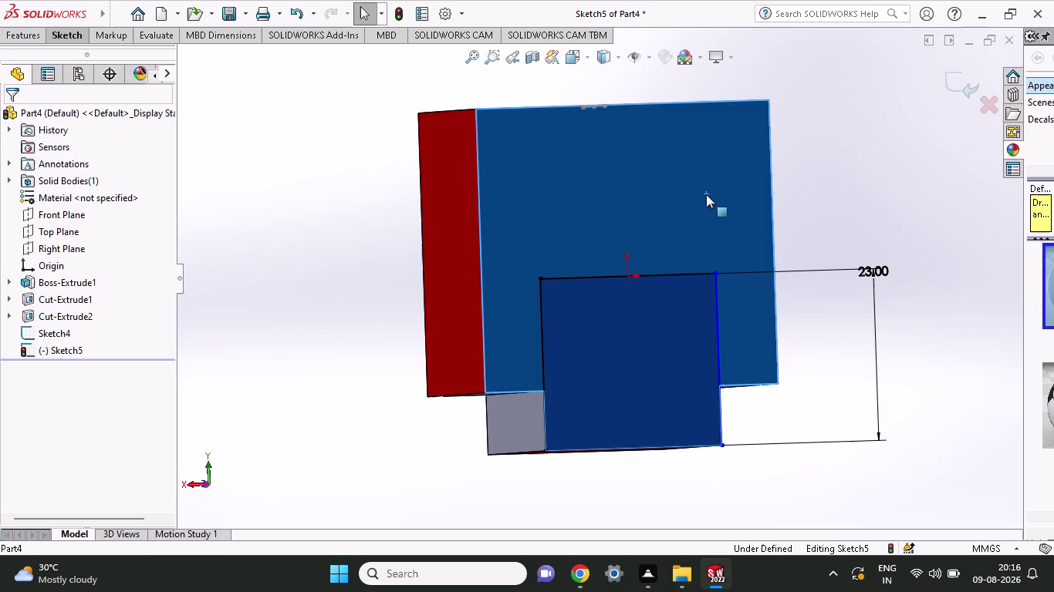
right_click(706, 194)
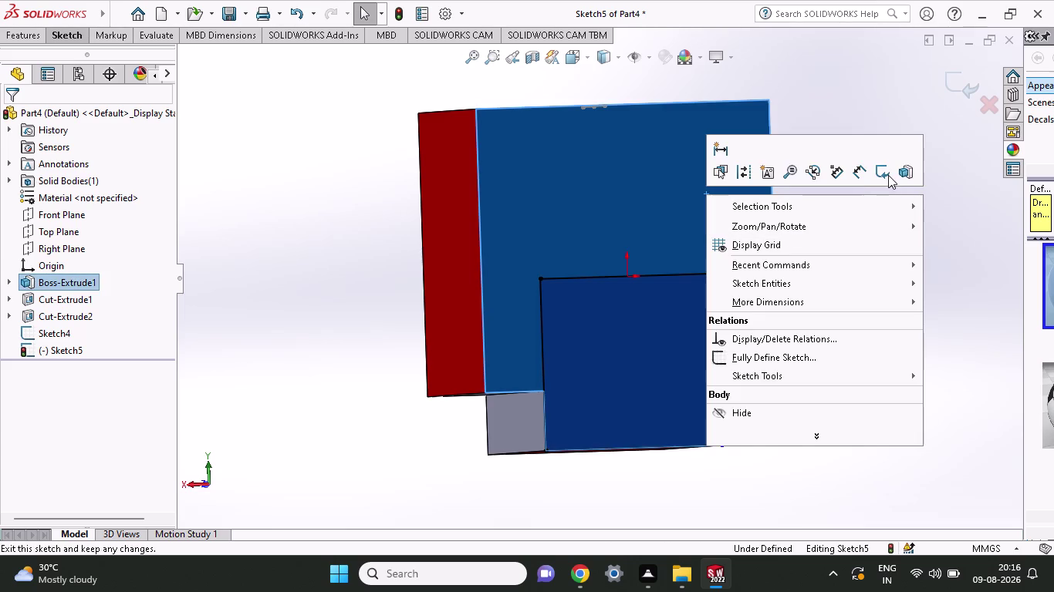
click(888, 175)
click(661, 226)
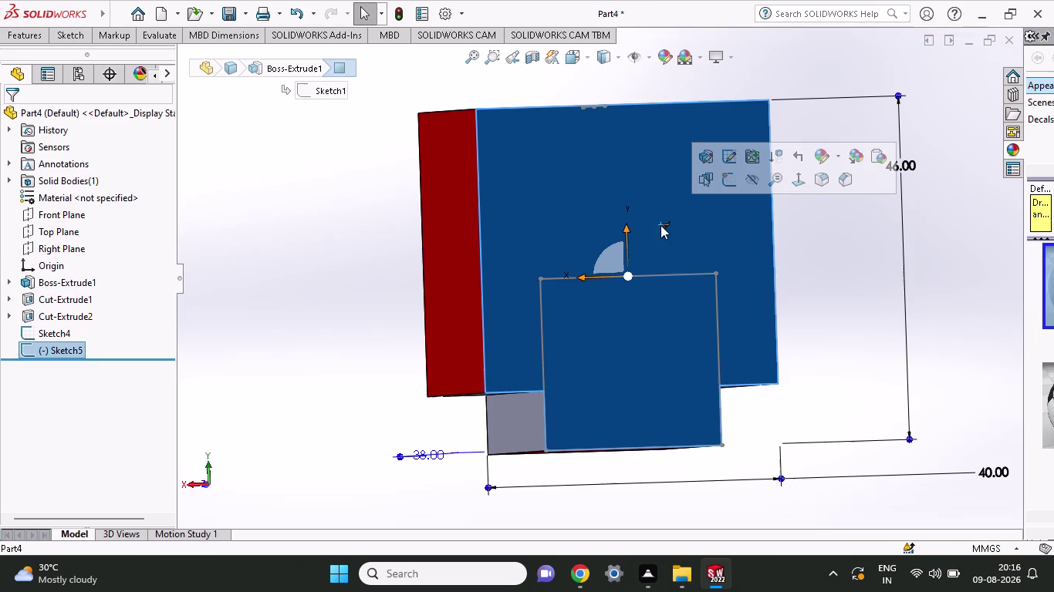
click(736, 182)
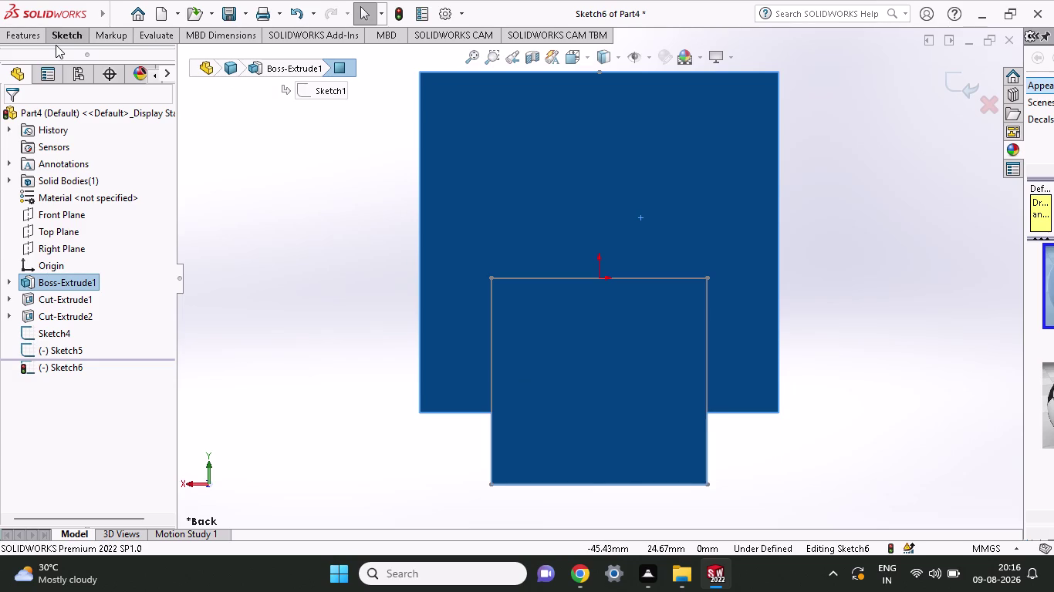
Activate the Line tool inside Sketch6 and zoom in on the face.
click(62, 34)
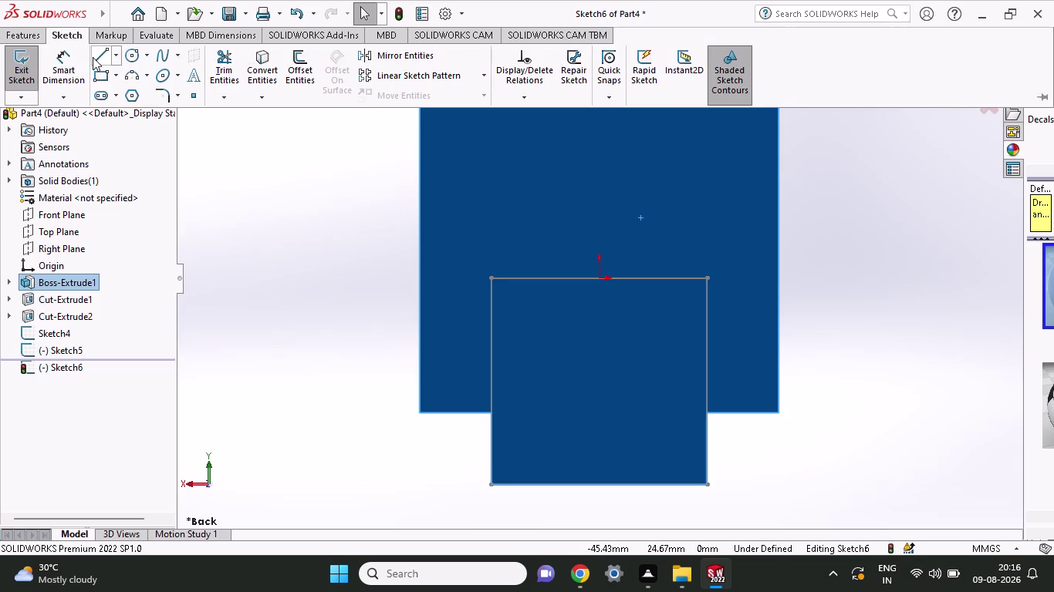
click(92, 57)
scroll(up, 3)
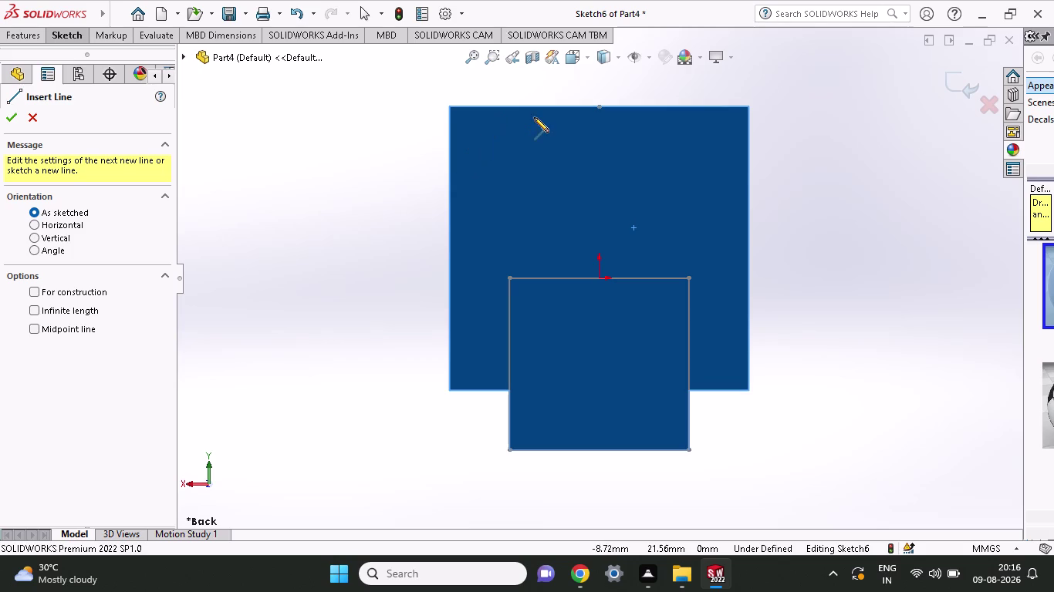
click(59, 35)
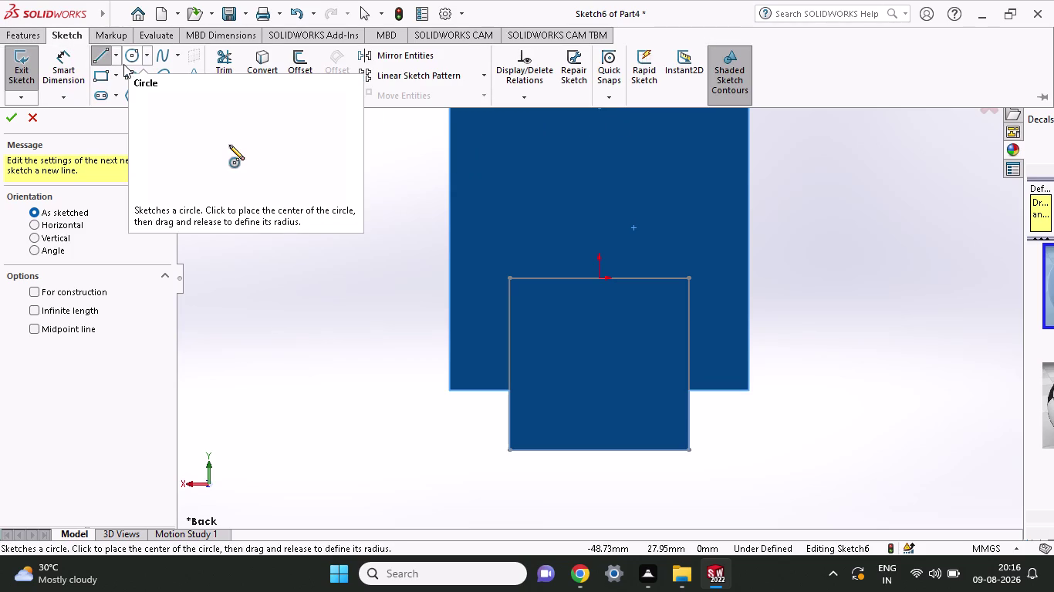
click(121, 55)
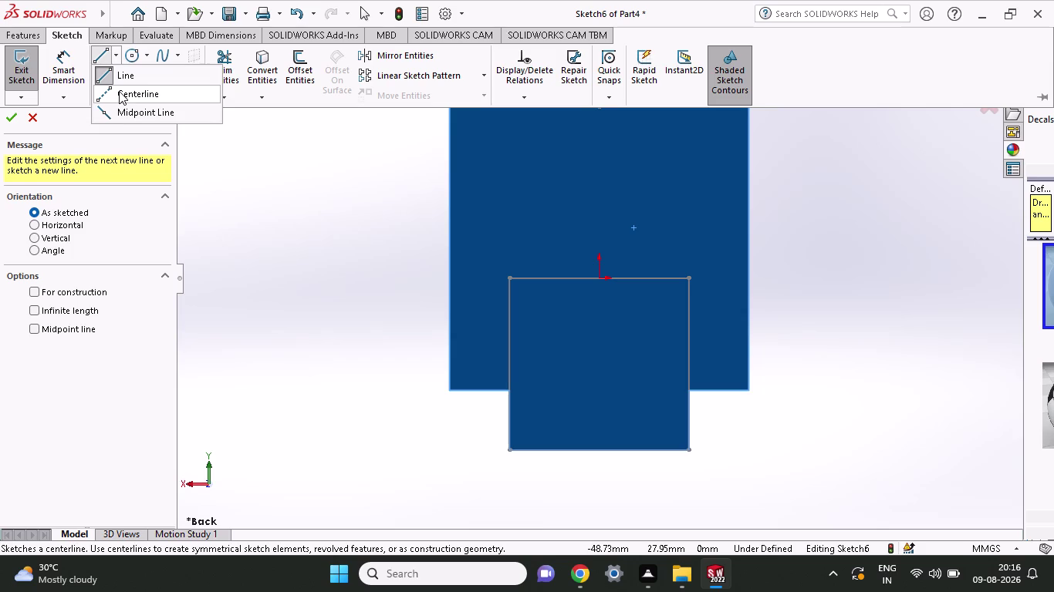
click(117, 116)
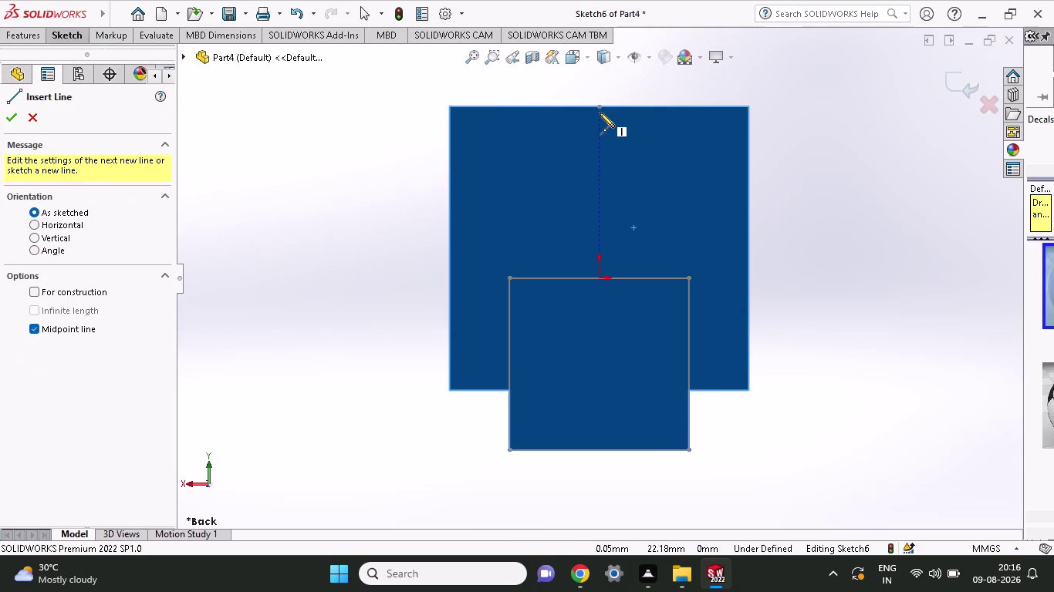
click(599, 109)
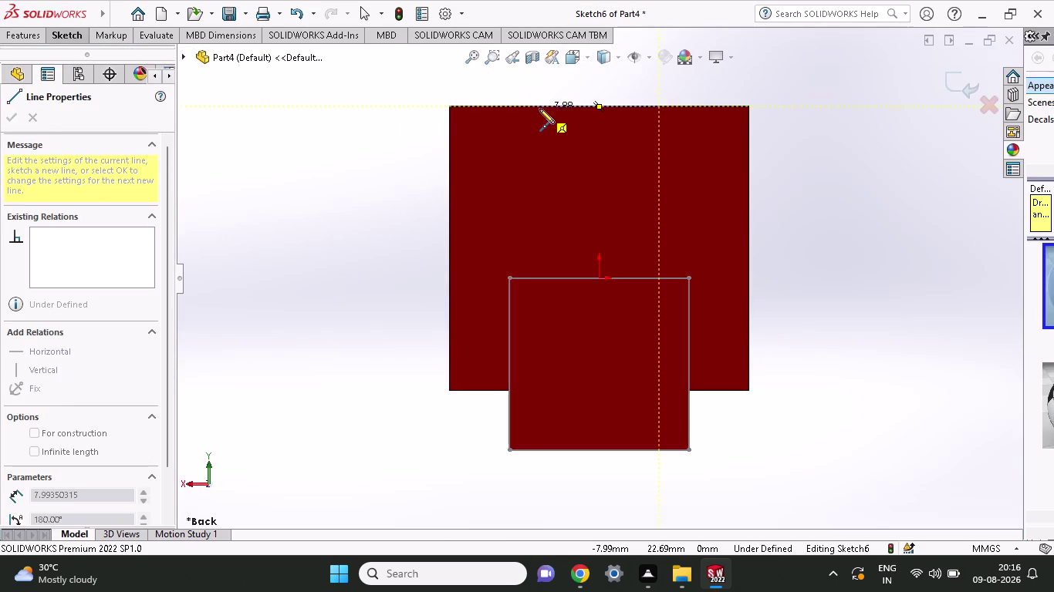
click(541, 106)
click(654, 105)
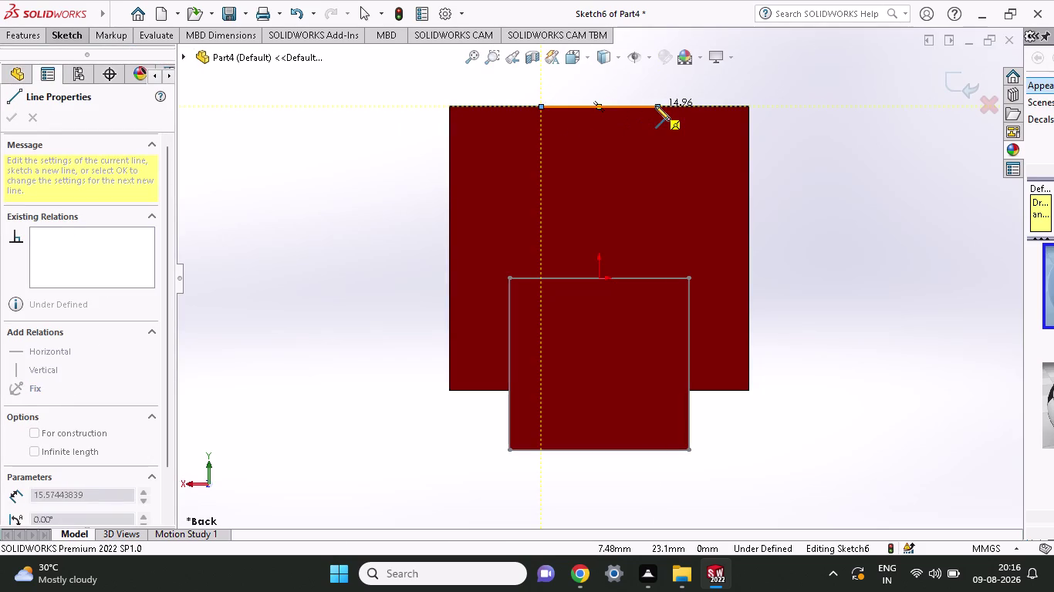
key(Escape)
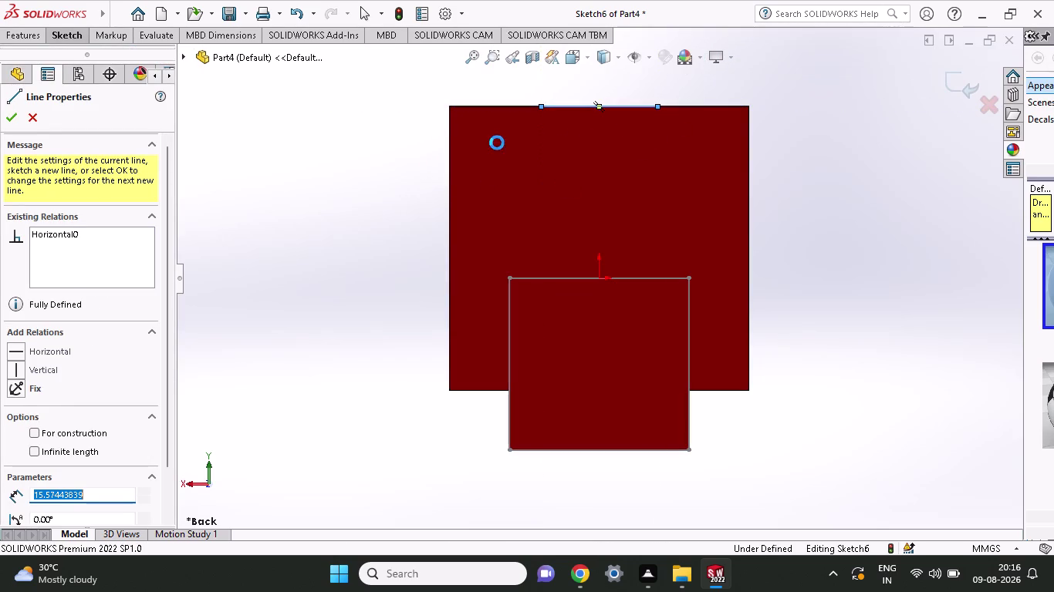
click(30, 34)
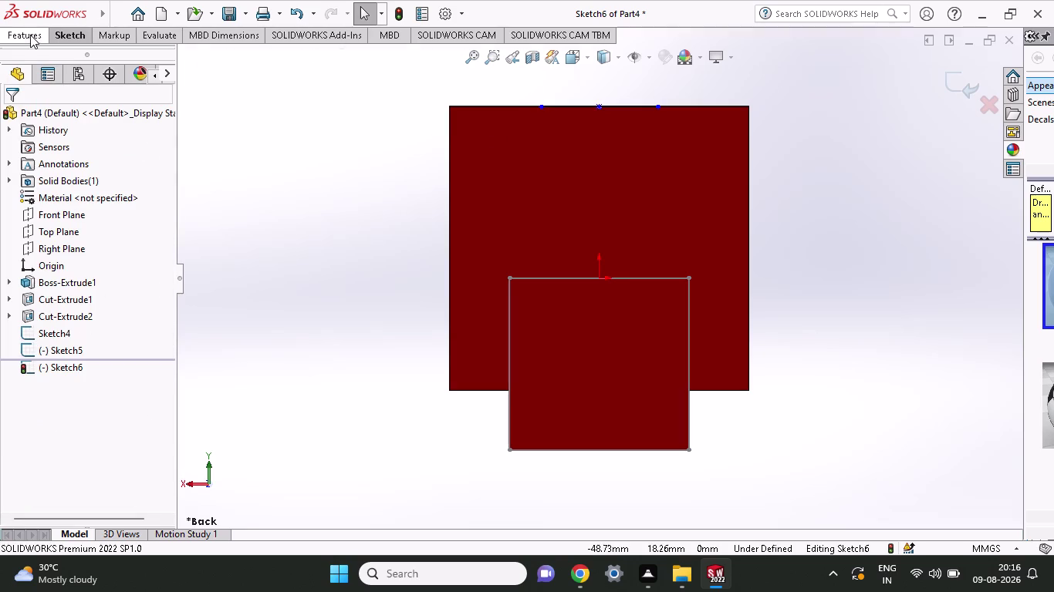
click(62, 34)
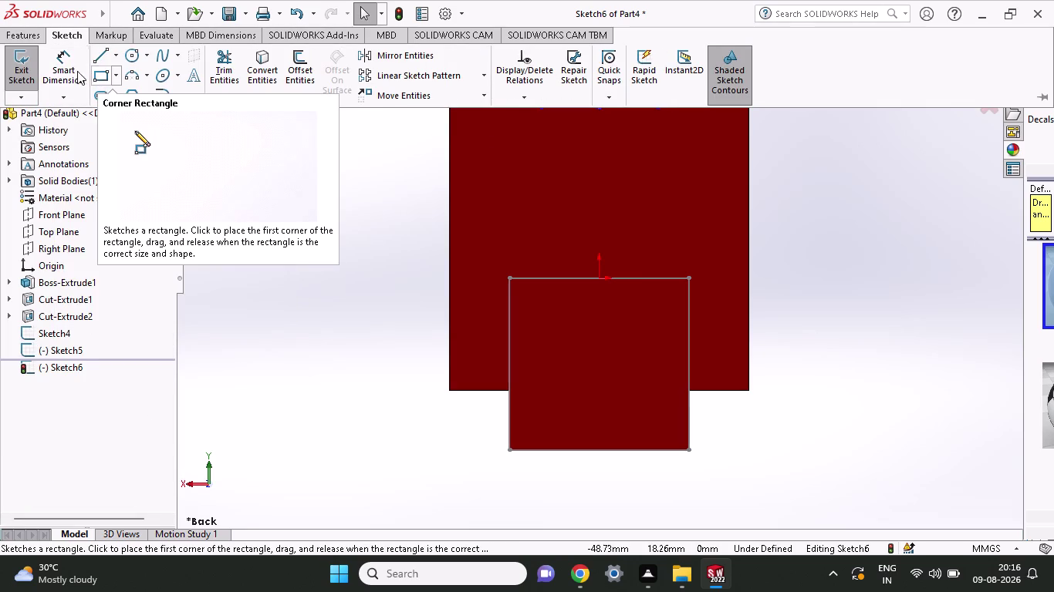
click(71, 57)
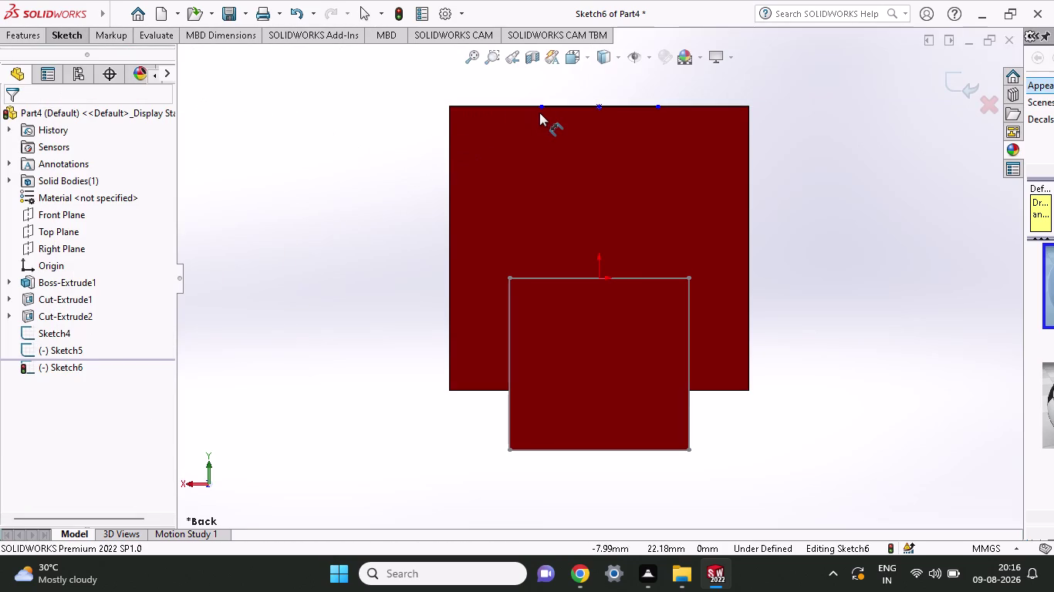
click(542, 103)
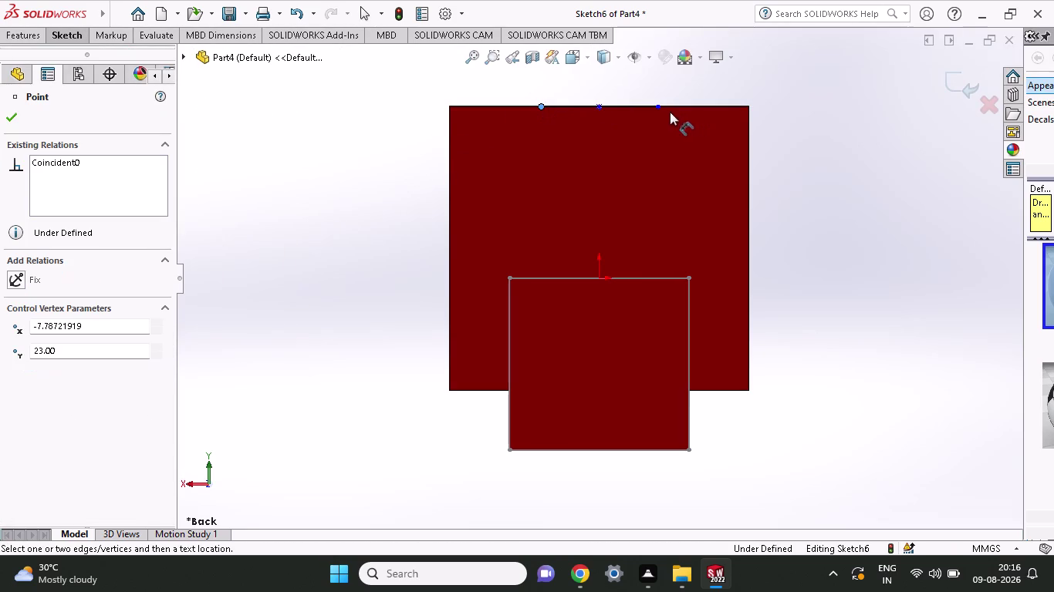
click(654, 110)
click(652, 82)
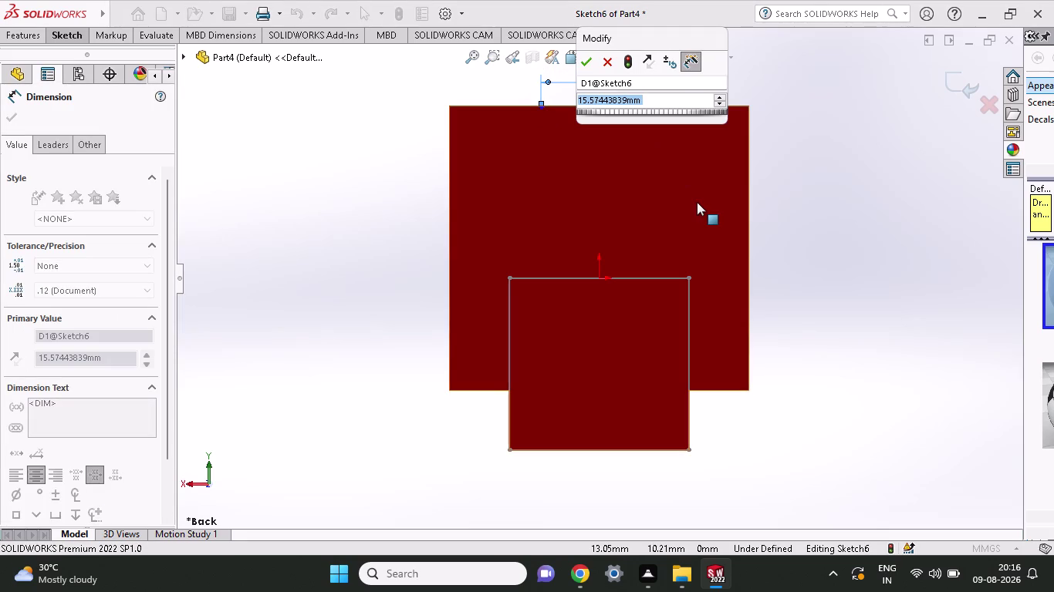
text(28)
key(Return)
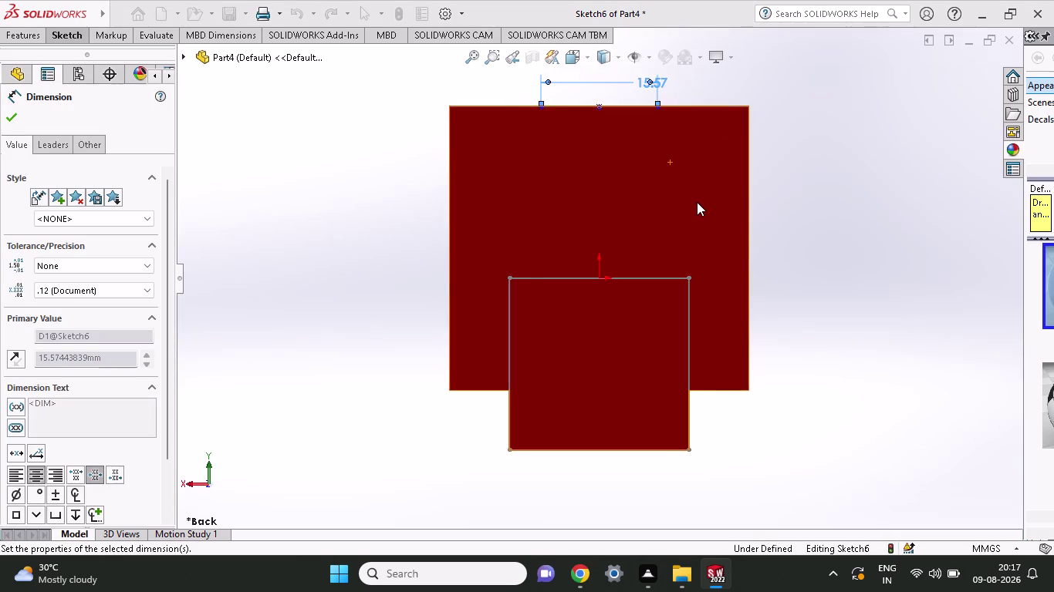
scroll(up, 3)
key(ctrl+z)
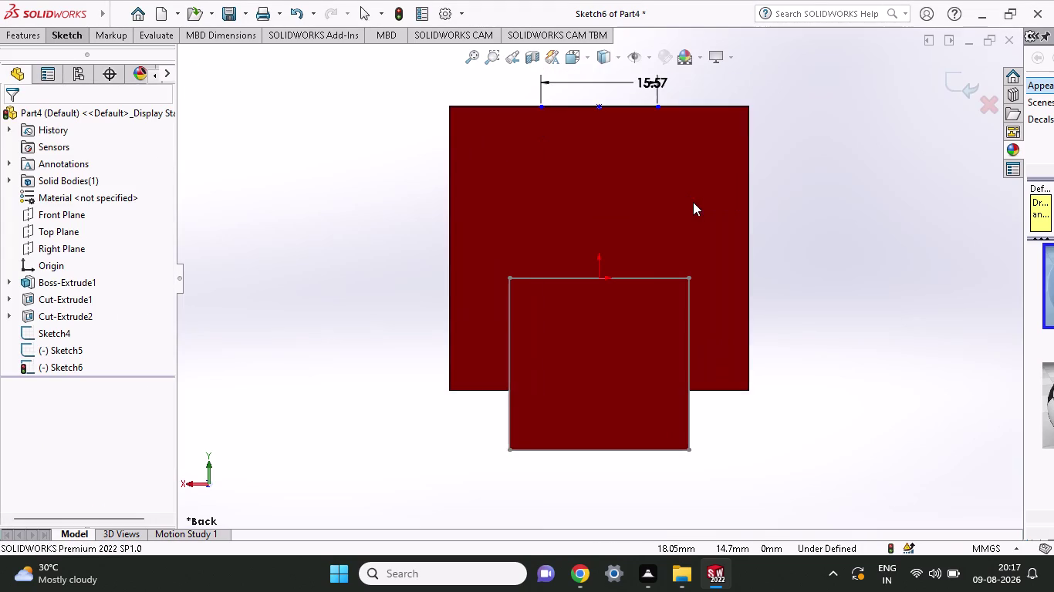
key(ctrl+z)
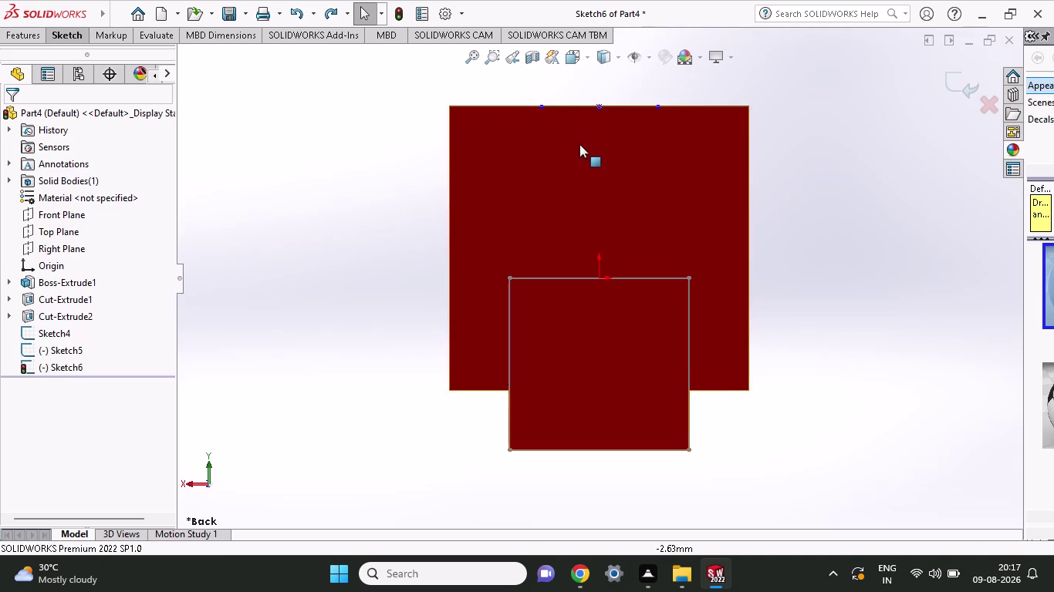
key(ctrl+z)
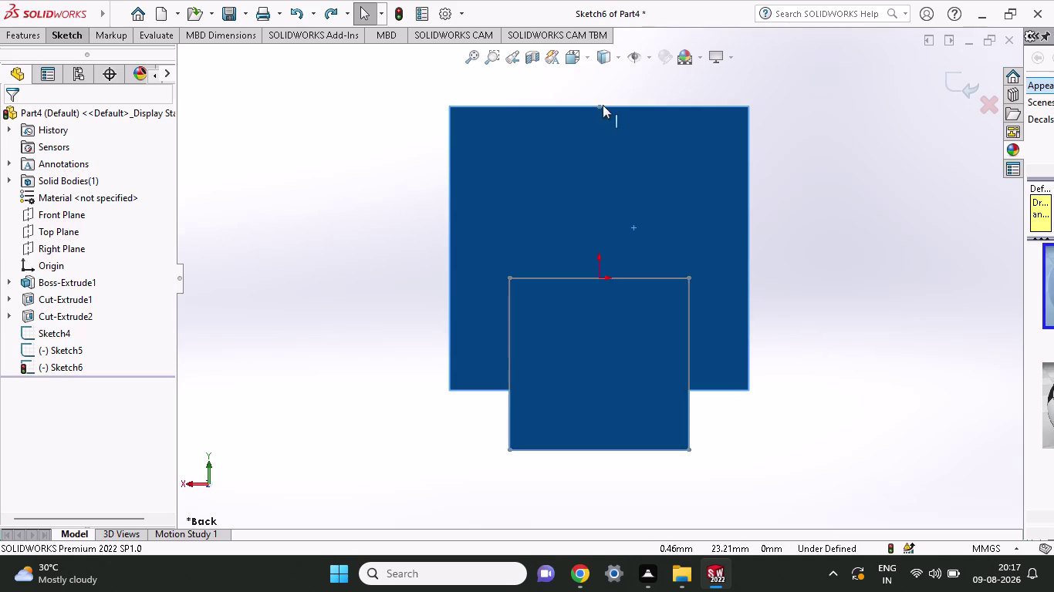
click(80, 44)
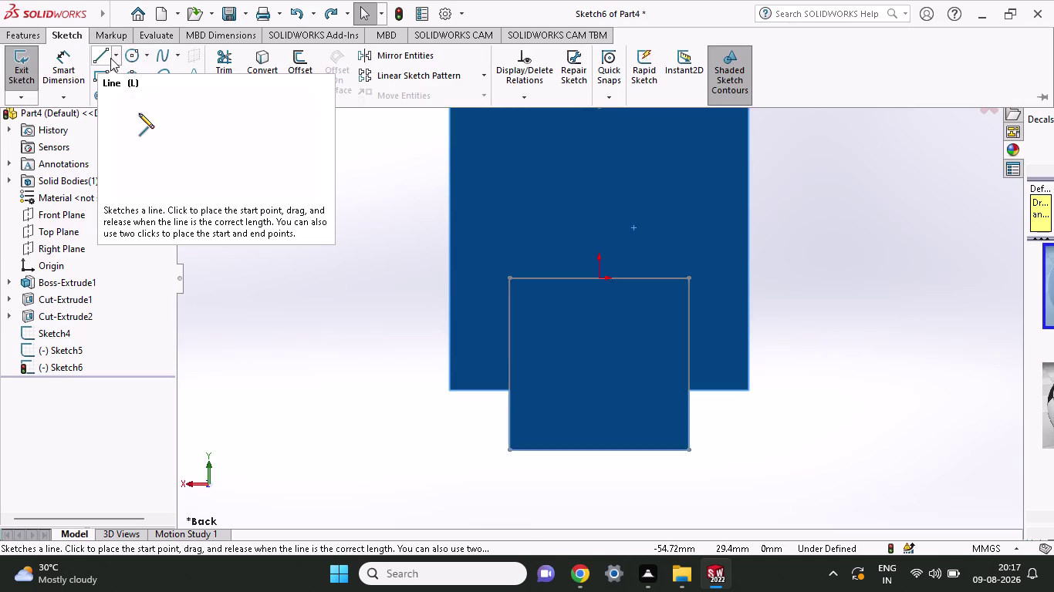
Draw a midpoint line centred on the block's top edge.
click(113, 52)
click(120, 111)
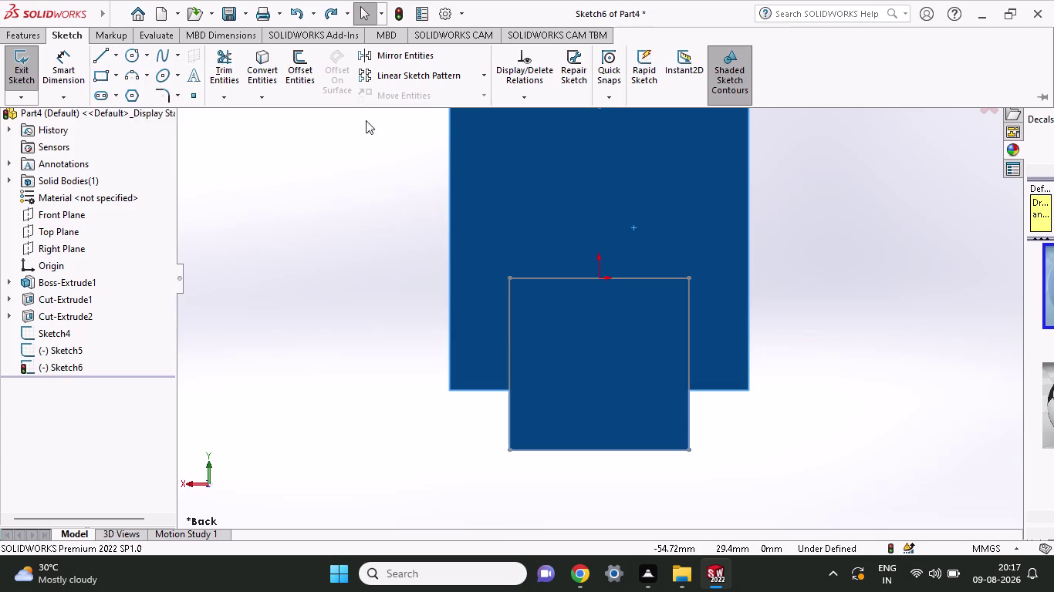
click(601, 109)
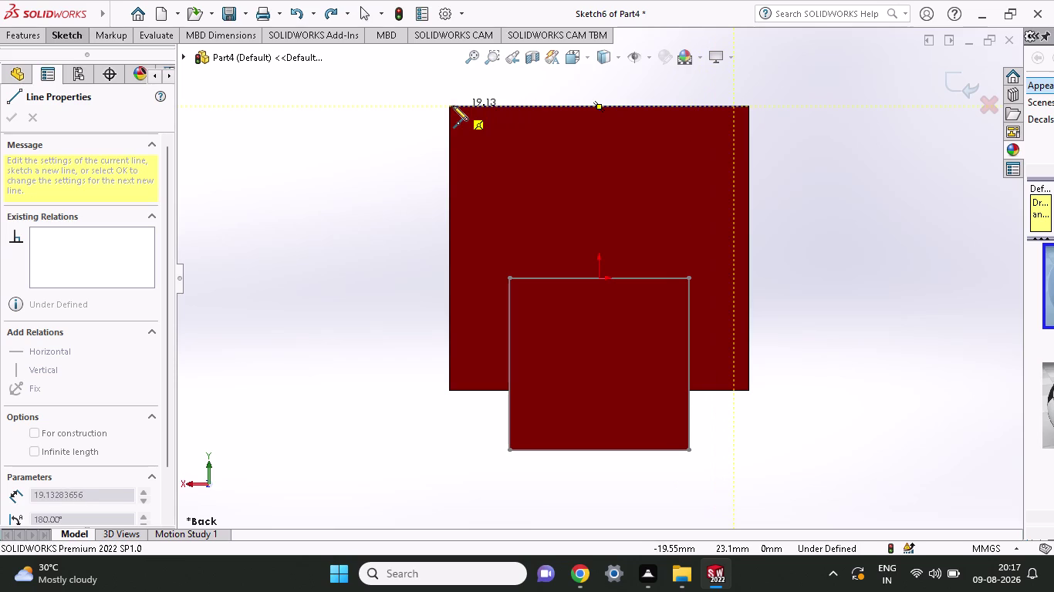
click(522, 105)
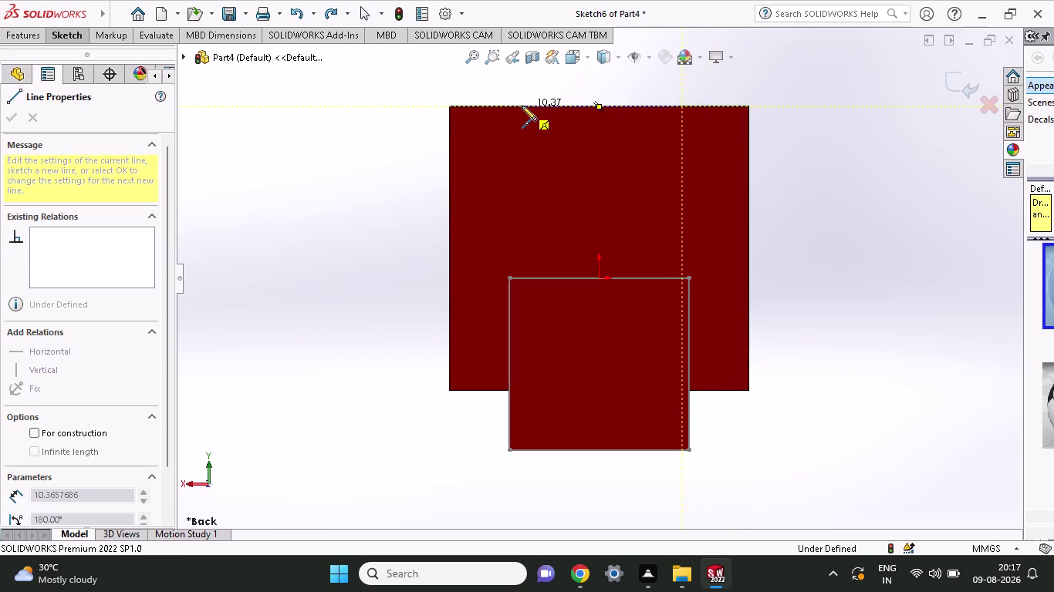
click(46, 32)
Dimension the line's length, trying 28 mm, then undo back to 20.73 mm.
click(64, 63)
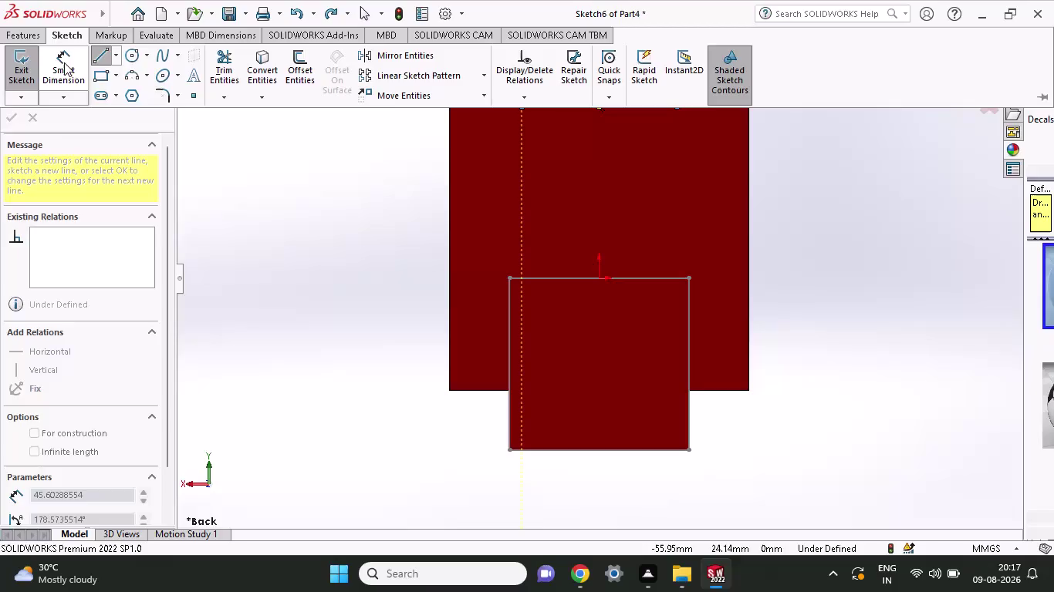
click(522, 106)
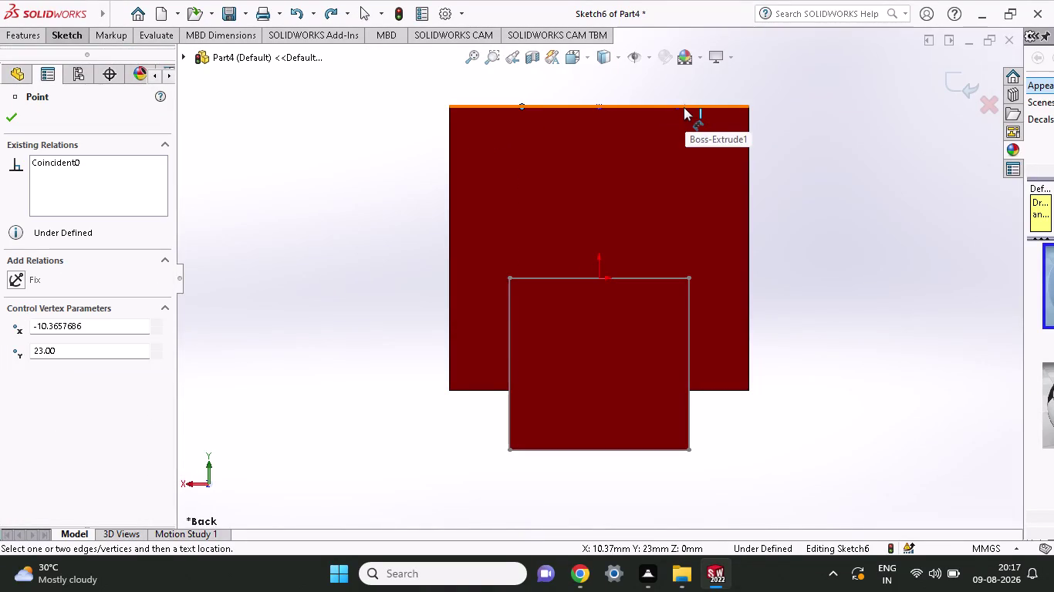
click(678, 108)
click(674, 92)
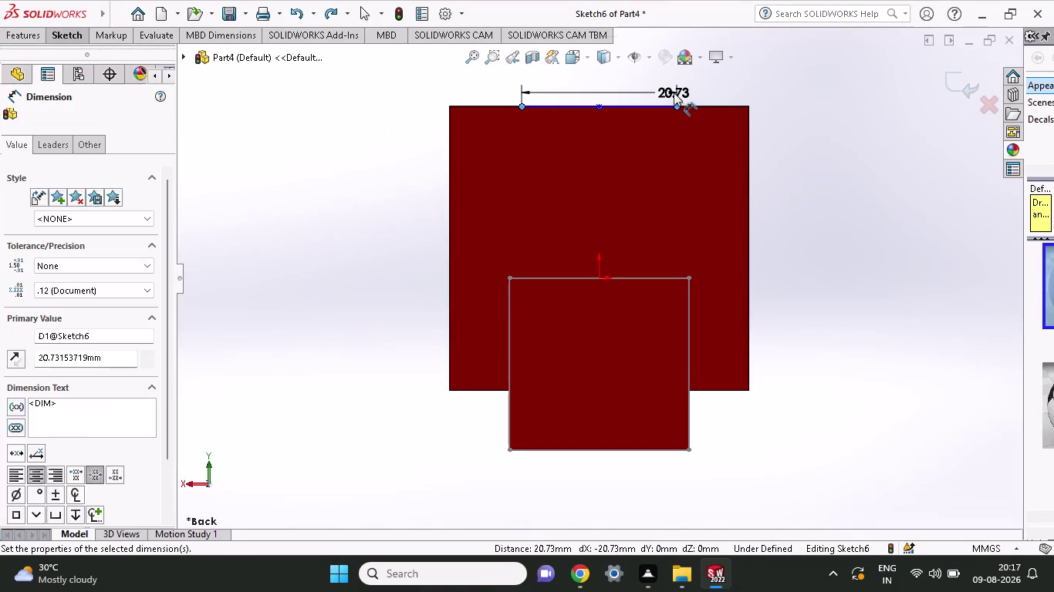
key(2)
key(8)
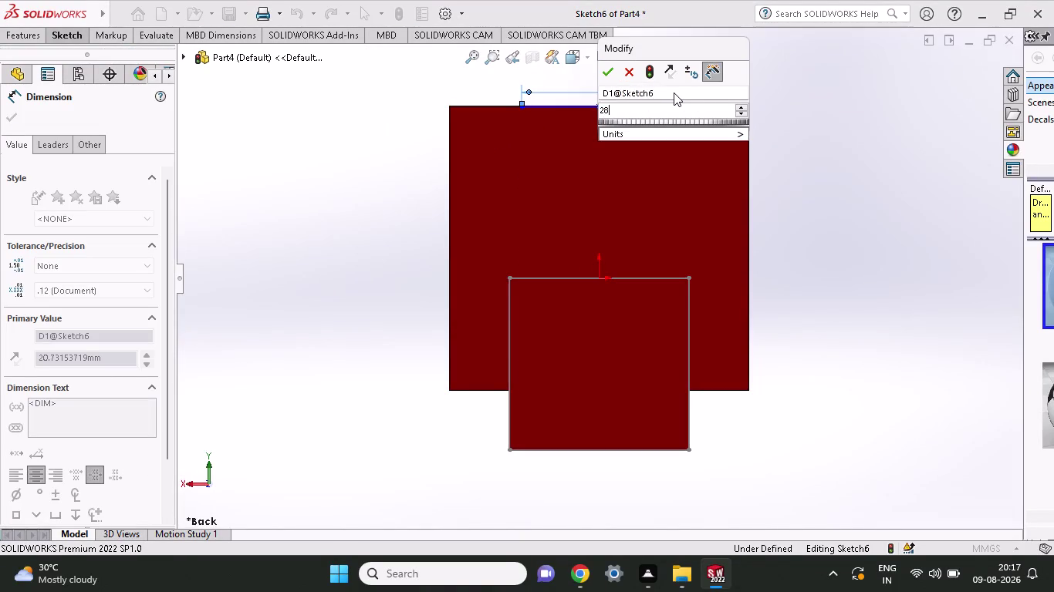
key(Return)
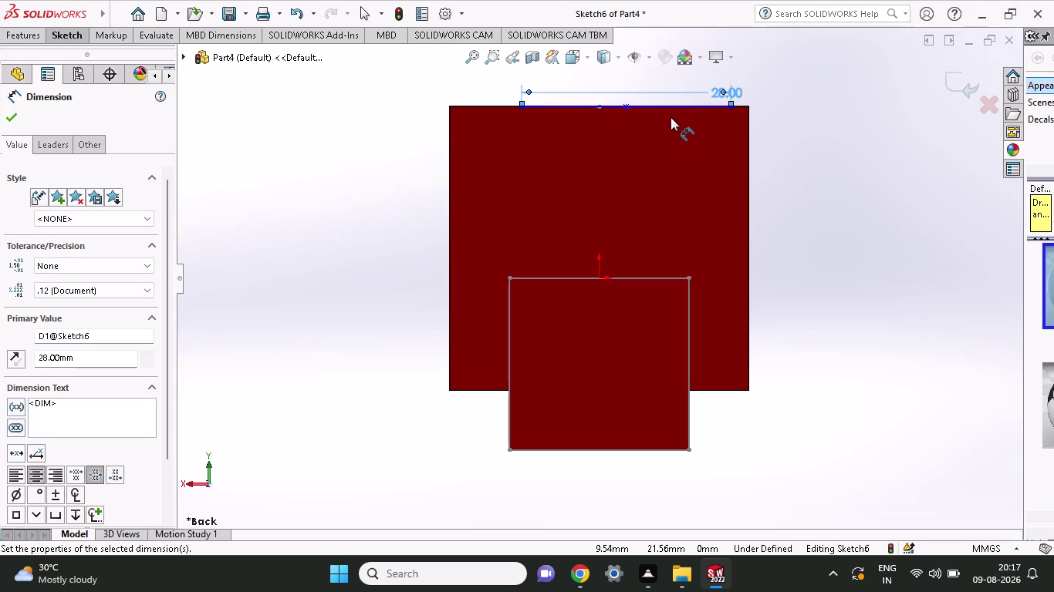
key(ctrl+z)
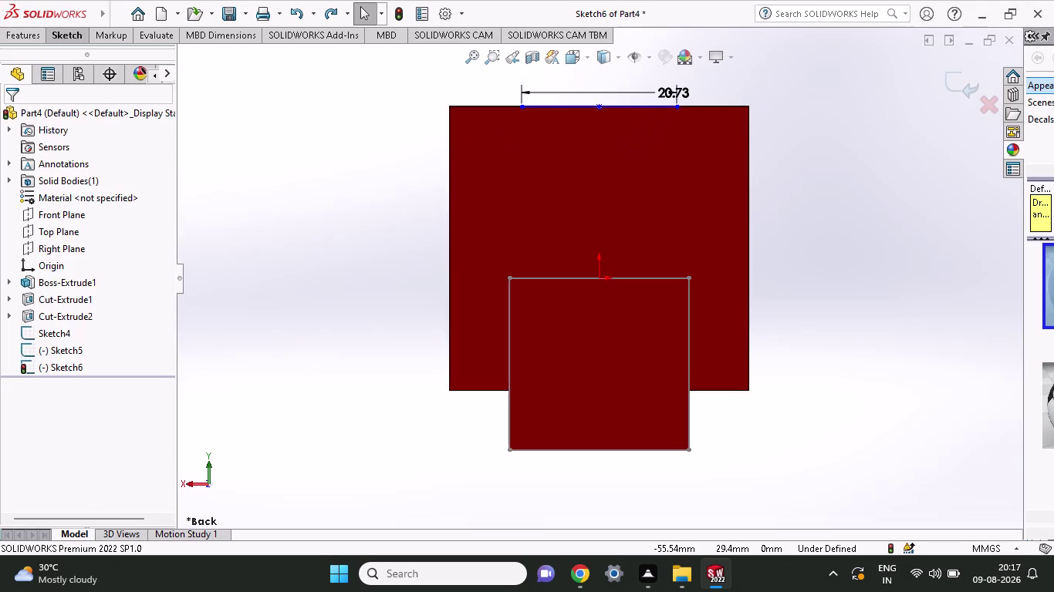
Dimension the top-edge line from left end to midpoint at 19 mm, then undo it.
click(62, 38)
click(231, 166)
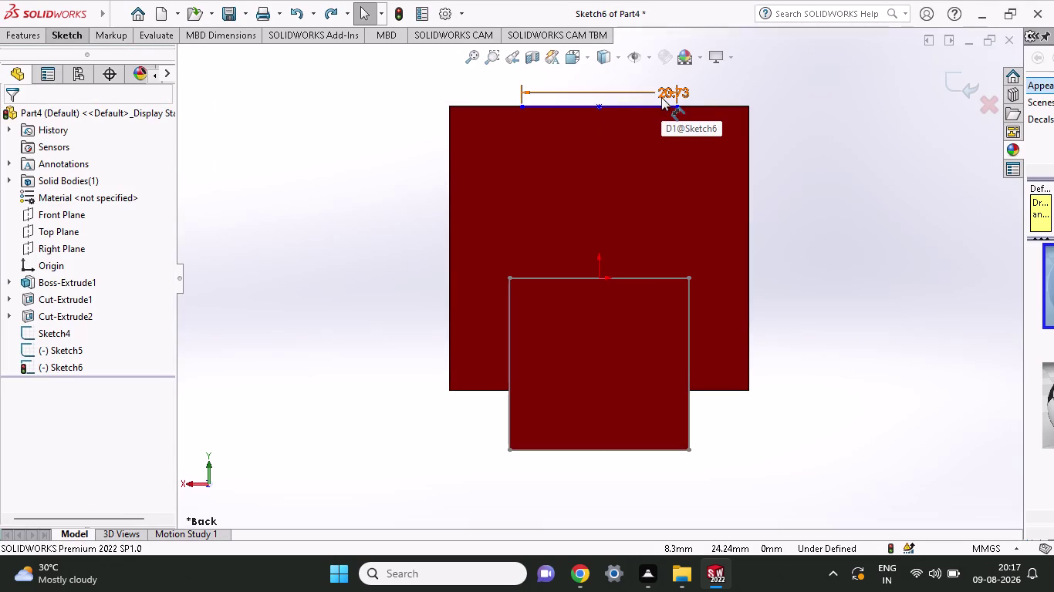
key(ctrl+z)
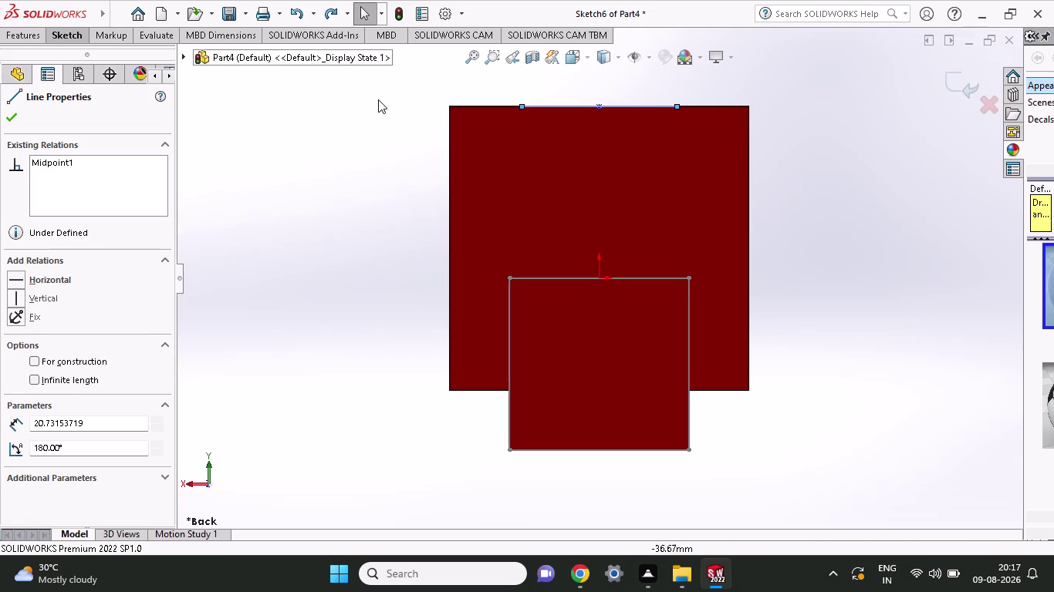
click(58, 40)
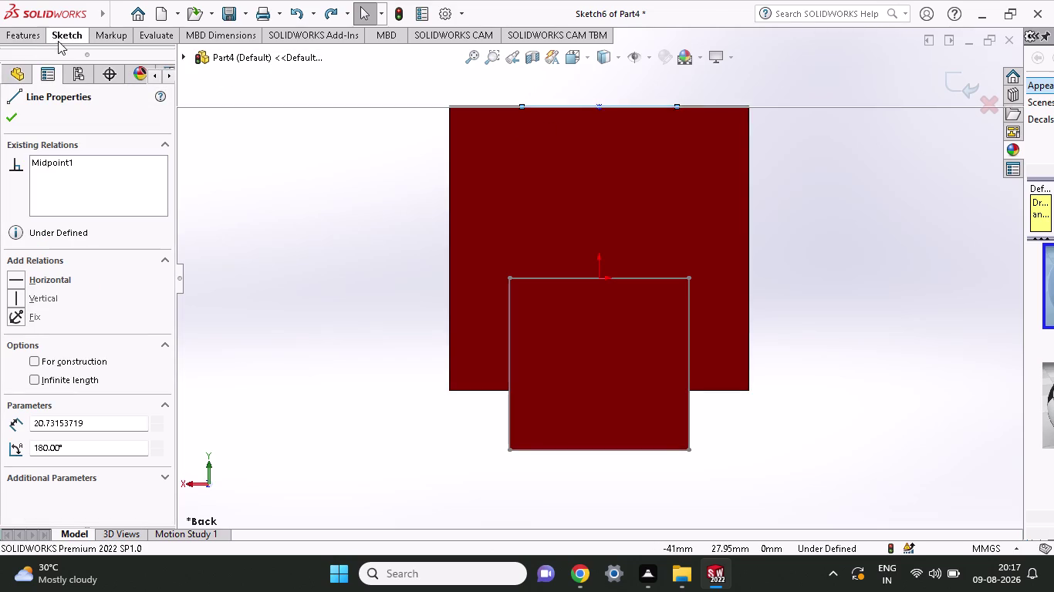
click(77, 62)
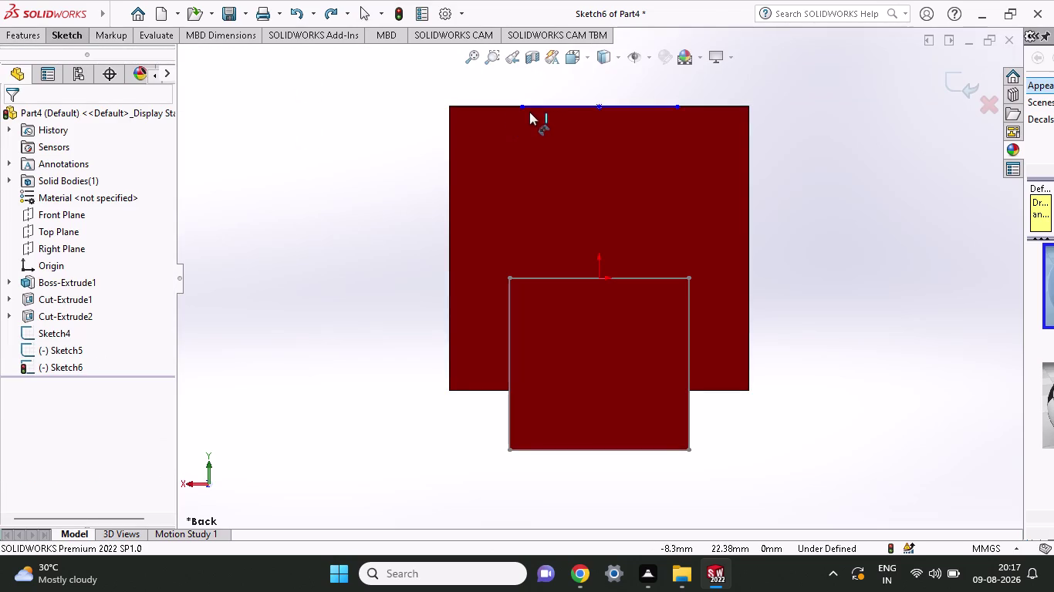
click(518, 108)
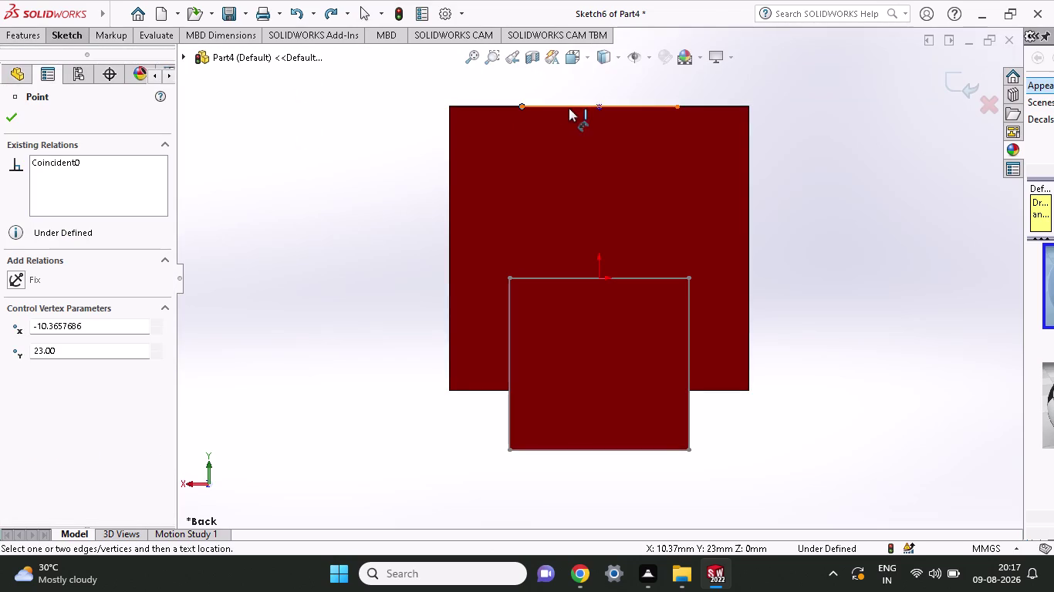
click(597, 109)
click(597, 84)
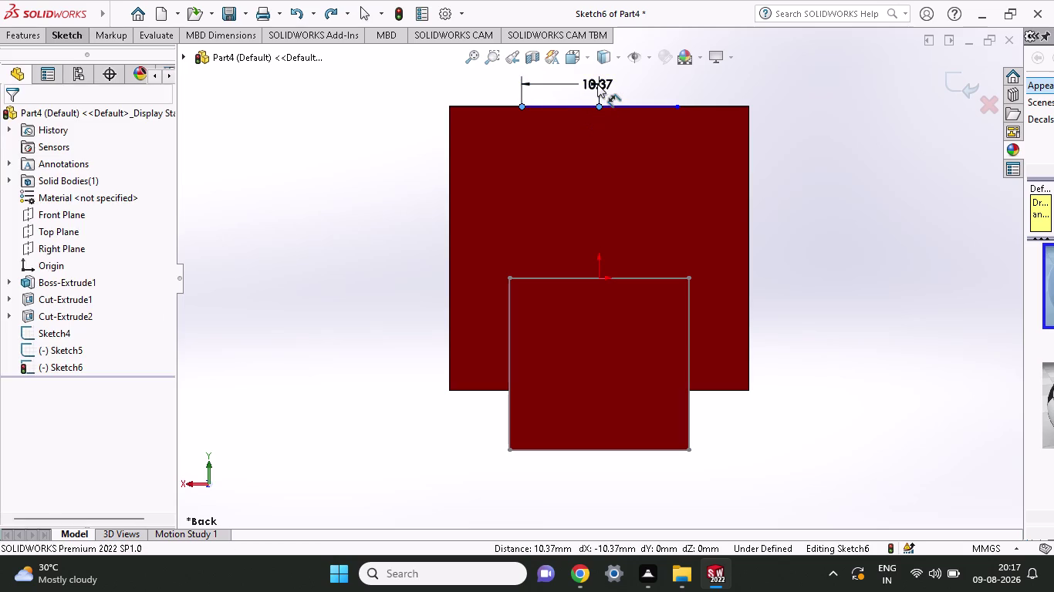
text(19)
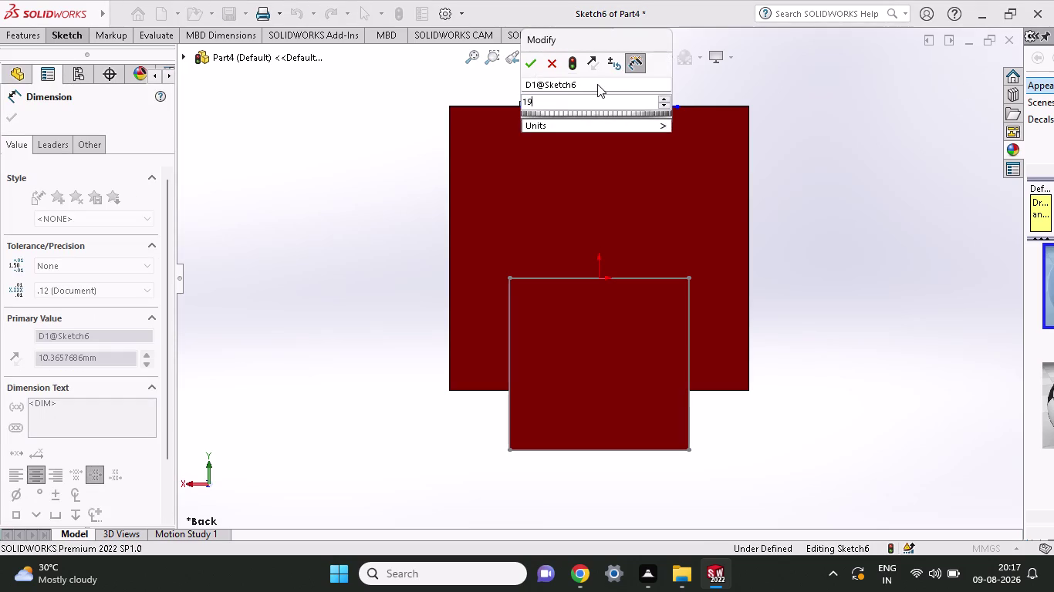
key(Return)
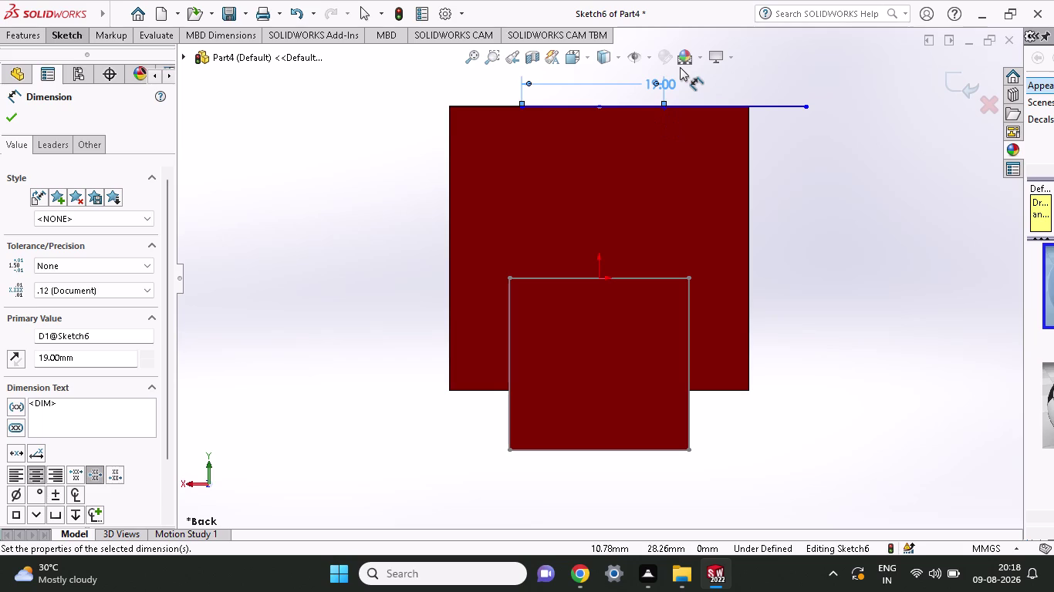
key(ctrl+z)
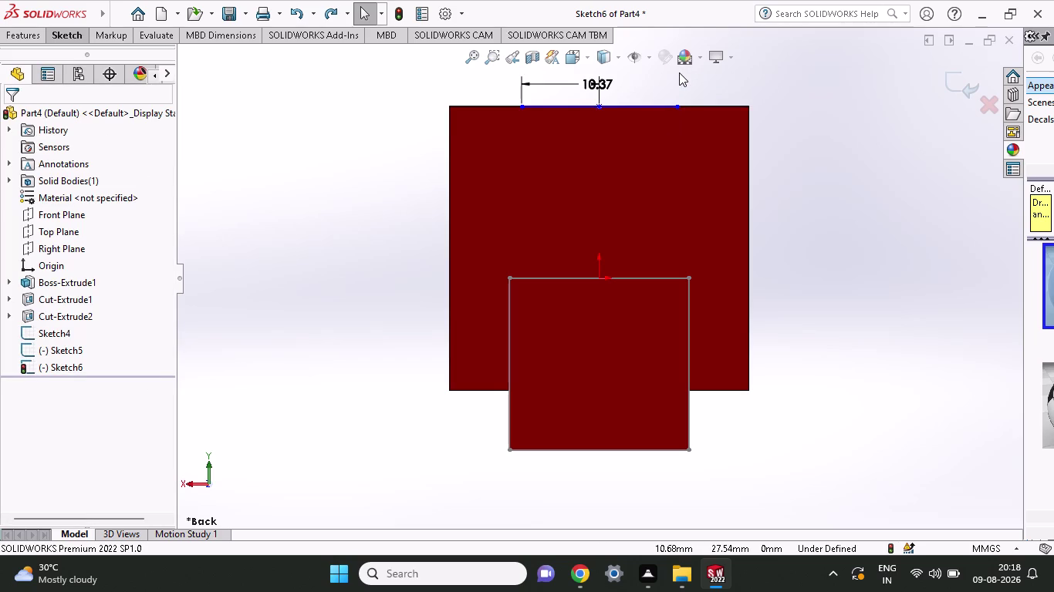
Edit the half-length dimension to 7 mm, then undo the change.
scroll(up, 3)
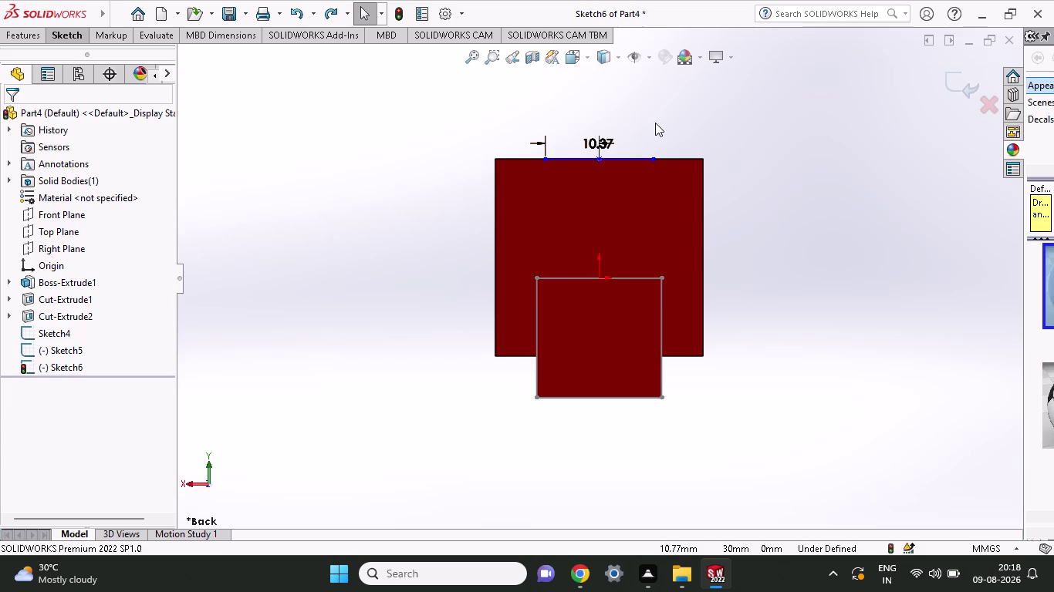
double_click(600, 138)
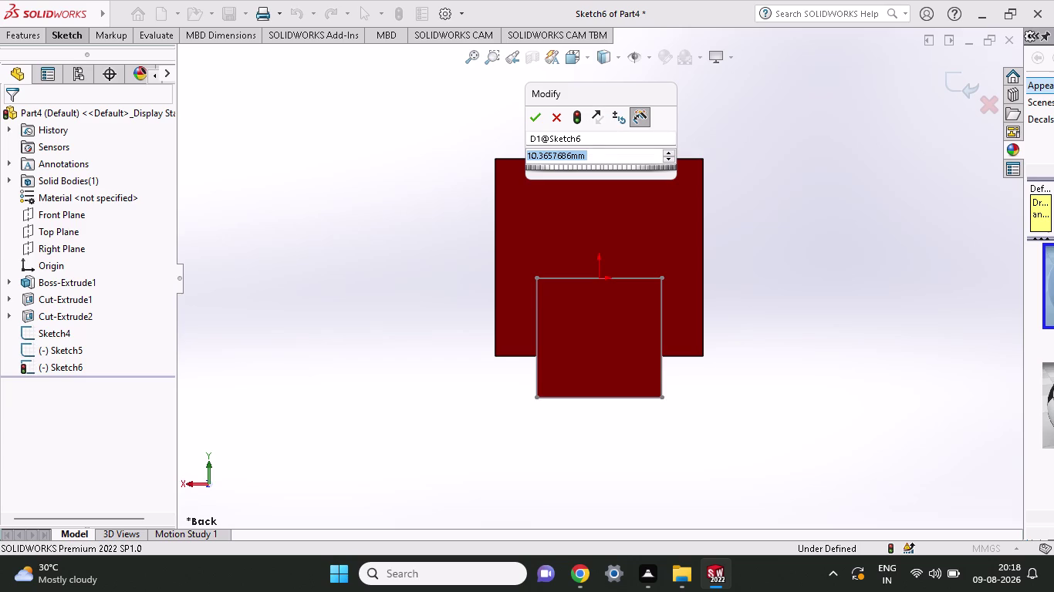
key(7)
click(528, 122)
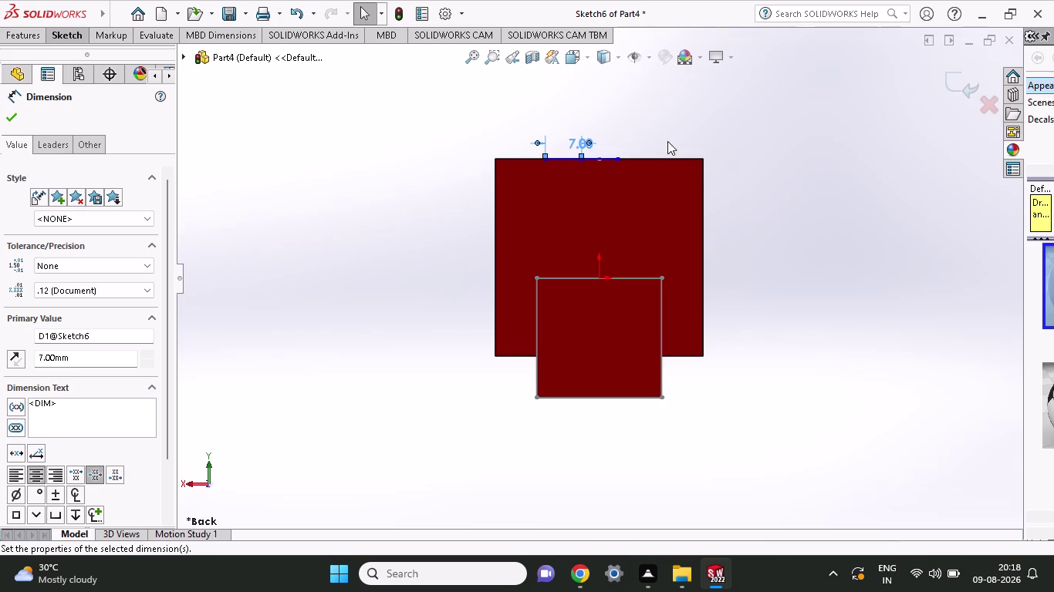
key(ctrl+z)
Undo the remaining edits and orbit the block toward its side face.
key(ctrl+z)
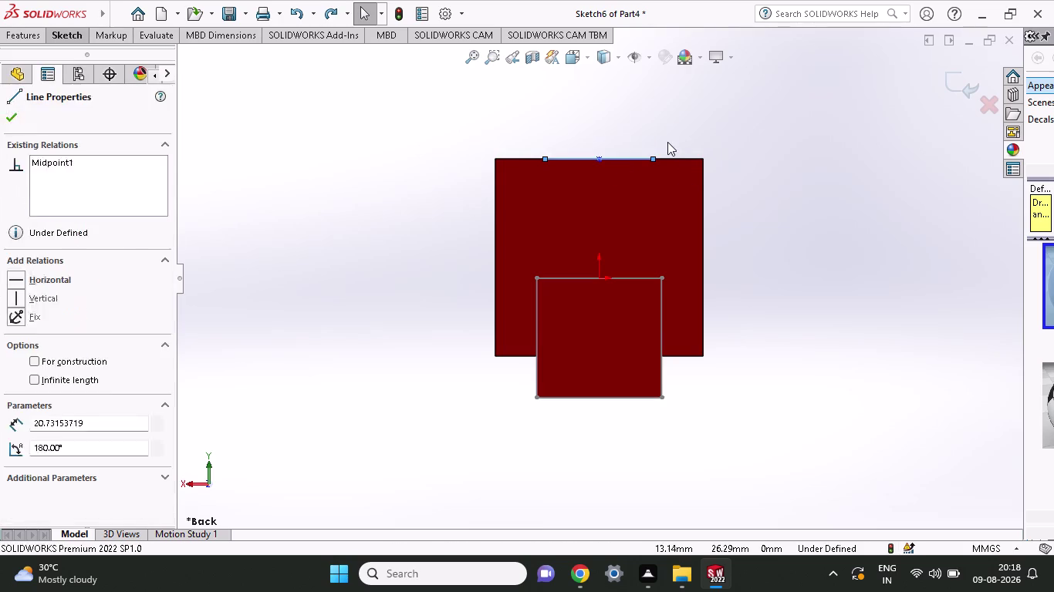
key(ctrl+z)
middle_drag(726, 226, 828, 241)
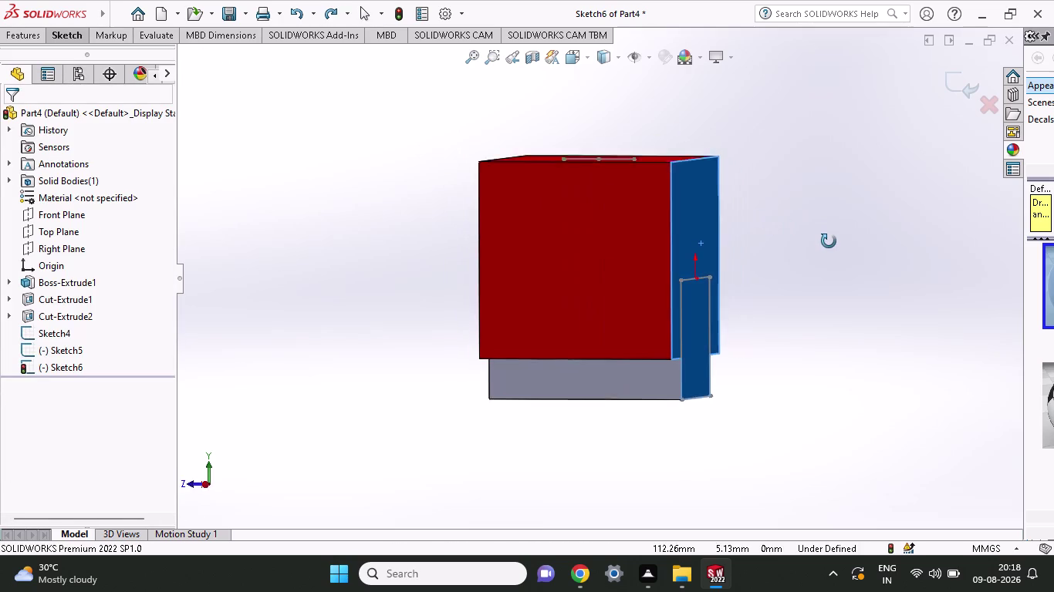
middle_drag(828, 240, 829, 240)
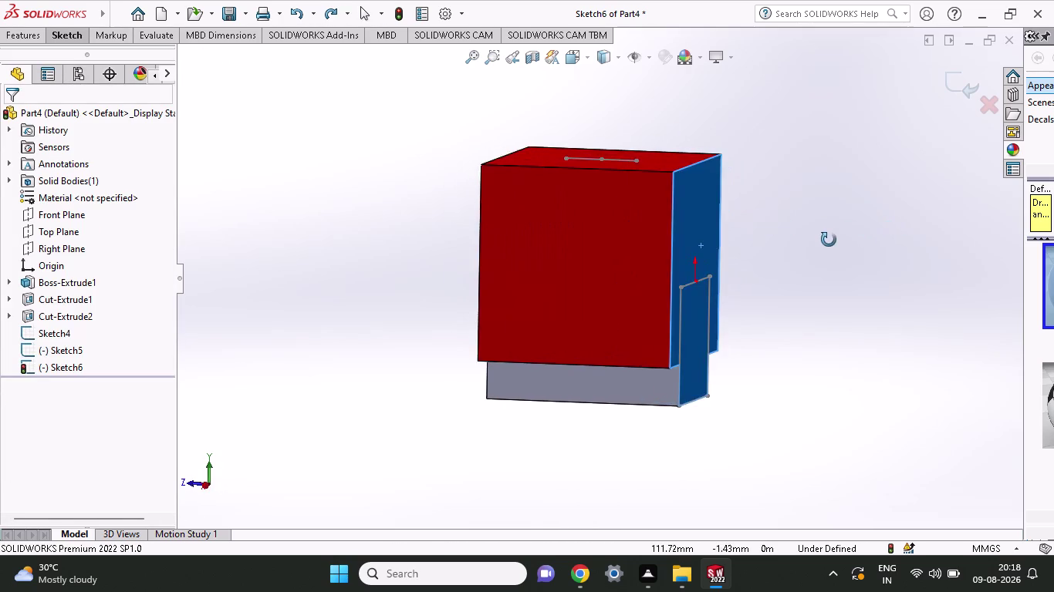
middle_drag(829, 240, 837, 212)
middle_drag(739, 195, 747, 217)
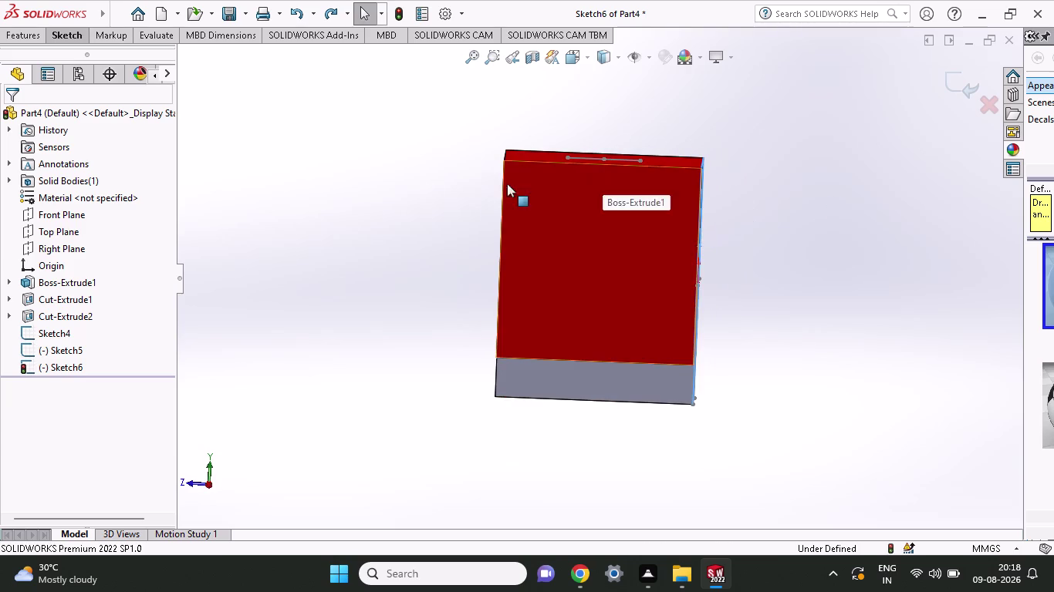
Discard Sketch6 and start a new sketch on the Right Plane.
click(51, 245)
click(57, 228)
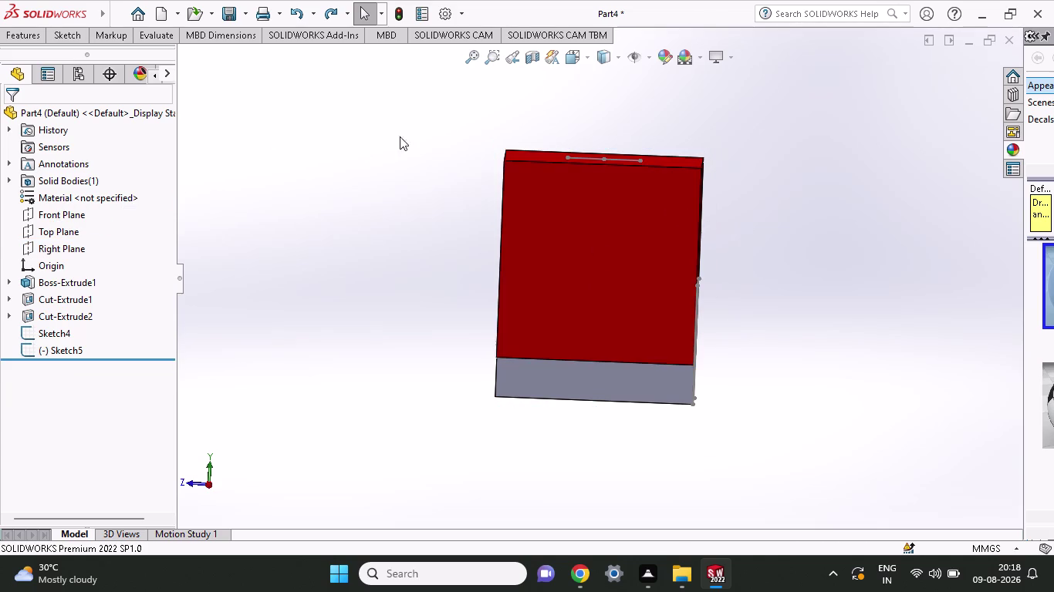
click(34, 244)
click(38, 228)
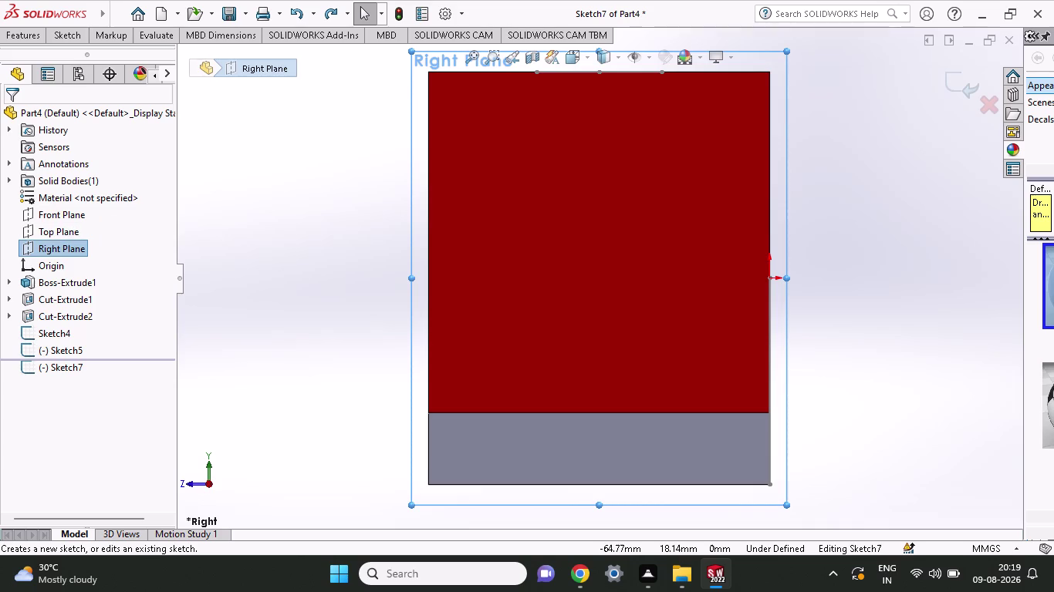
Draw a horizontal line along the step edge with end and middle points.
click(74, 36)
click(99, 55)
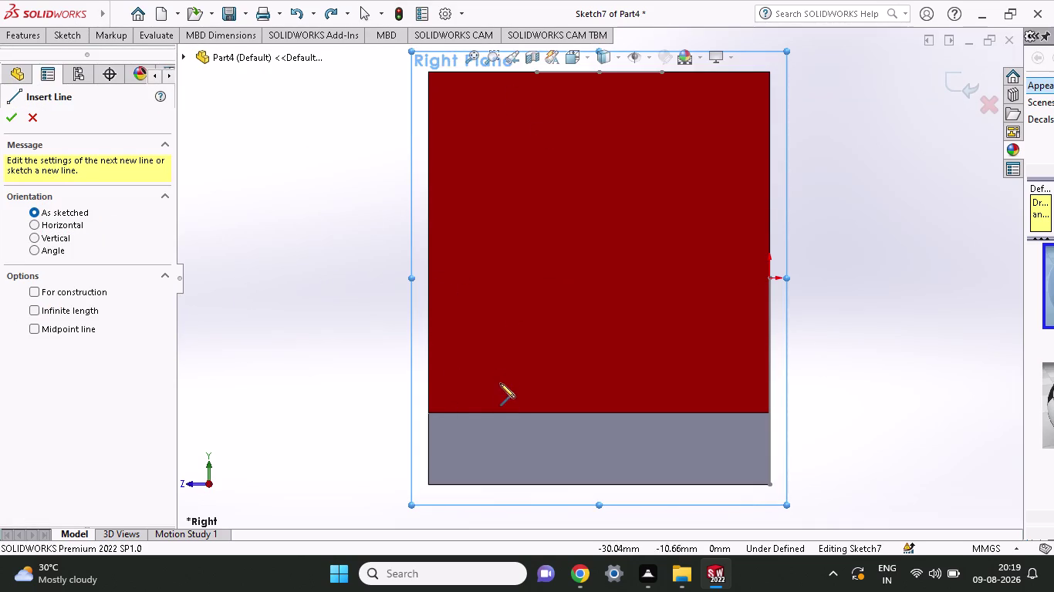
scroll(up, 3)
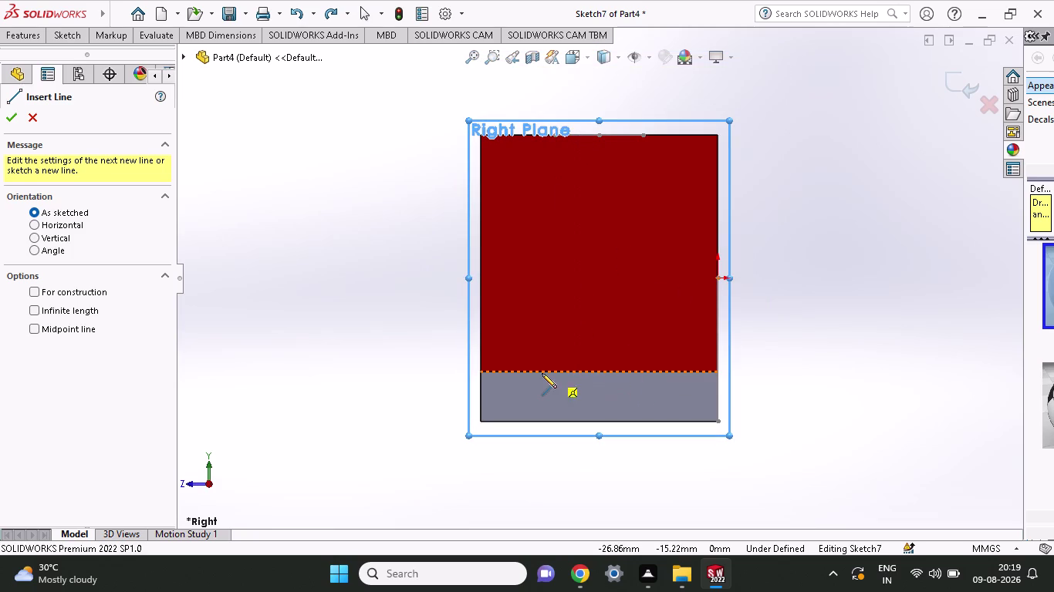
click(598, 371)
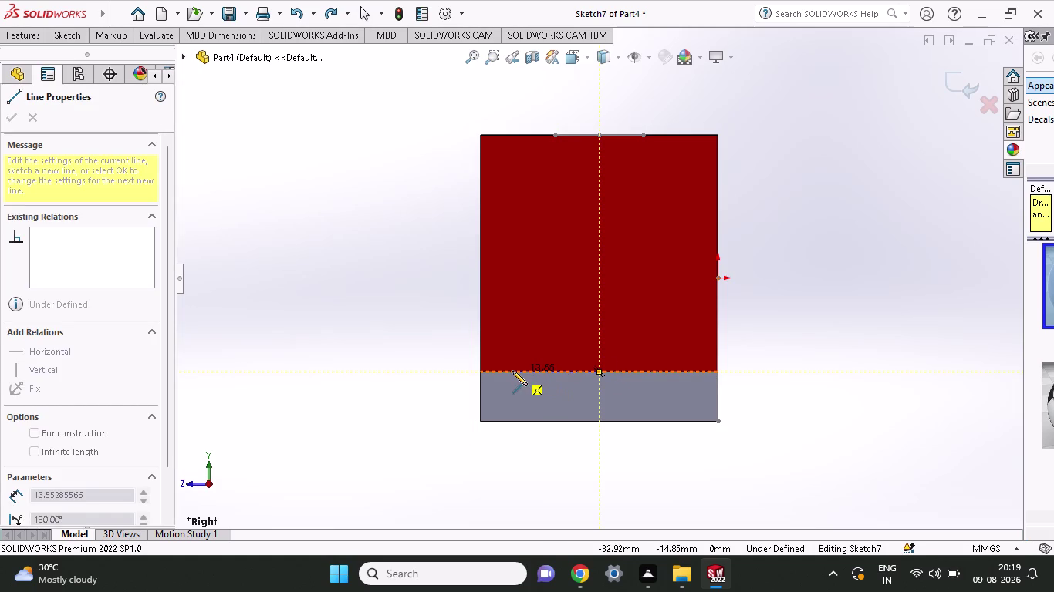
click(512, 371)
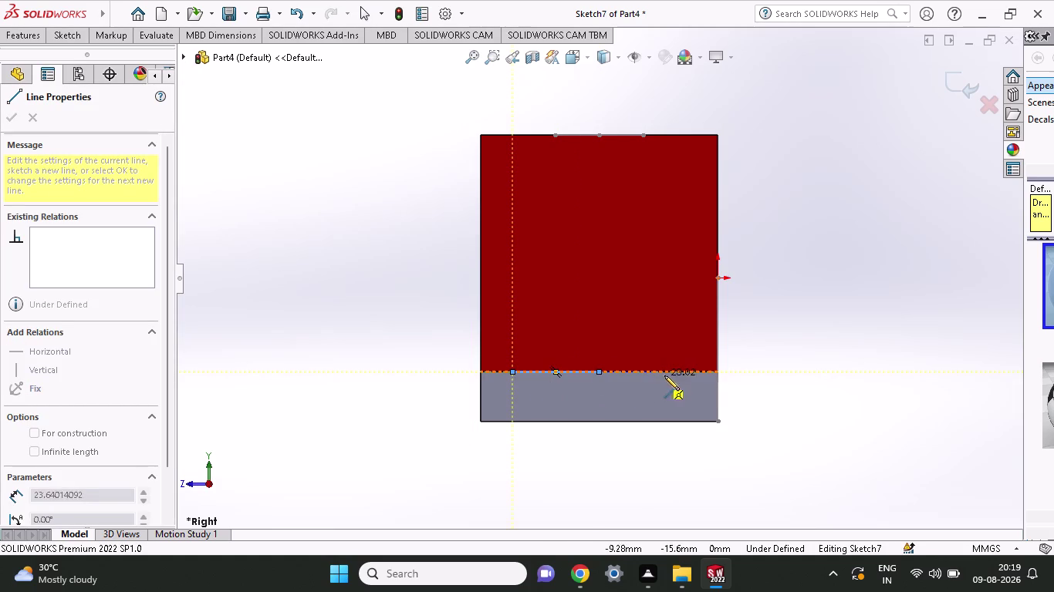
click(679, 369)
right_click(823, 309)
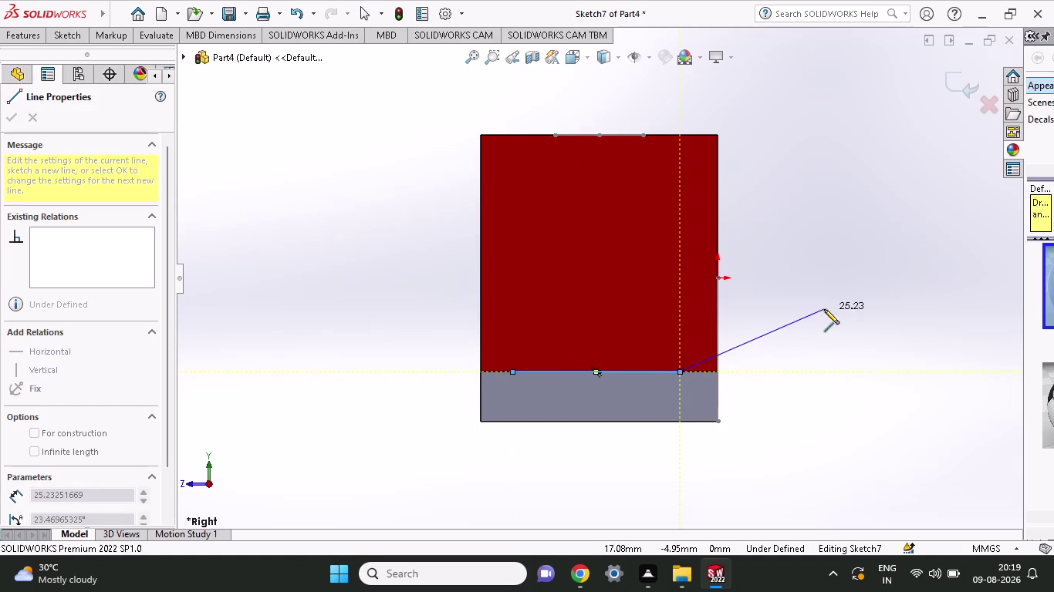
click(831, 316)
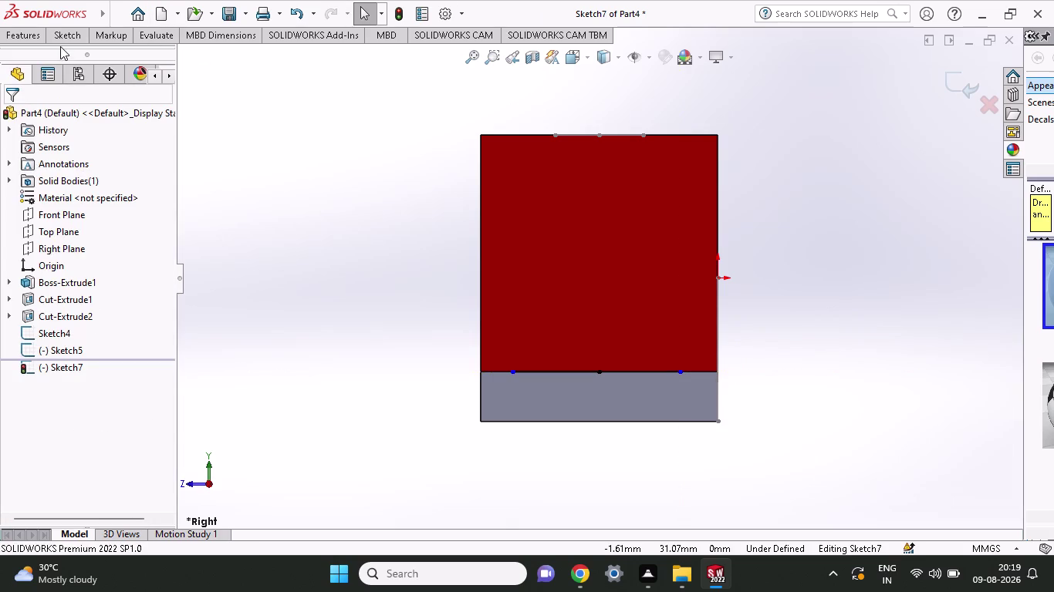
Start a Smart Dimension from the line's left end.
click(63, 37)
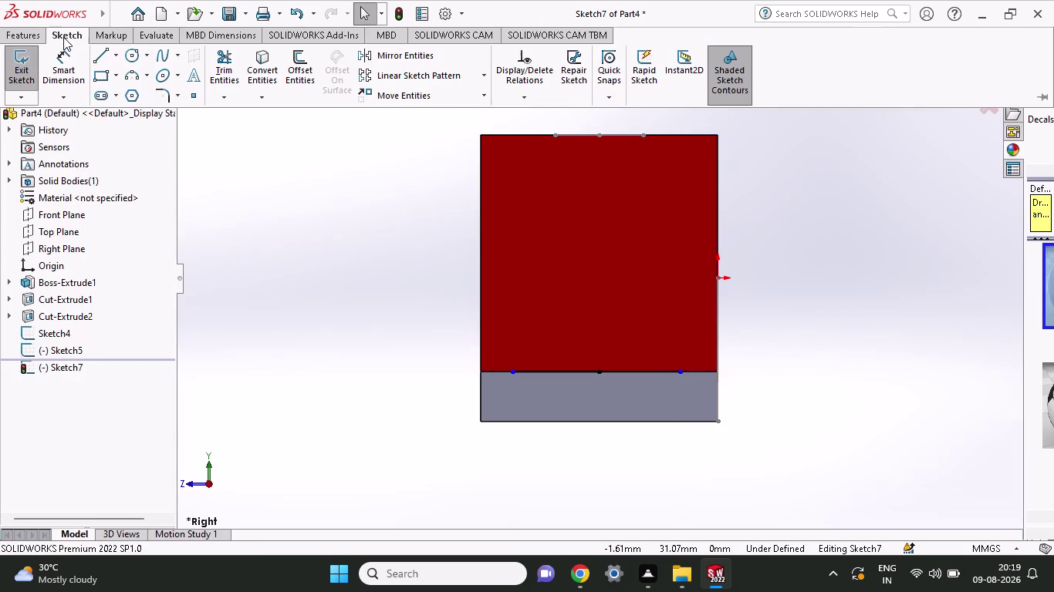
click(73, 56)
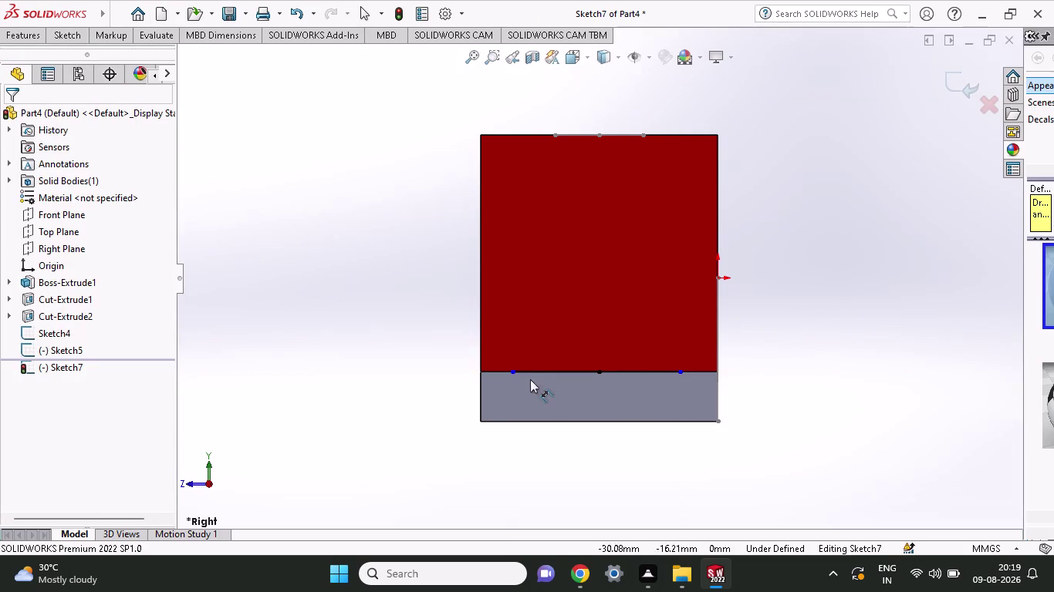
click(514, 373)
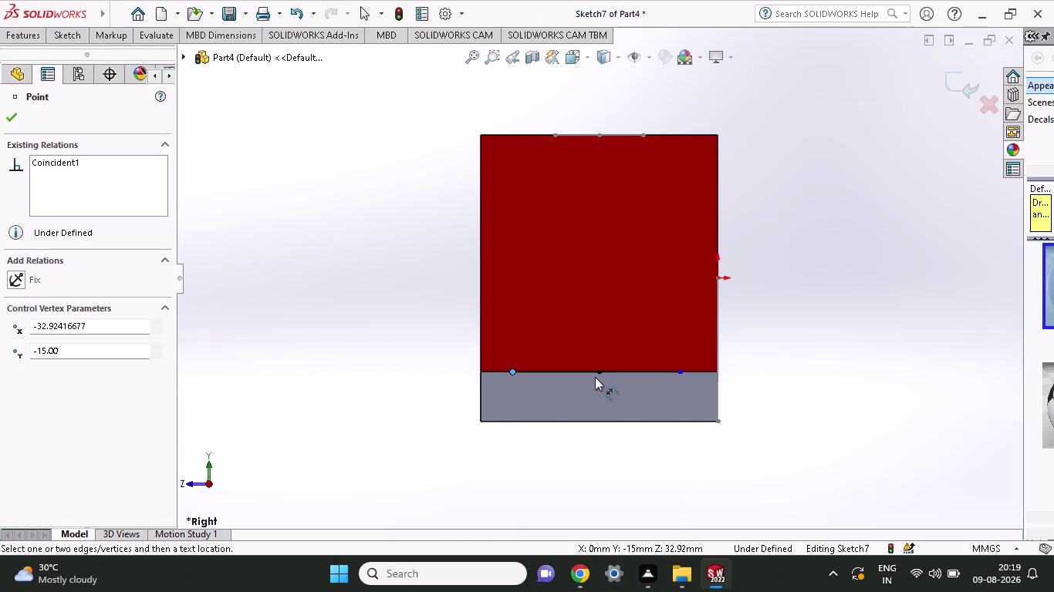
Set the left end to middle point distance to 15 mm.
click(602, 371)
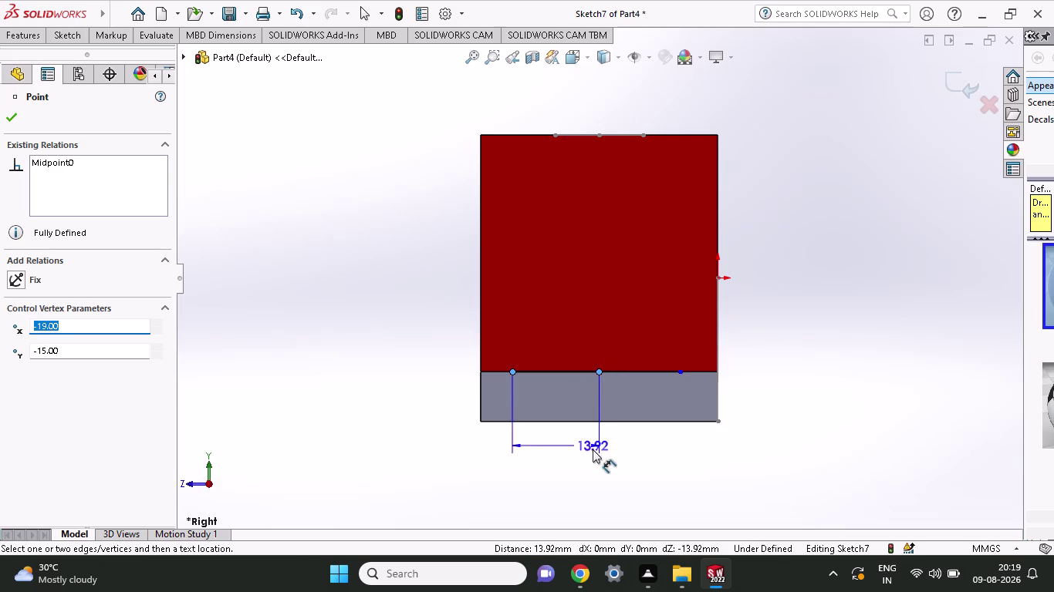
click(593, 461)
text(1)
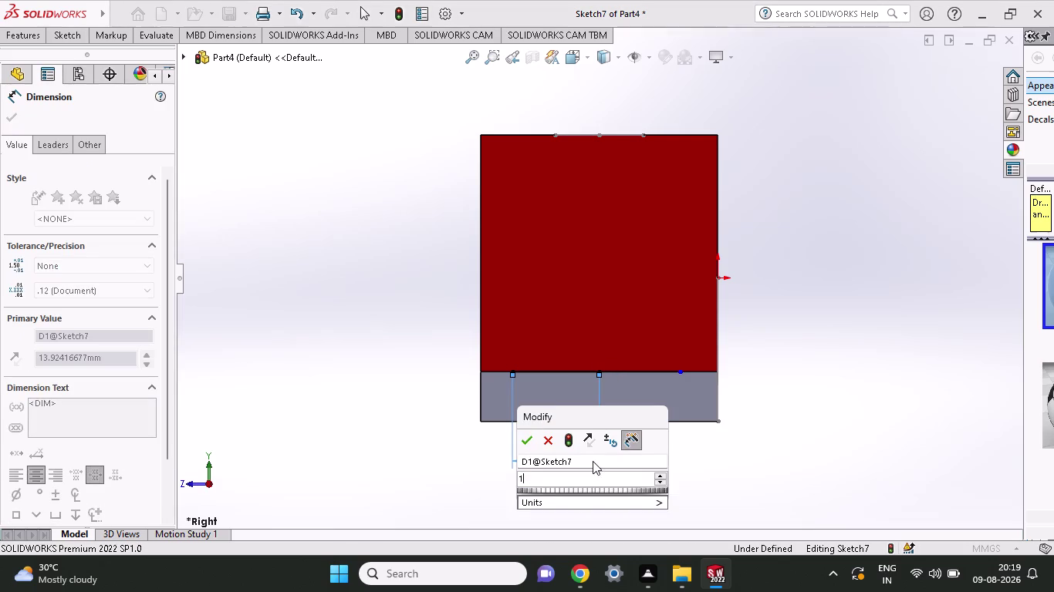
text(5)
key(Return)
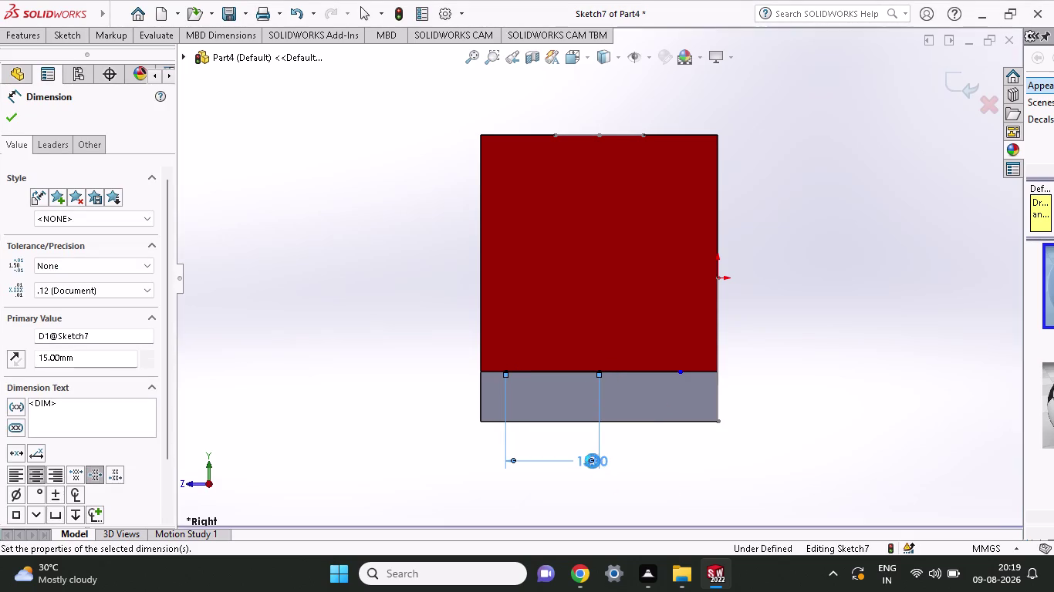
Set the middle point to right end distance to 15 mm, fully defining the sketch.
click(600, 370)
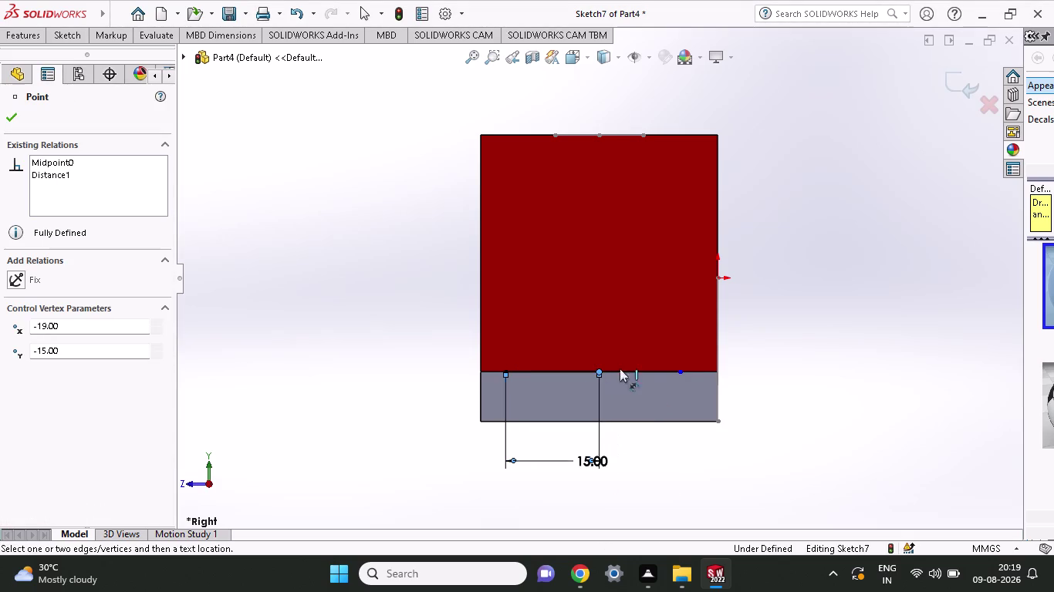
click(676, 375)
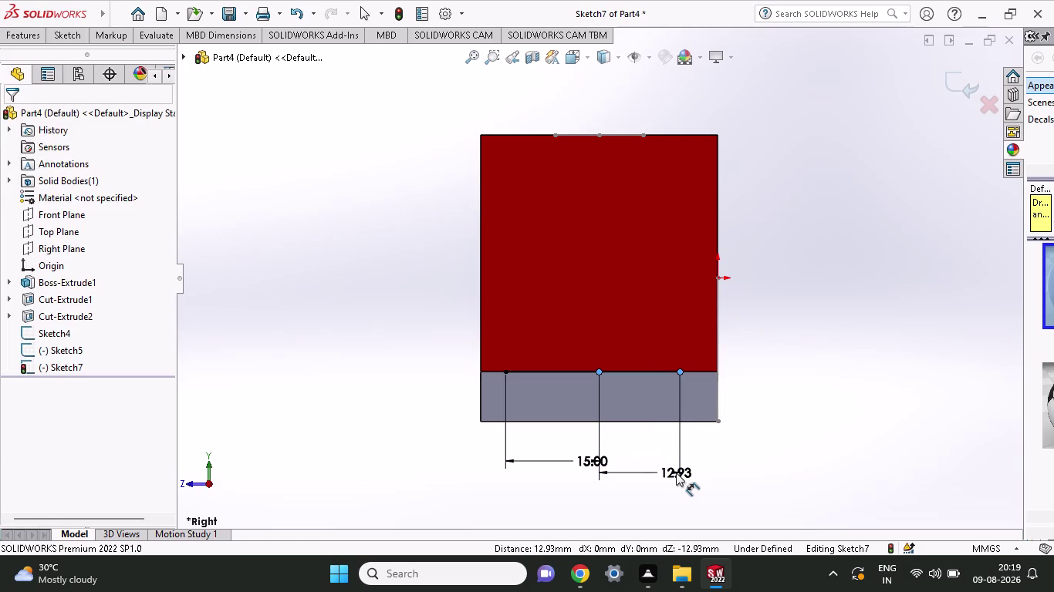
text(15)
key(Return)
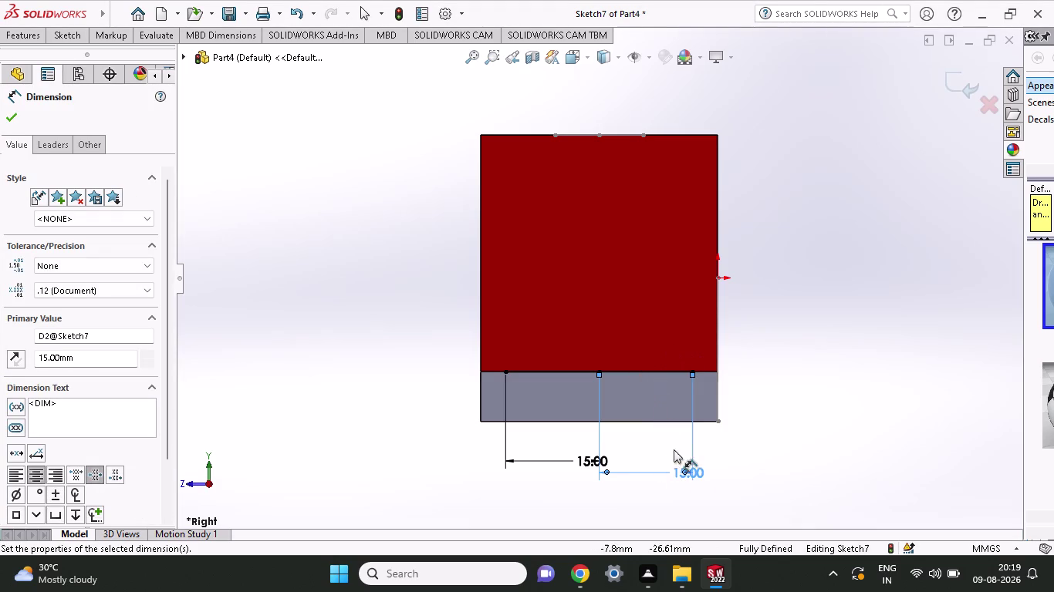
scroll(down, 3)
scroll(up, 3)
scroll(up, 3)
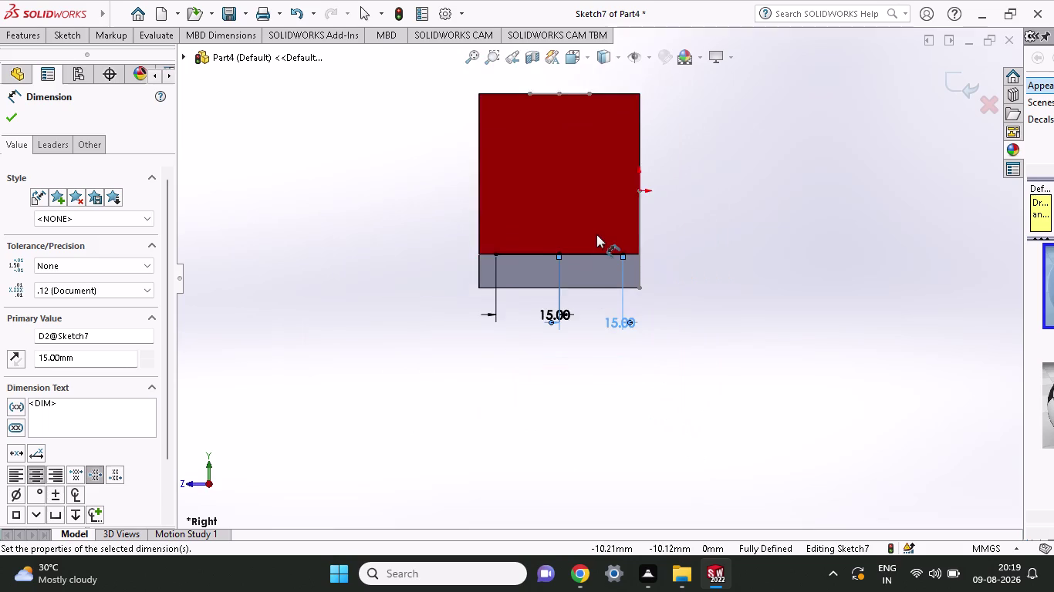
scroll(up, 3)
scroll(down, 3)
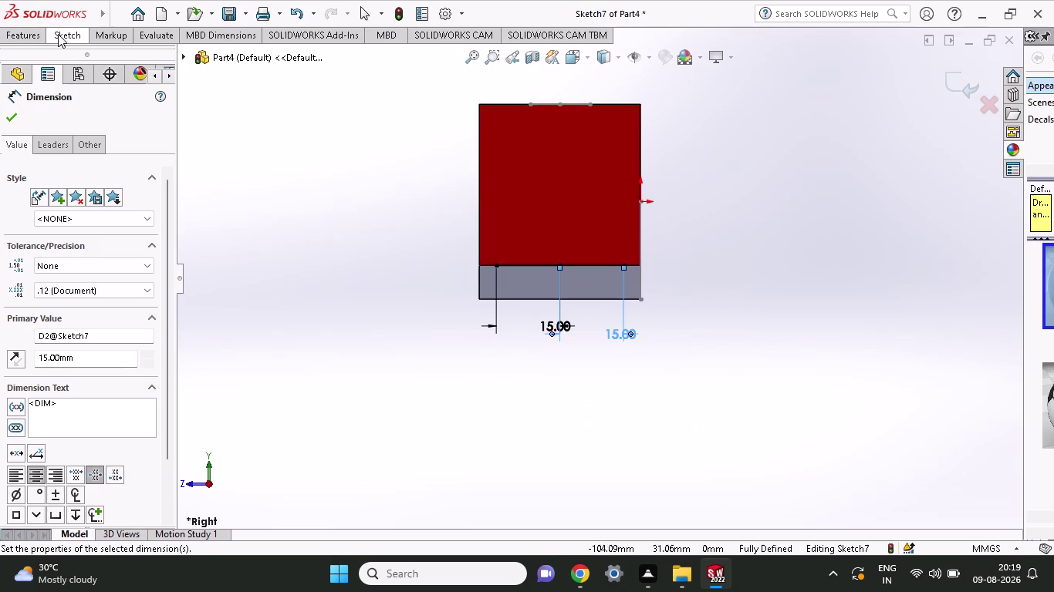
click(59, 34)
Draw the left slanted line between the left step point and the top edge.
click(95, 54)
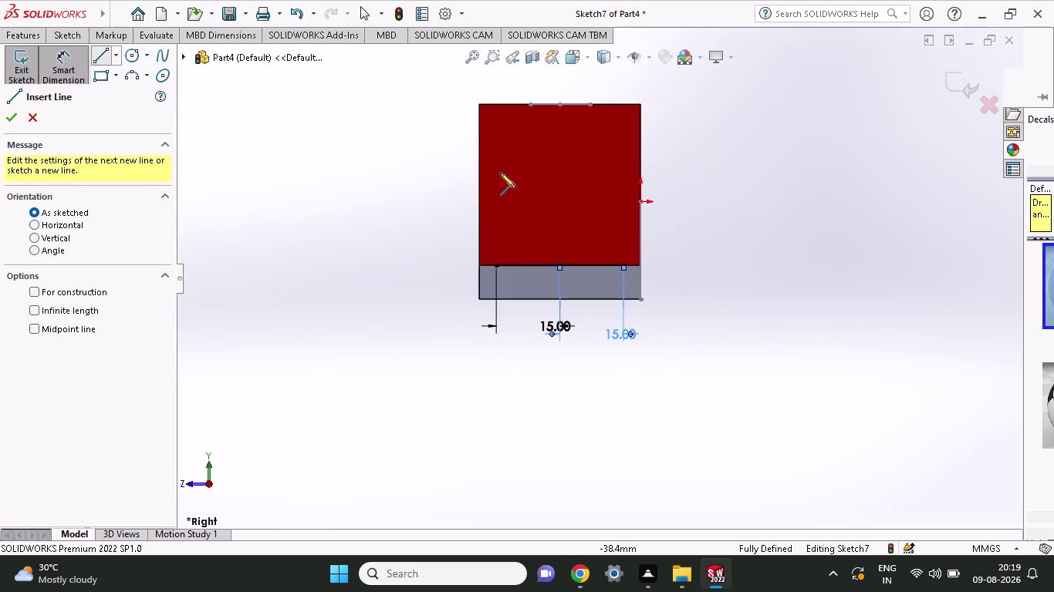
click(532, 108)
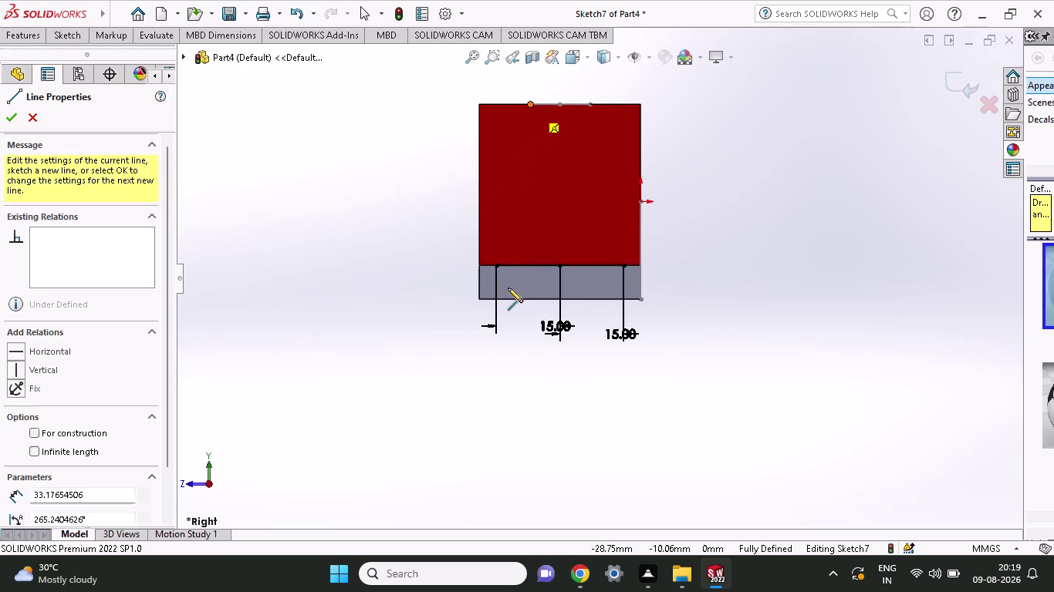
click(499, 264)
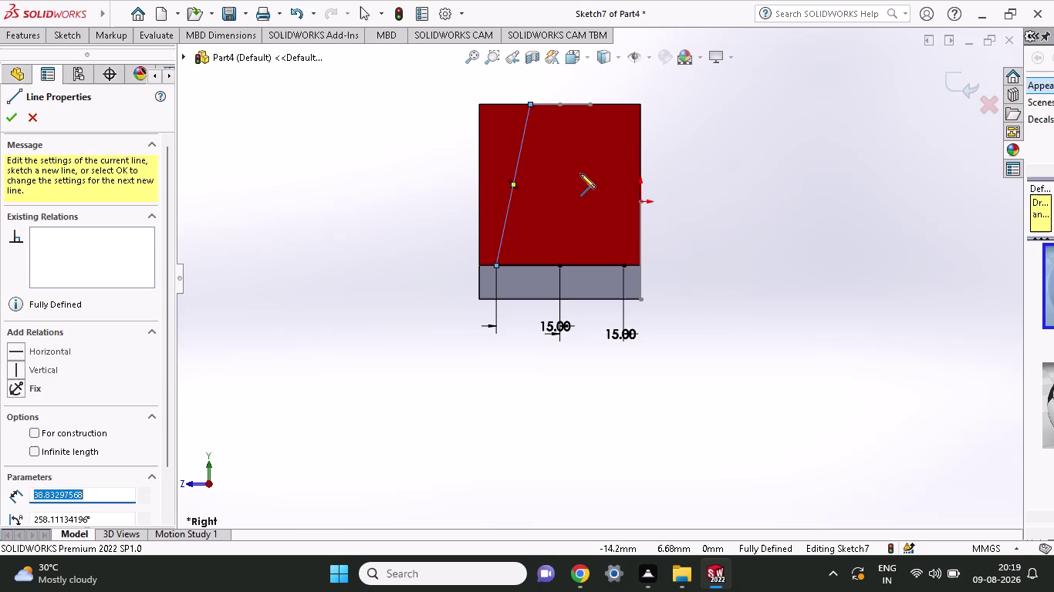
click(81, 32)
click(99, 54)
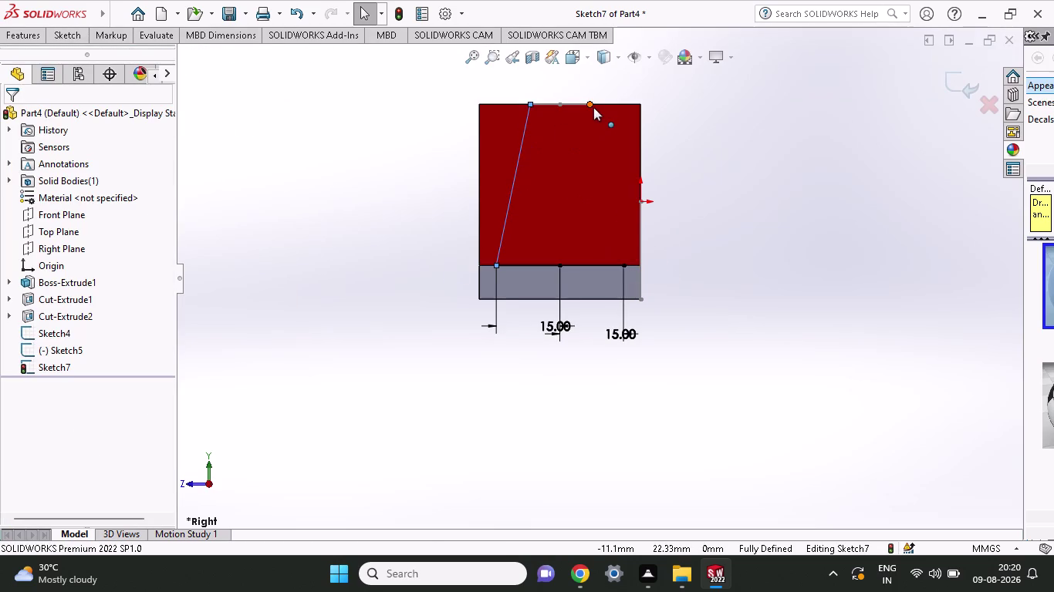
click(593, 108)
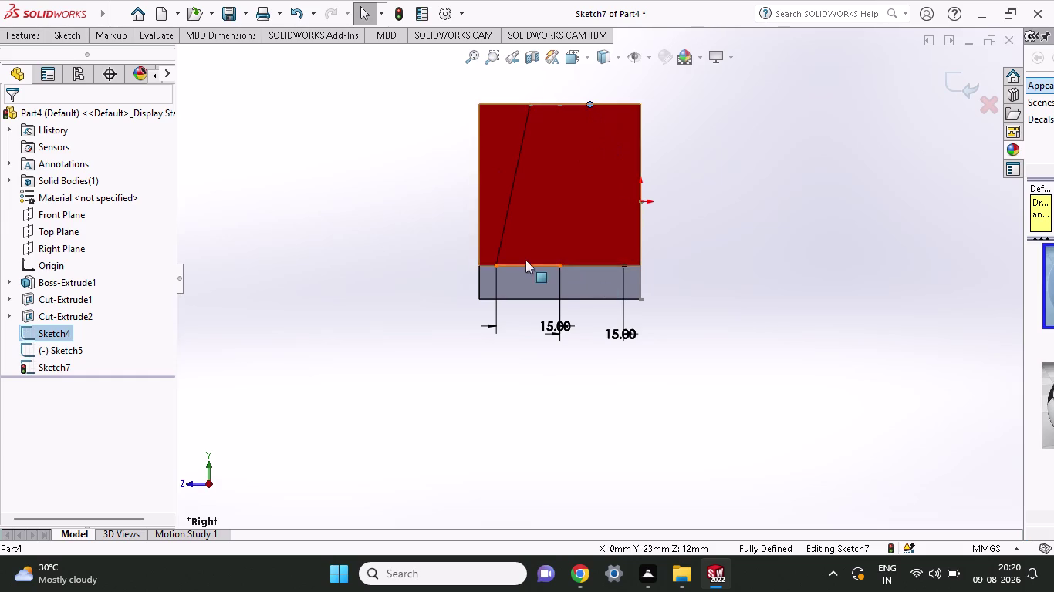
Draw a right slanted line from the top edge, then undo it.
click(64, 33)
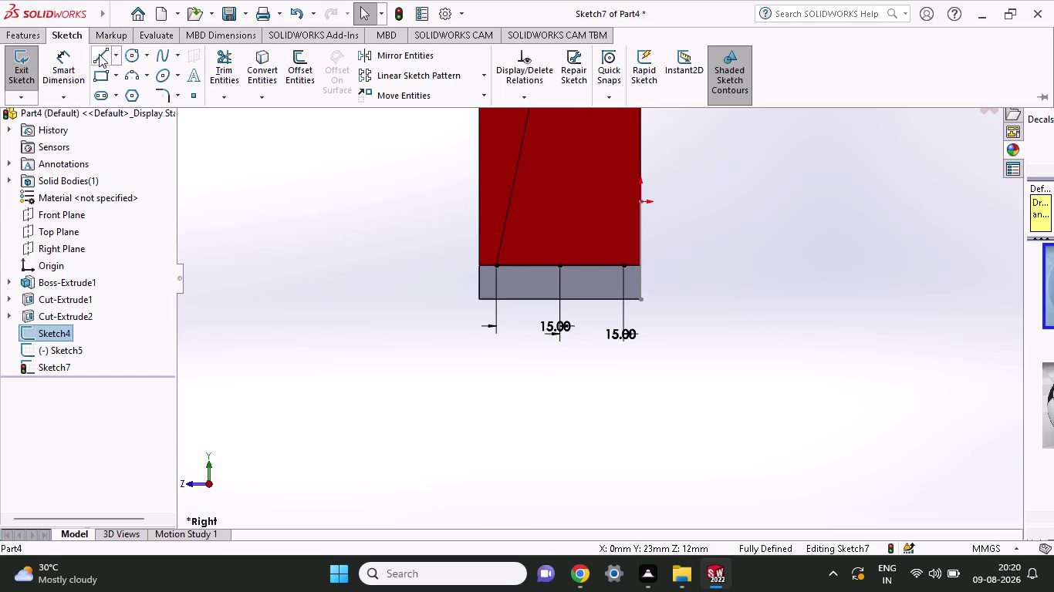
click(98, 54)
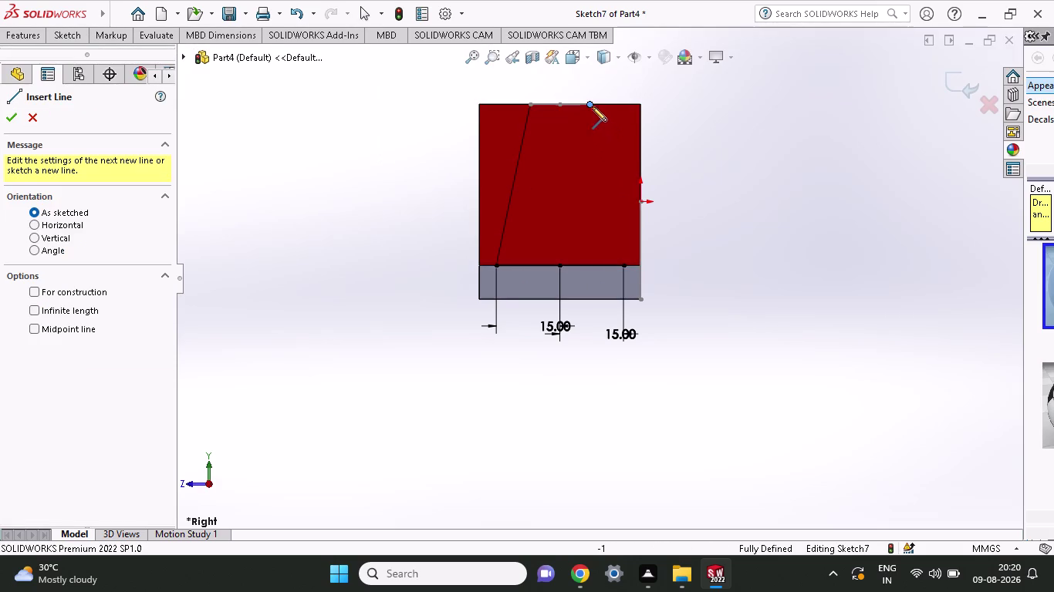
click(591, 104)
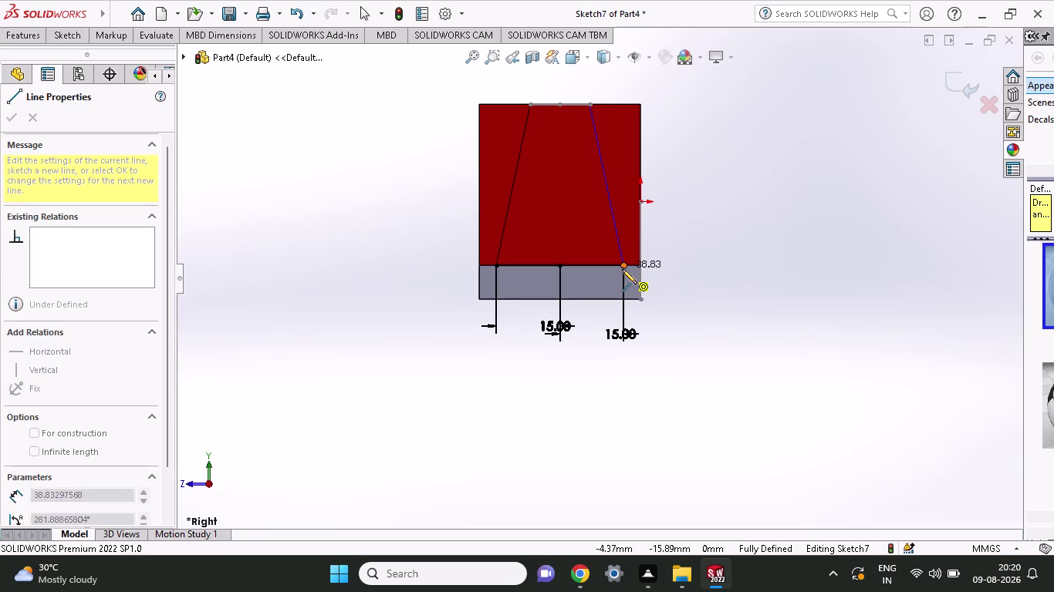
click(622, 269)
click(684, 277)
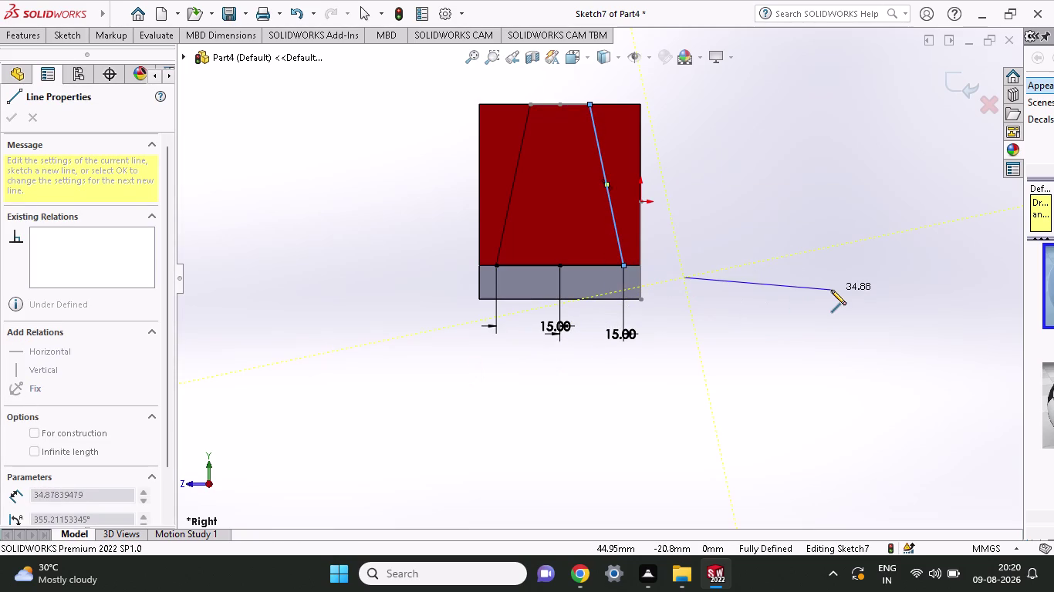
key(ctrl+z)
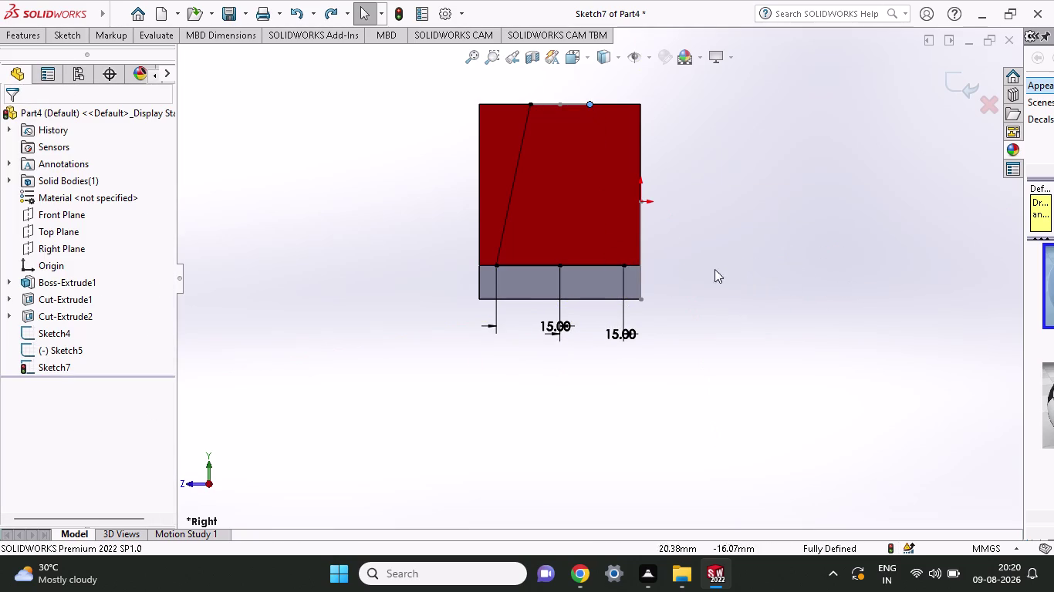
Redraw the right slanted line between the top edge and the right step point.
click(67, 34)
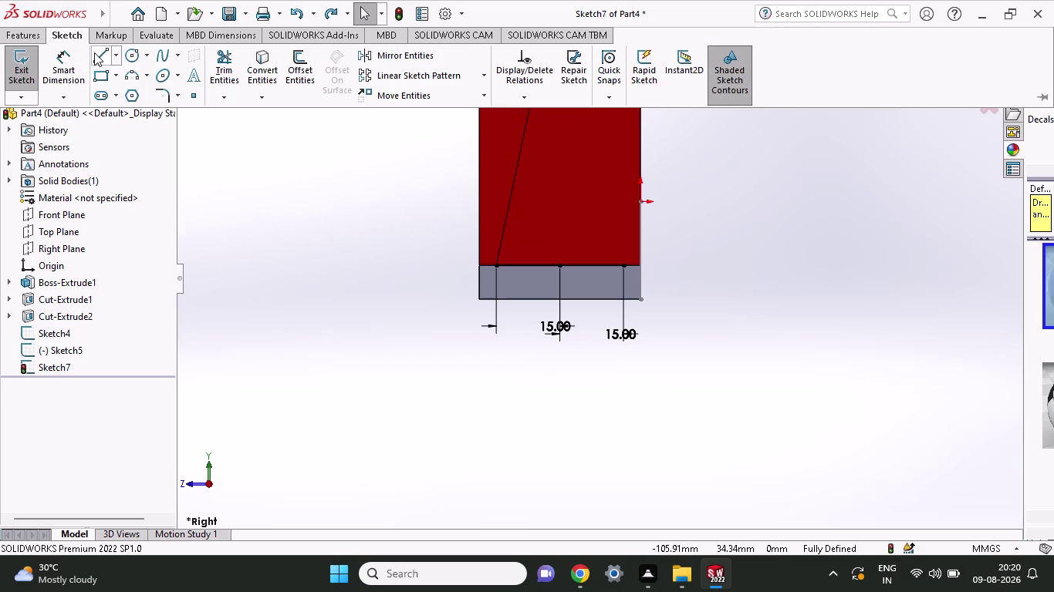
click(95, 52)
click(621, 267)
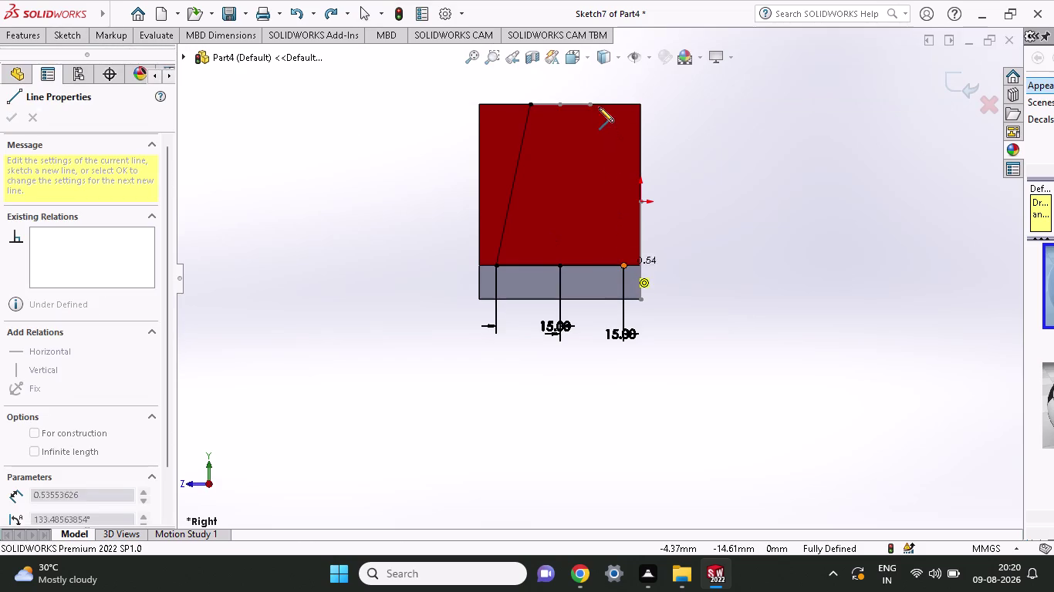
click(585, 107)
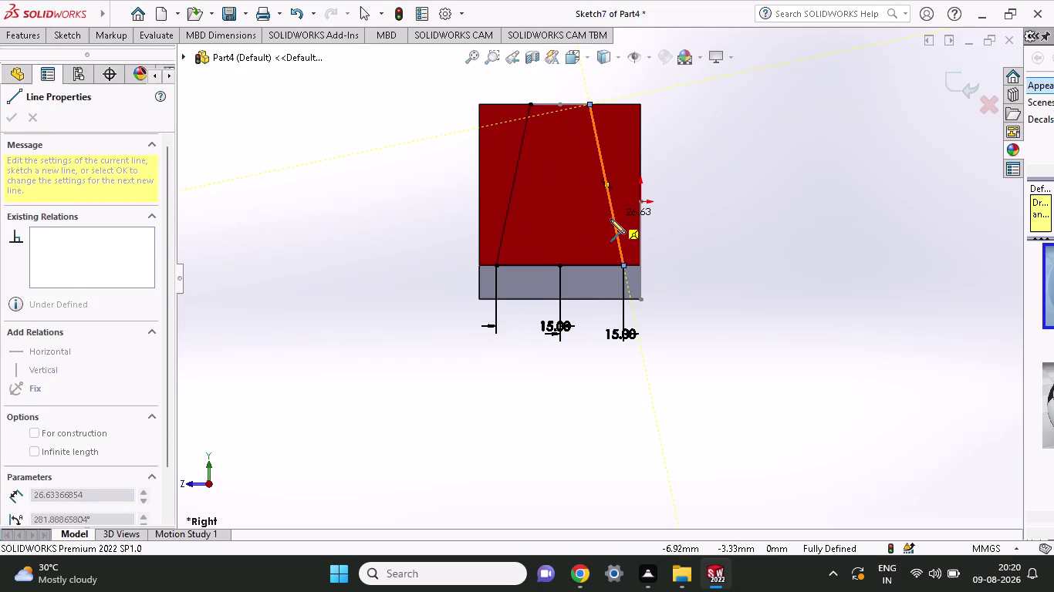
key(Escape)
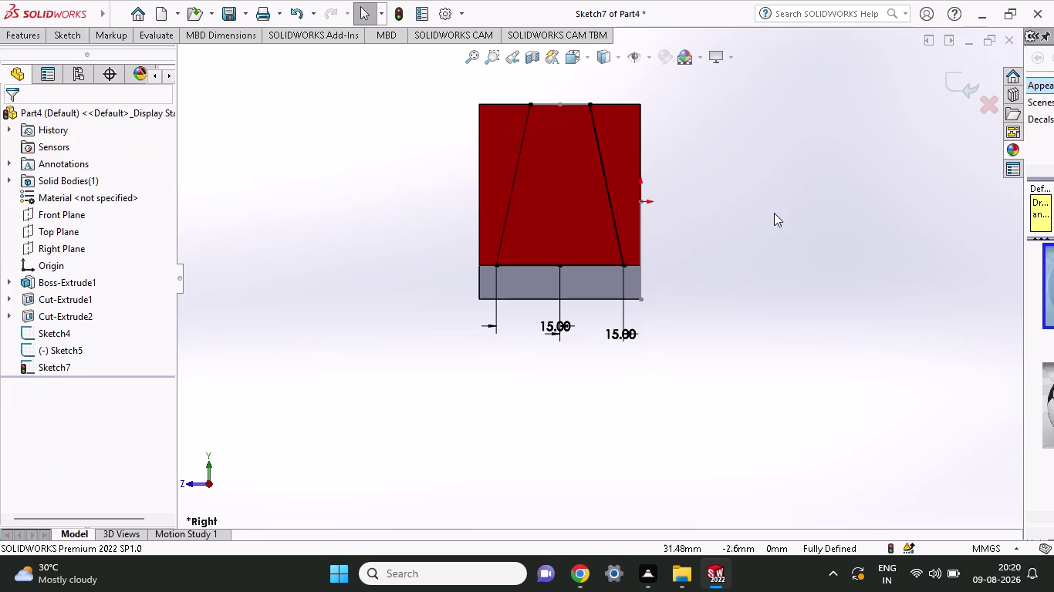
click(52, 35)
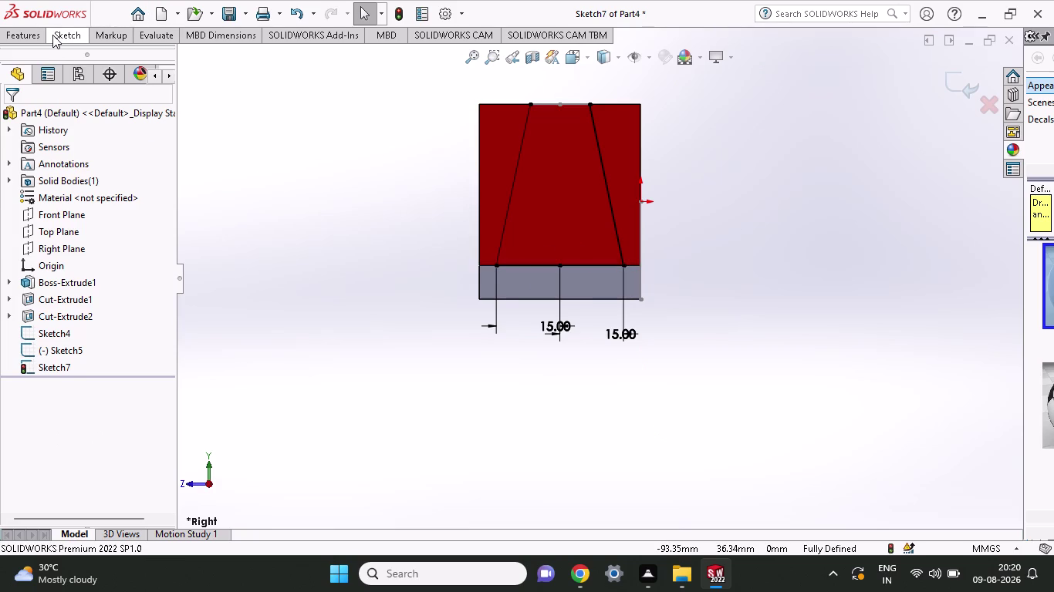
click(114, 63)
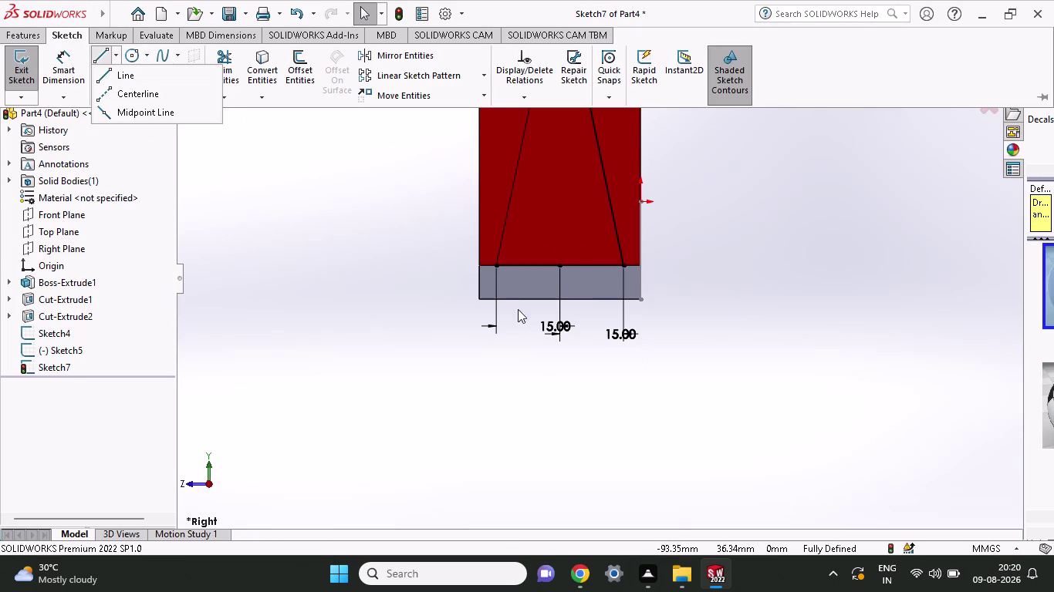
Draw a short horizontal line from the block's left edge to the left slanted line.
click(152, 84)
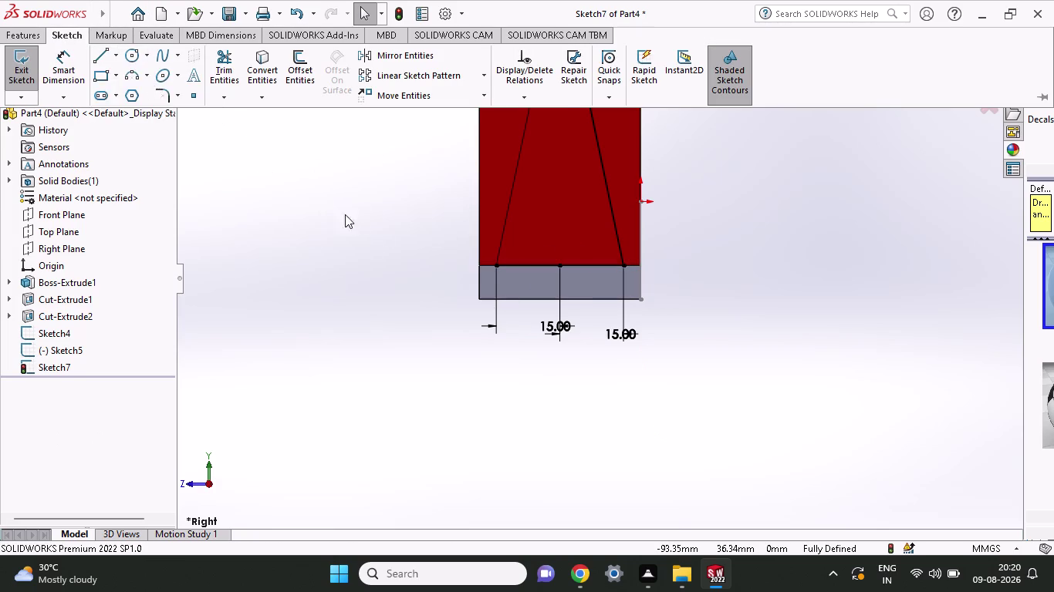
click(477, 297)
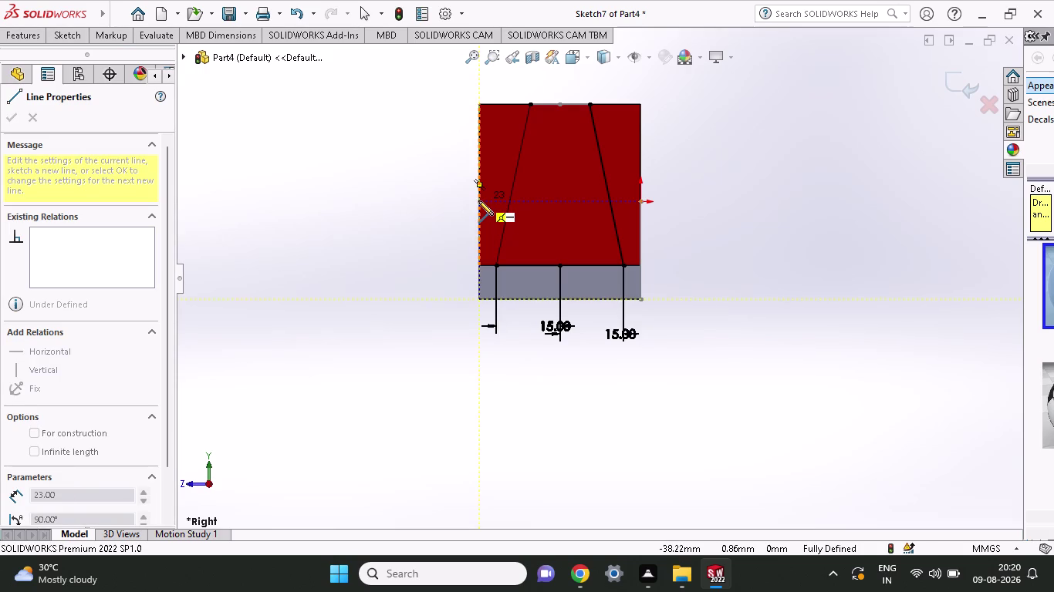
click(478, 200)
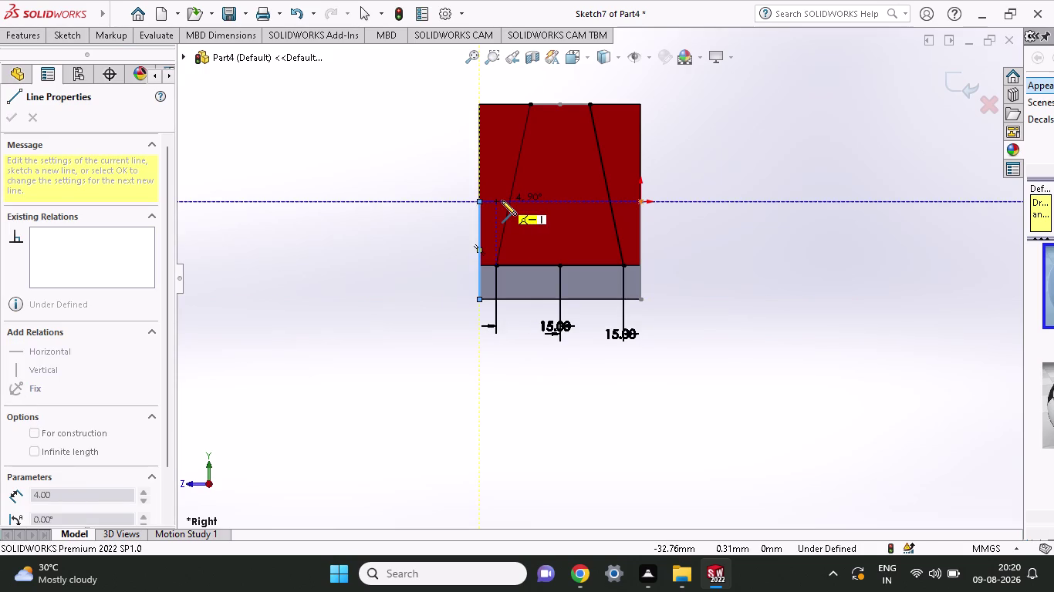
click(511, 202)
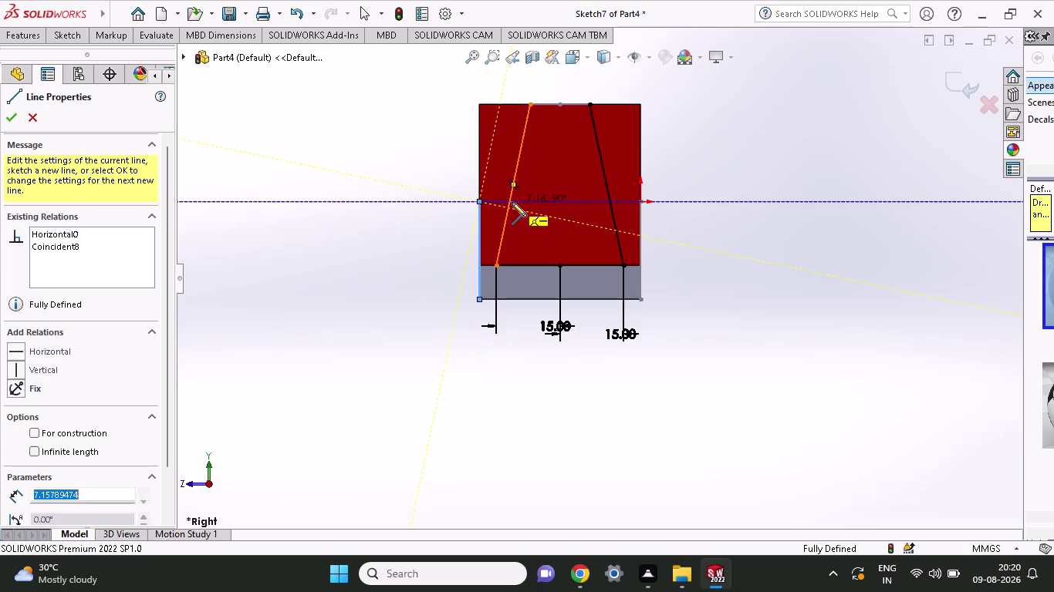
right_click(582, 240)
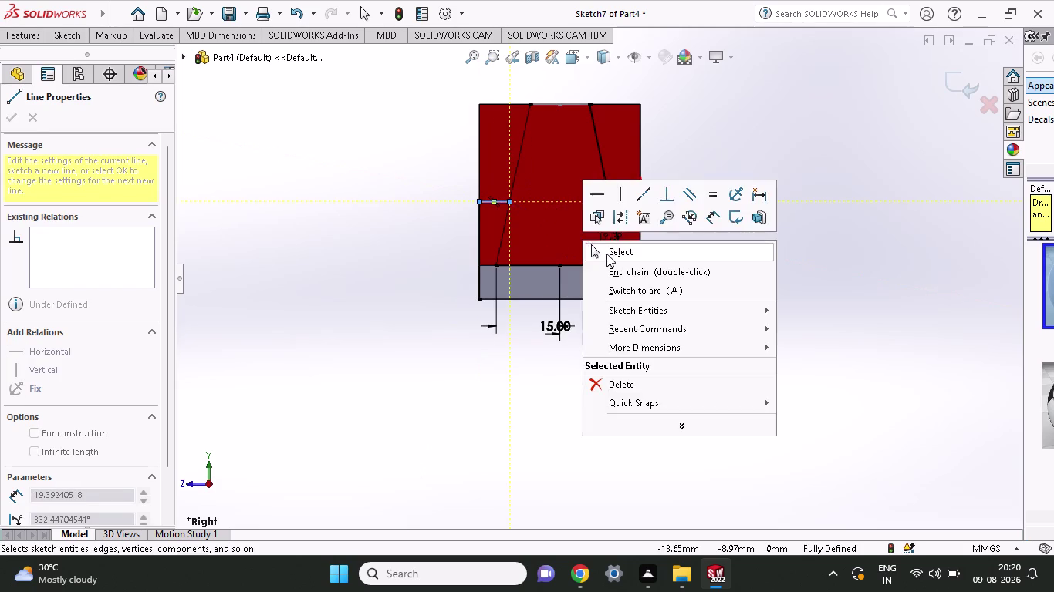
click(606, 254)
click(52, 35)
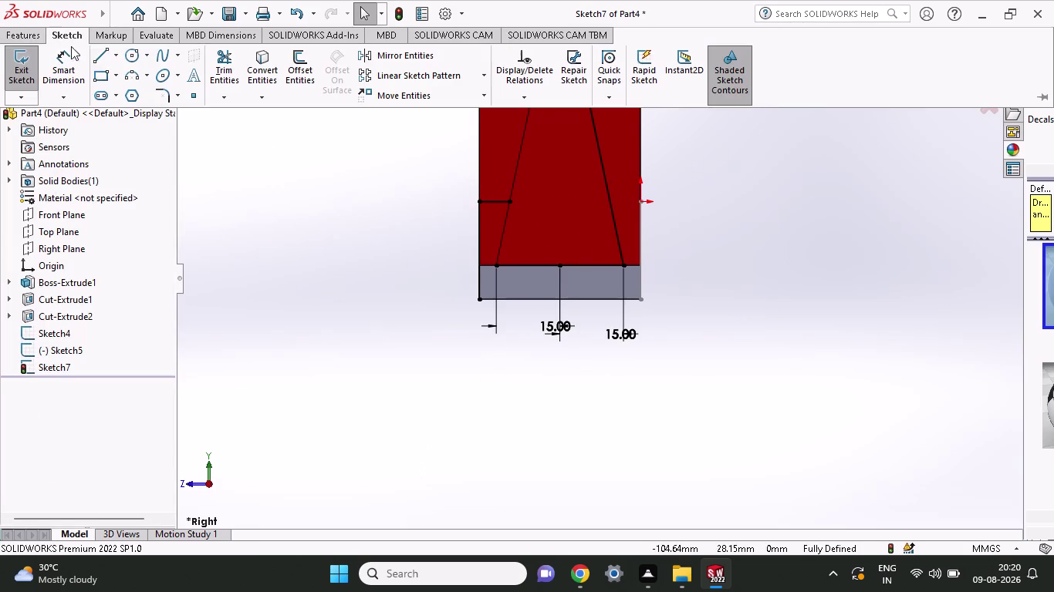
Draw a line from the right slanted line to the right edge and down it.
click(96, 58)
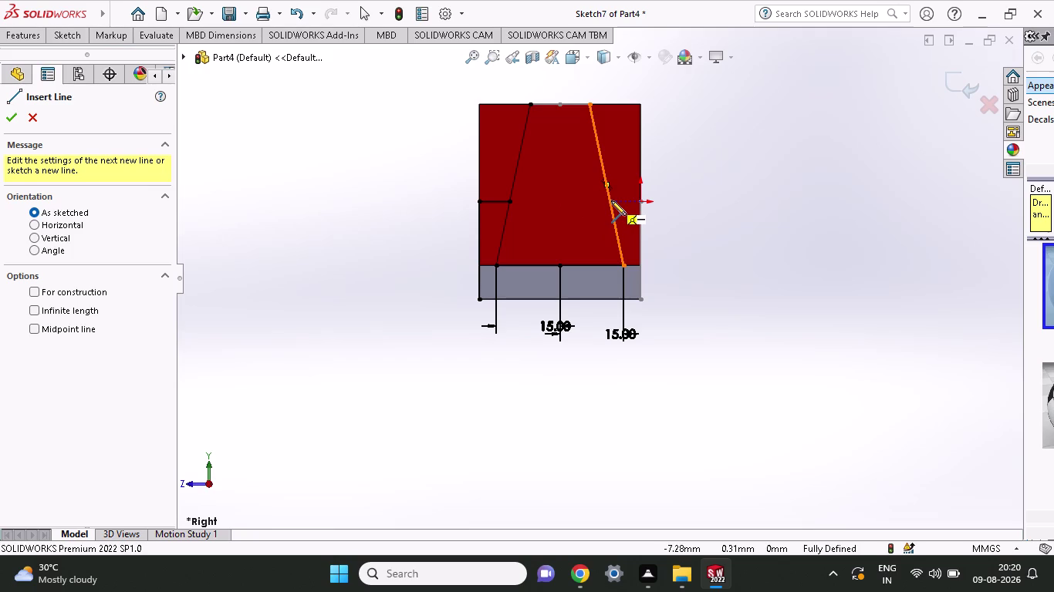
click(611, 201)
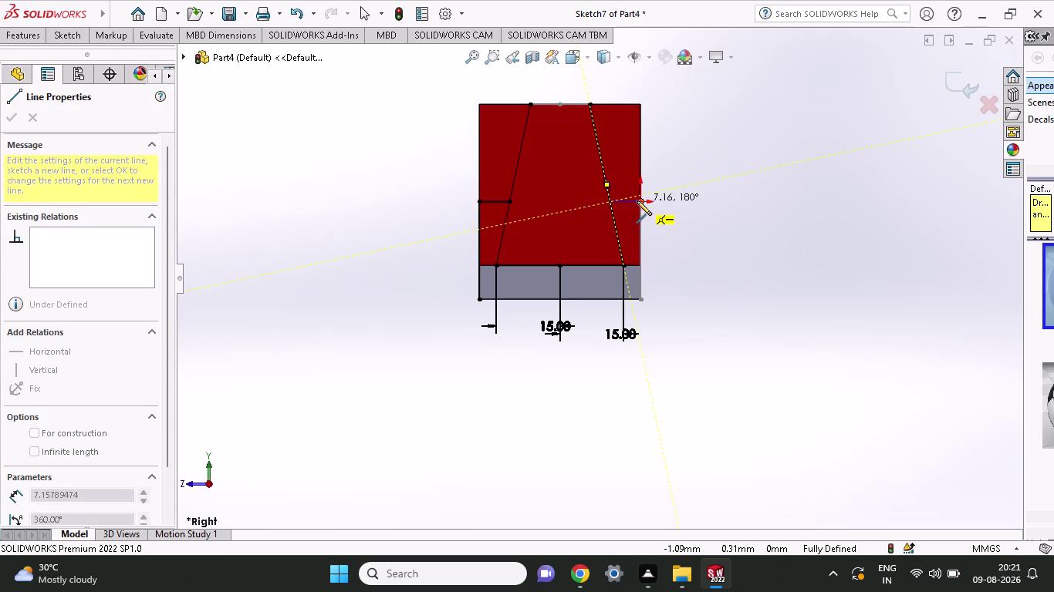
click(640, 201)
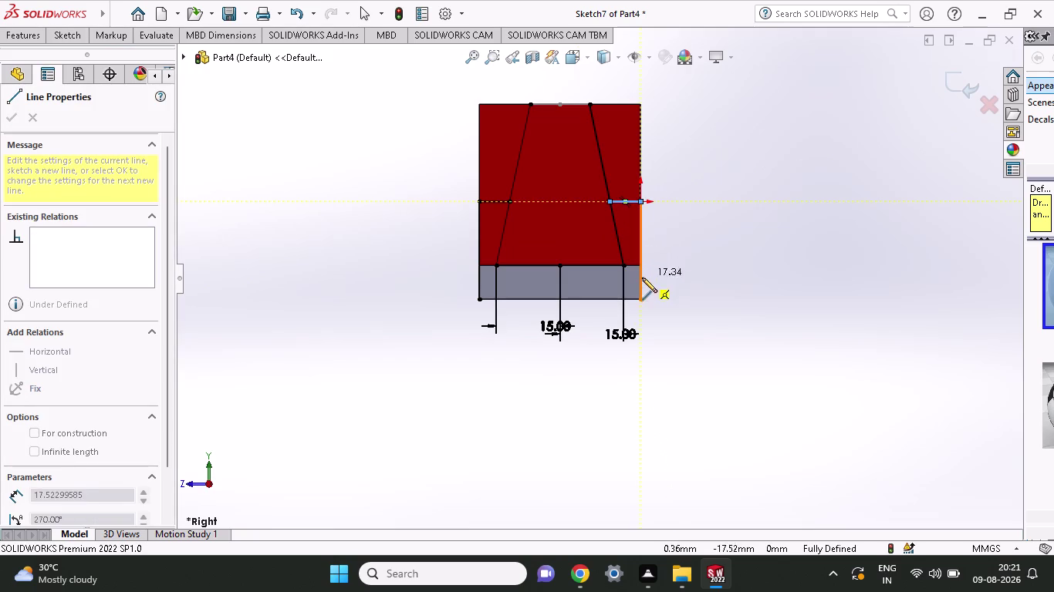
click(642, 298)
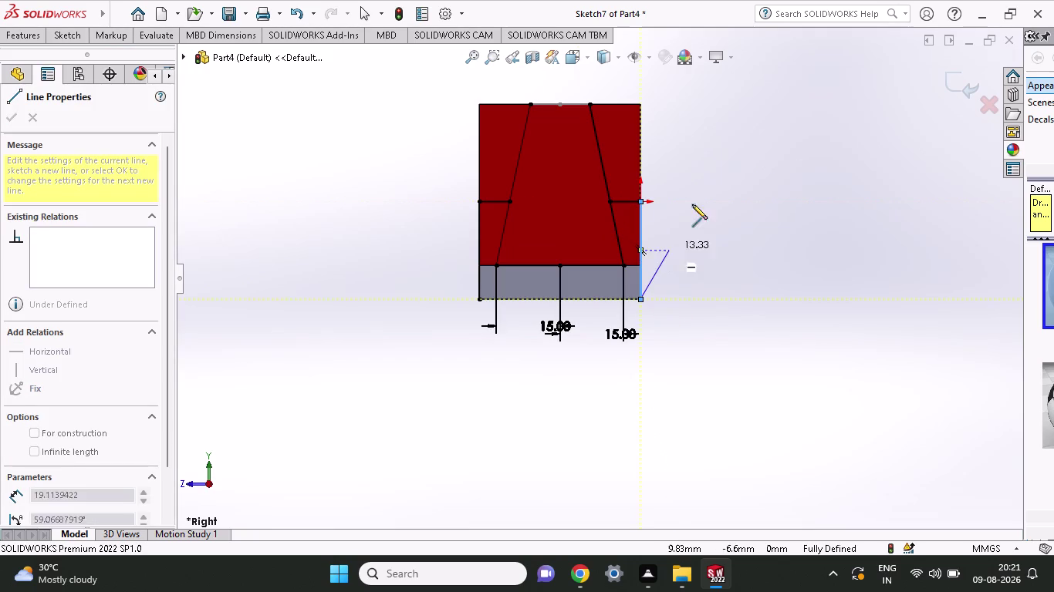
key(Escape)
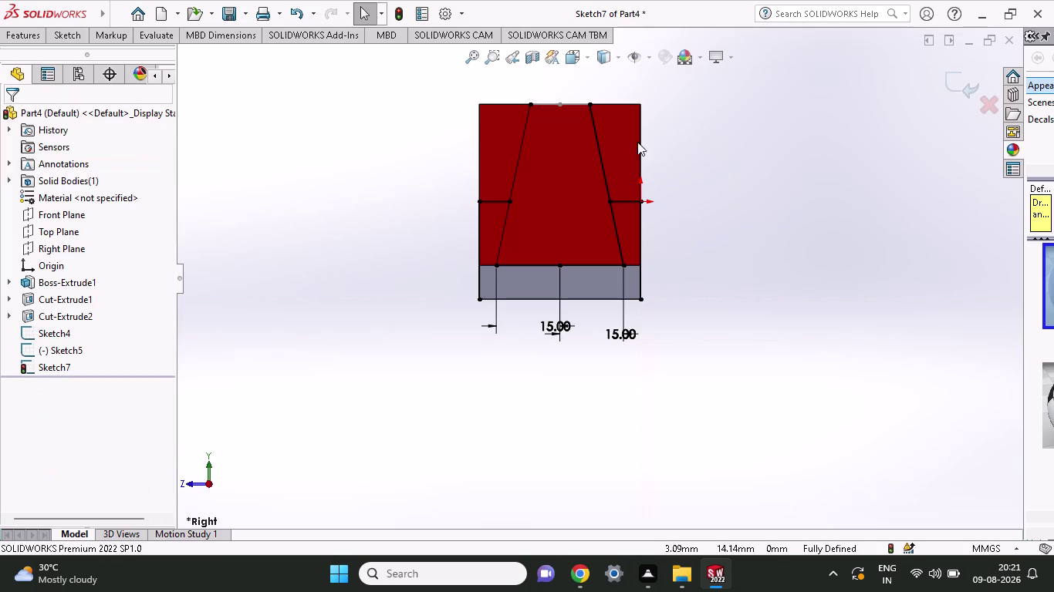
Draw a line up the left edge and along the top edge to the left slanted line.
click(56, 38)
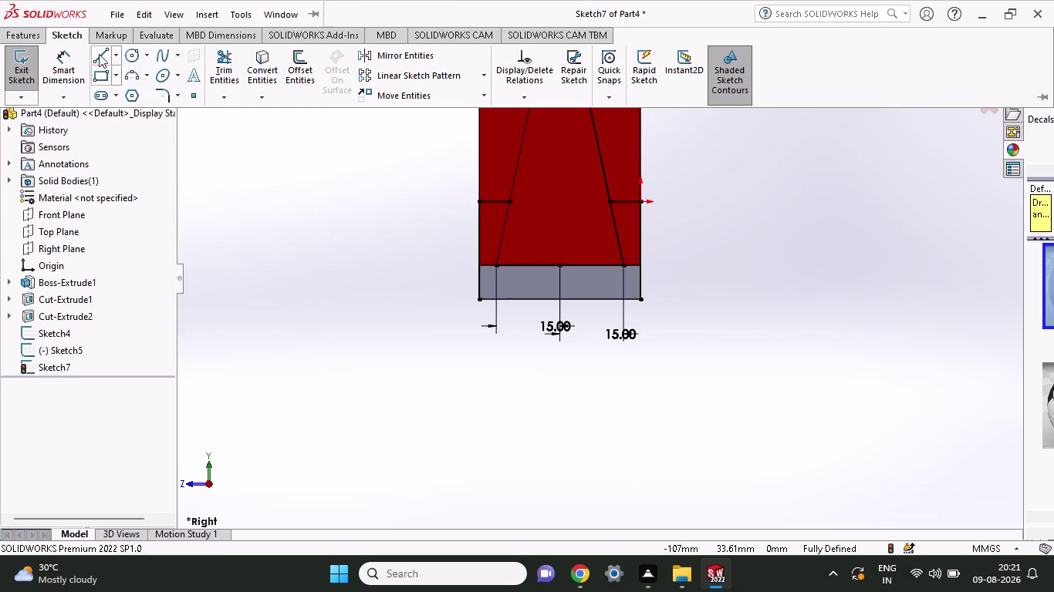
click(99, 54)
click(481, 203)
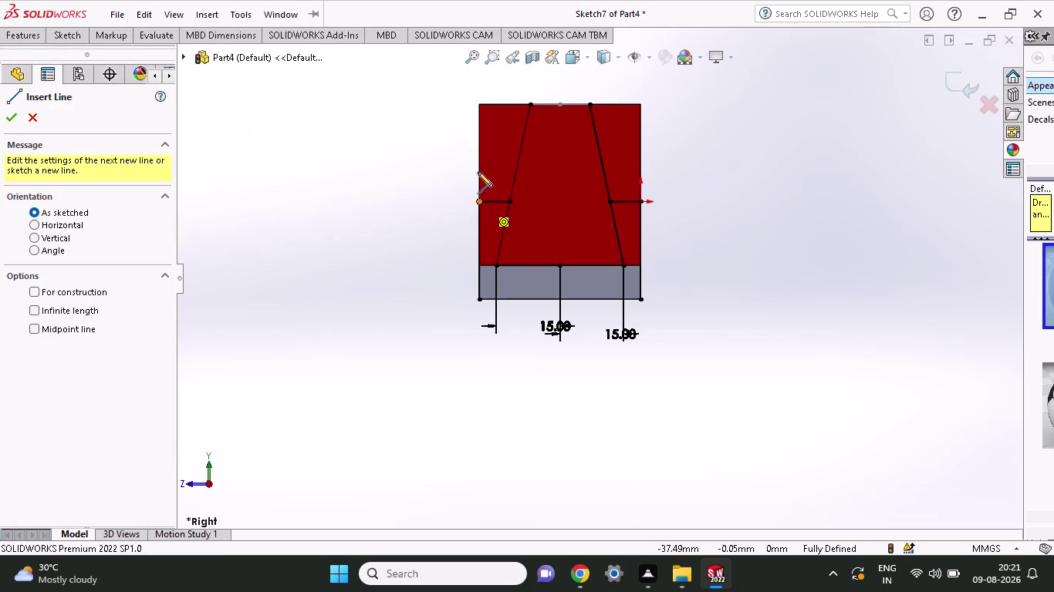
click(477, 101)
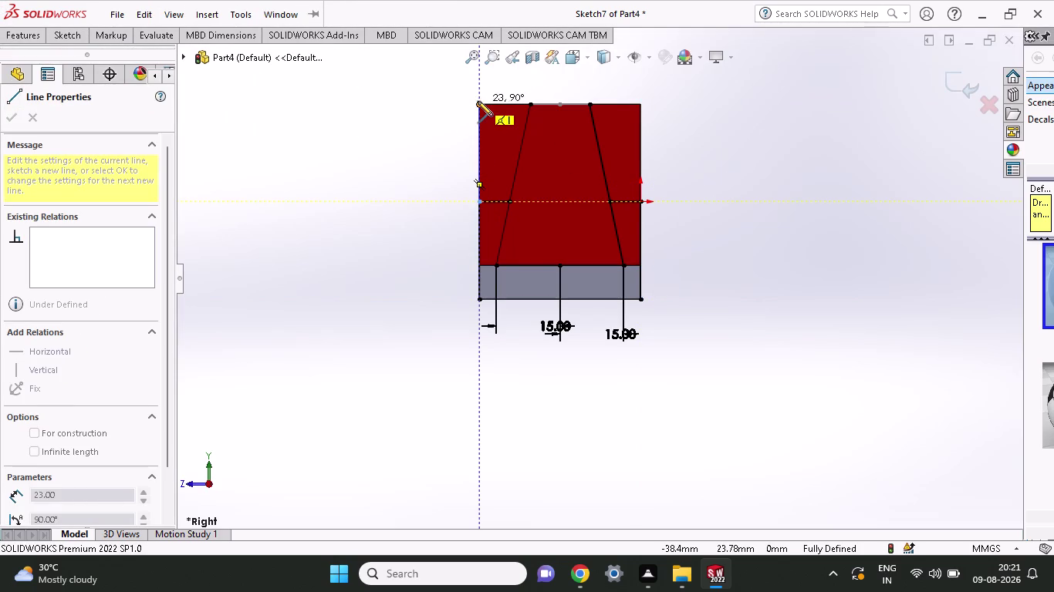
click(532, 102)
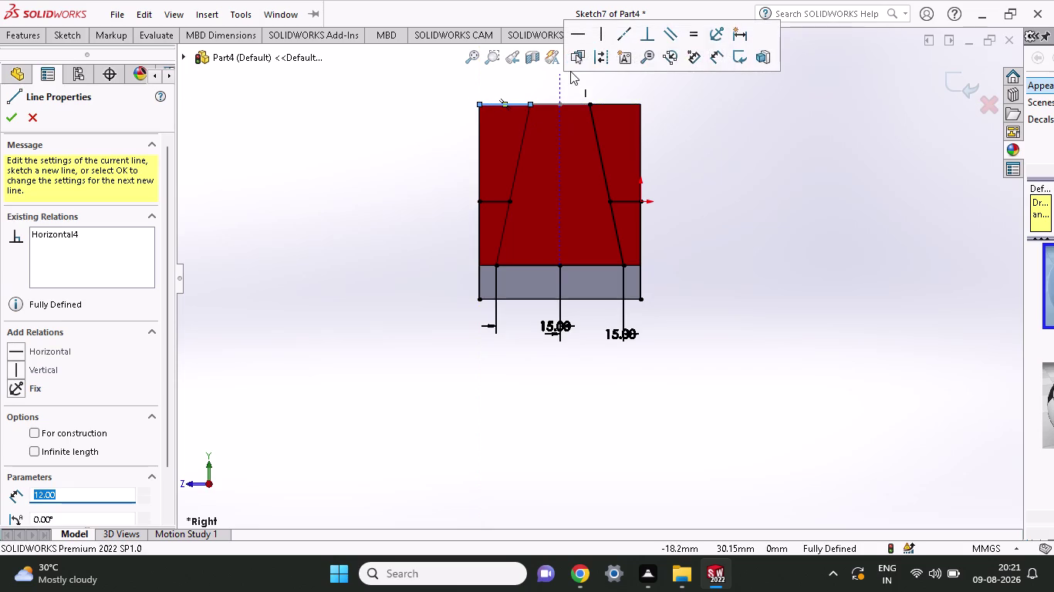
key(Escape)
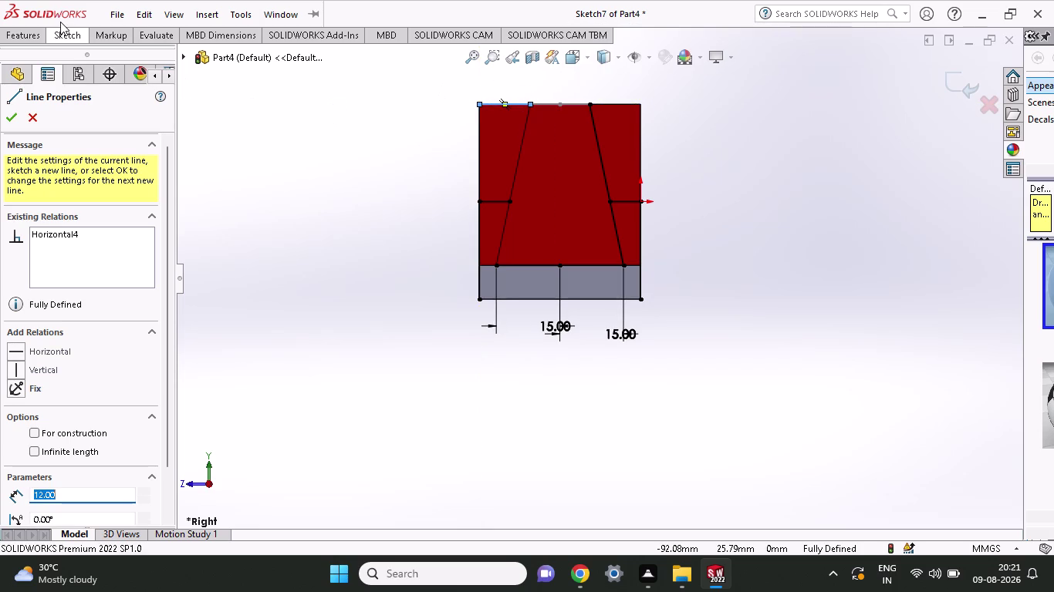
Begin dimensioning the right taper's top end to the top-right corner, then cancel.
click(60, 37)
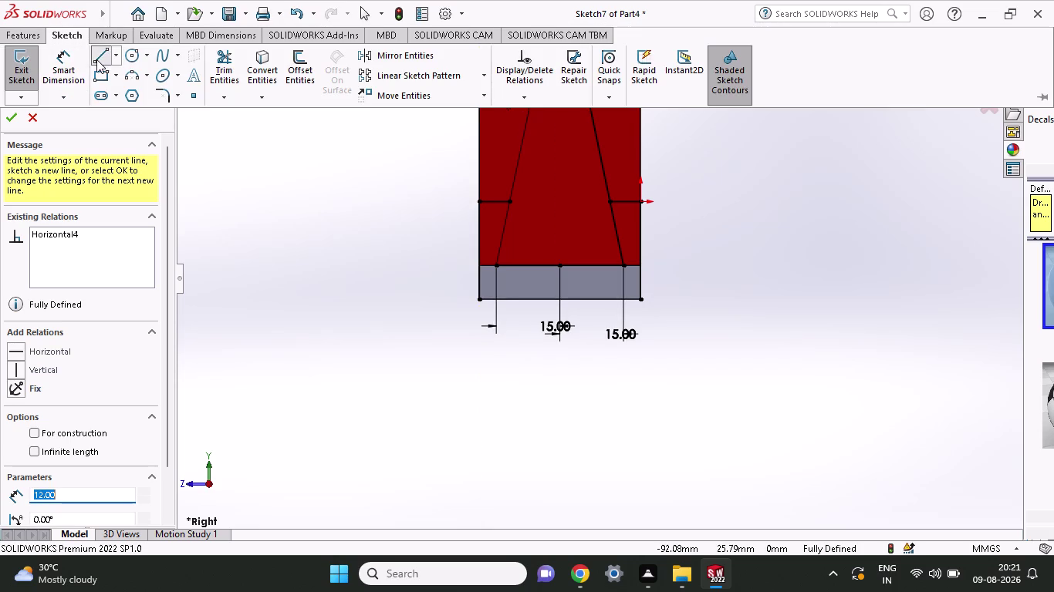
click(96, 60)
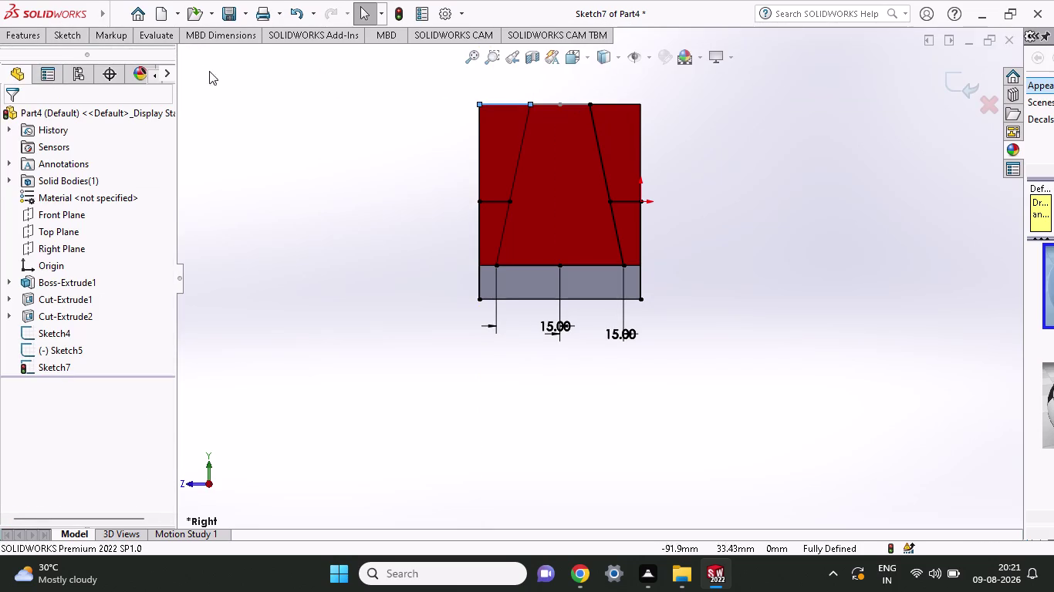
click(56, 40)
click(65, 61)
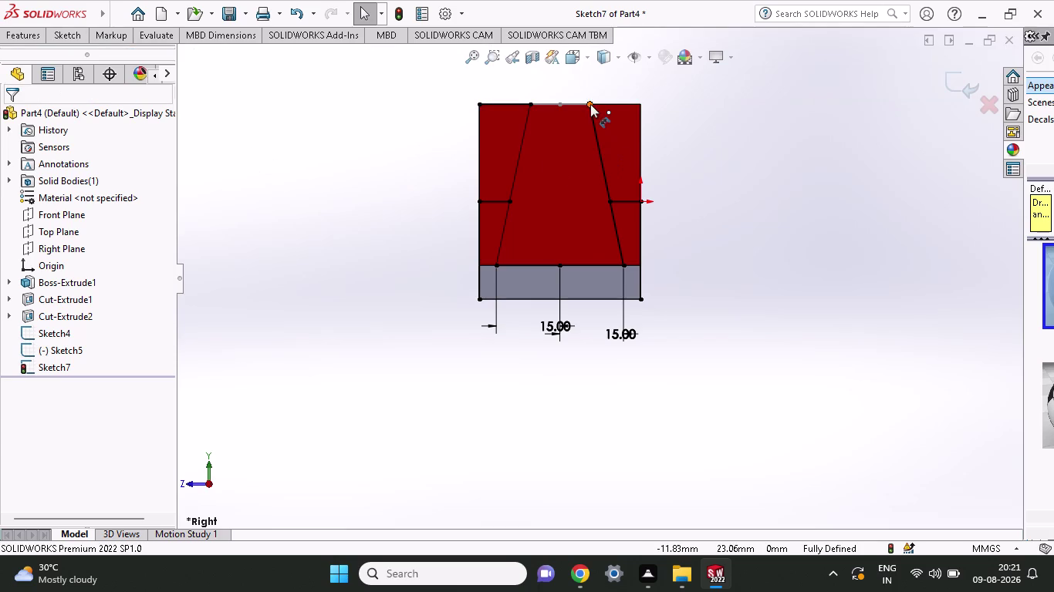
click(590, 102)
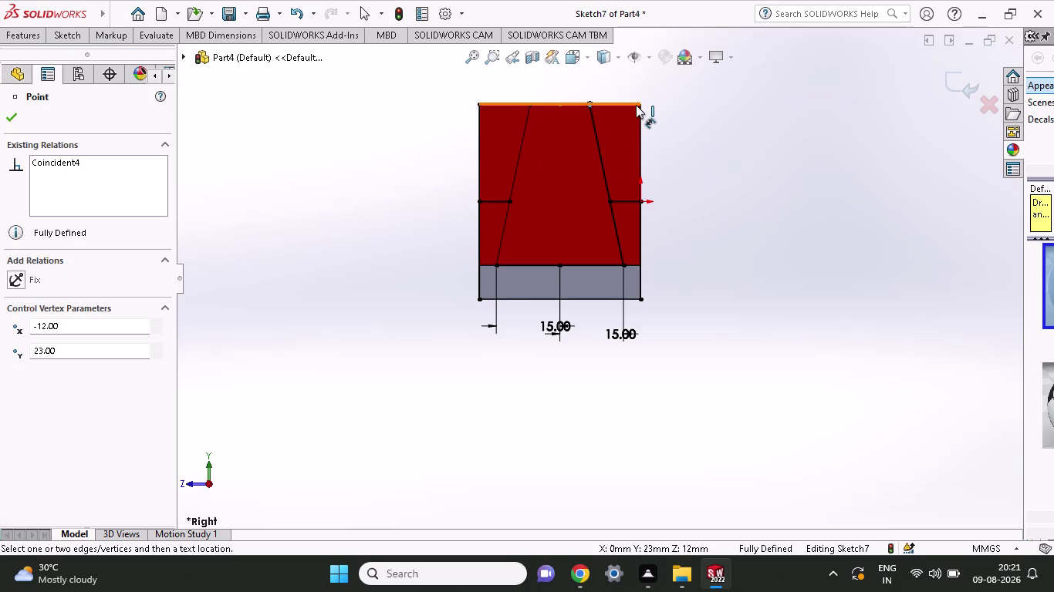
click(638, 103)
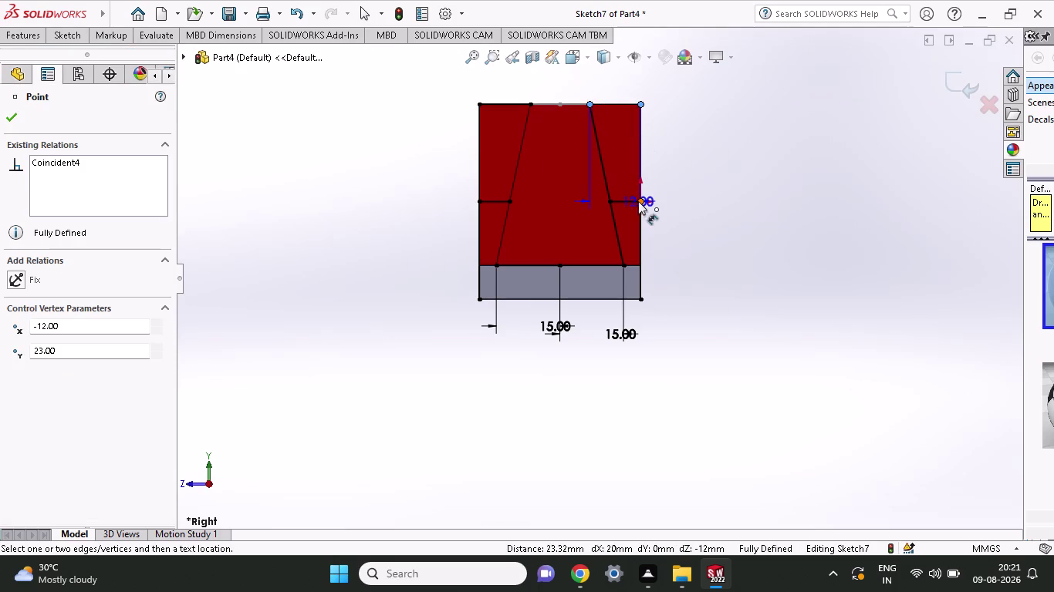
key(Escape)
Close the outline with a line along the top edge at the right corner.
click(66, 37)
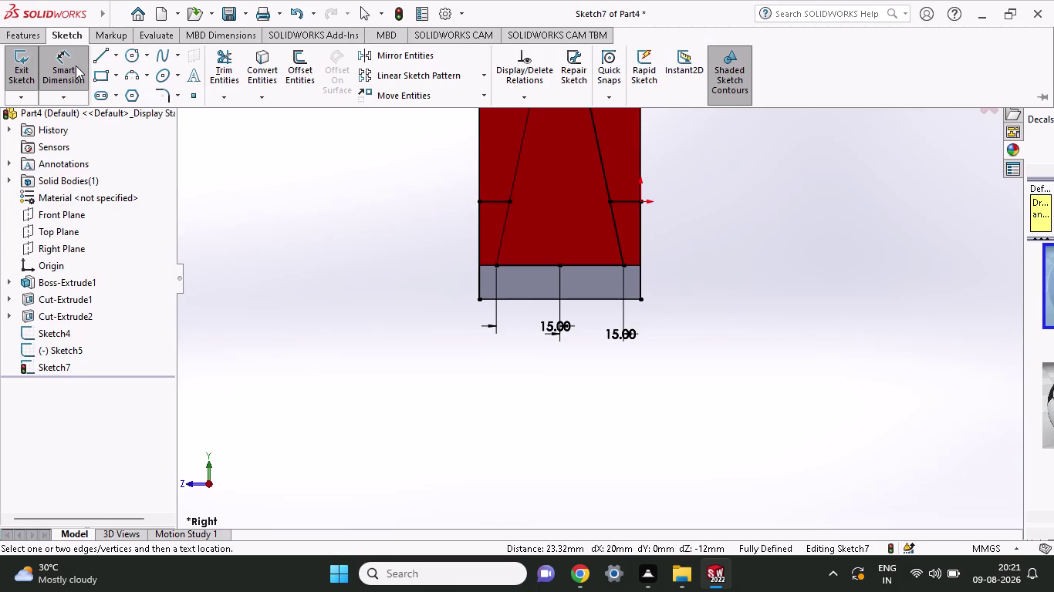
click(104, 48)
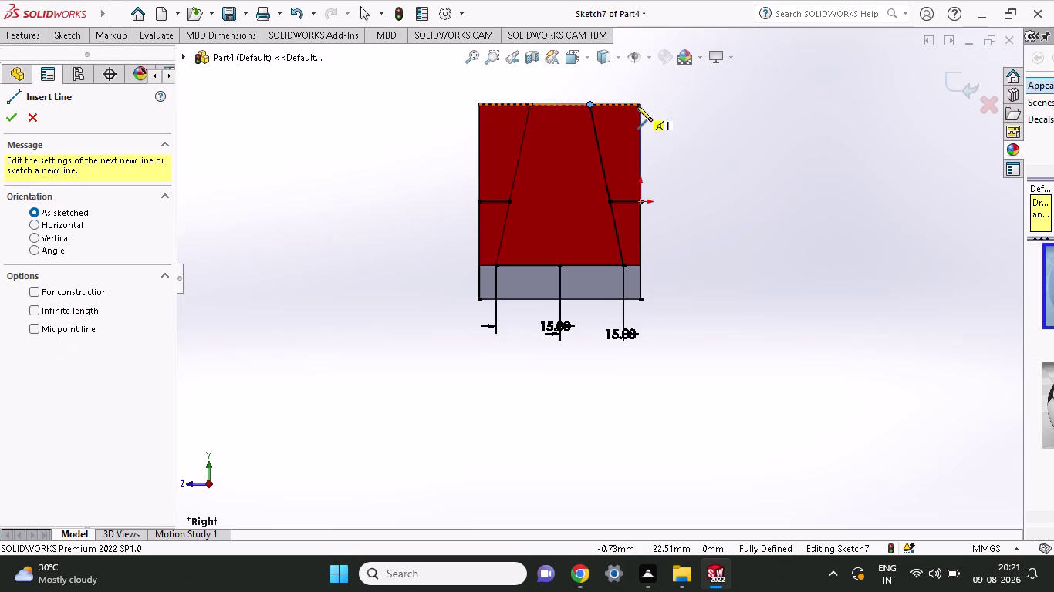
click(590, 102)
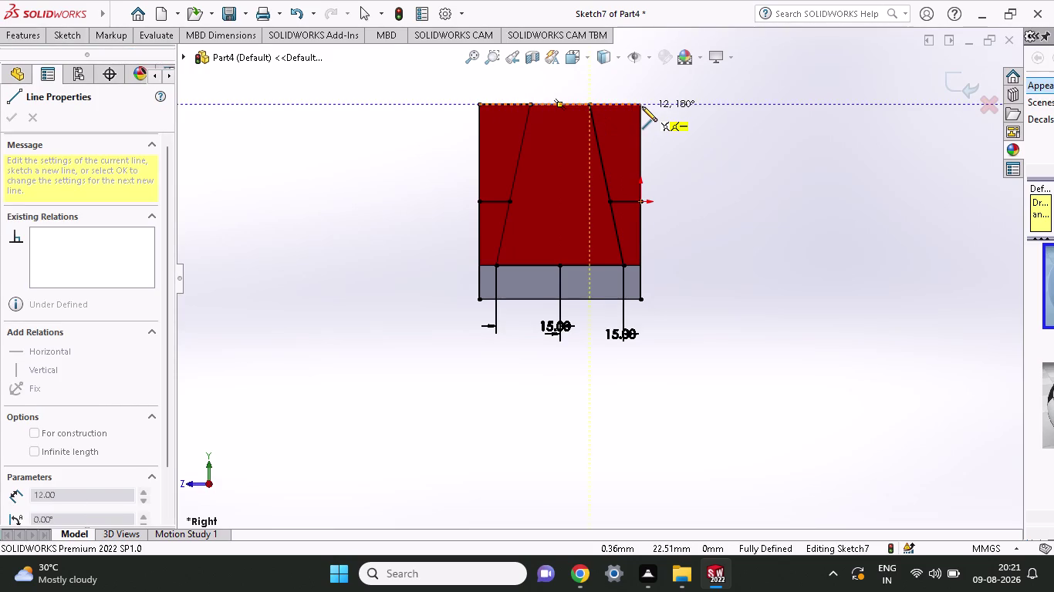
click(642, 200)
key(Escape)
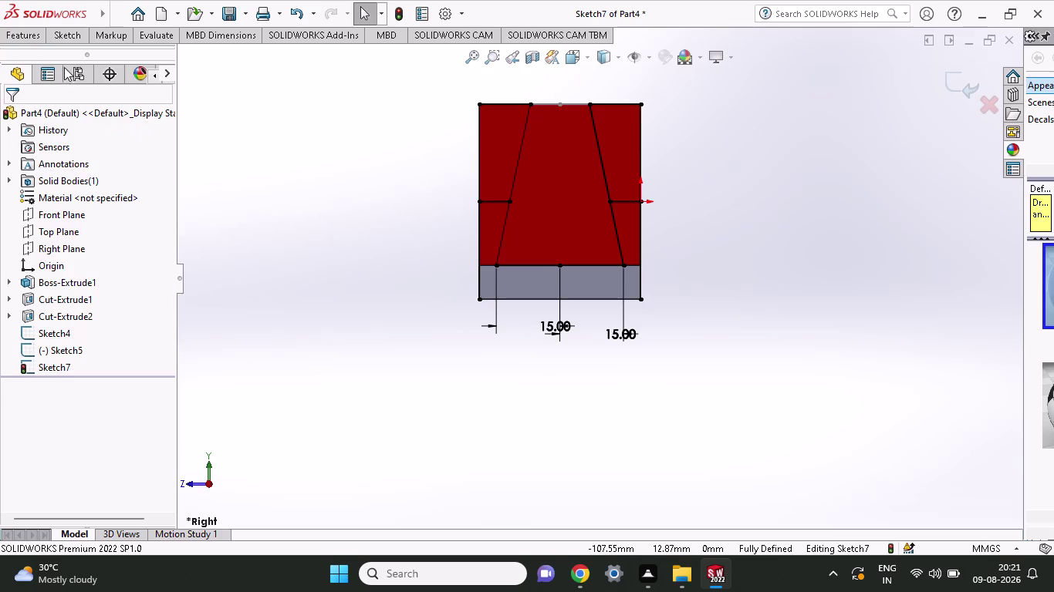
click(39, 36)
Extrude-cut the left and right side regions mid-plane 92 mm, previewing by orbiting.
click(232, 62)
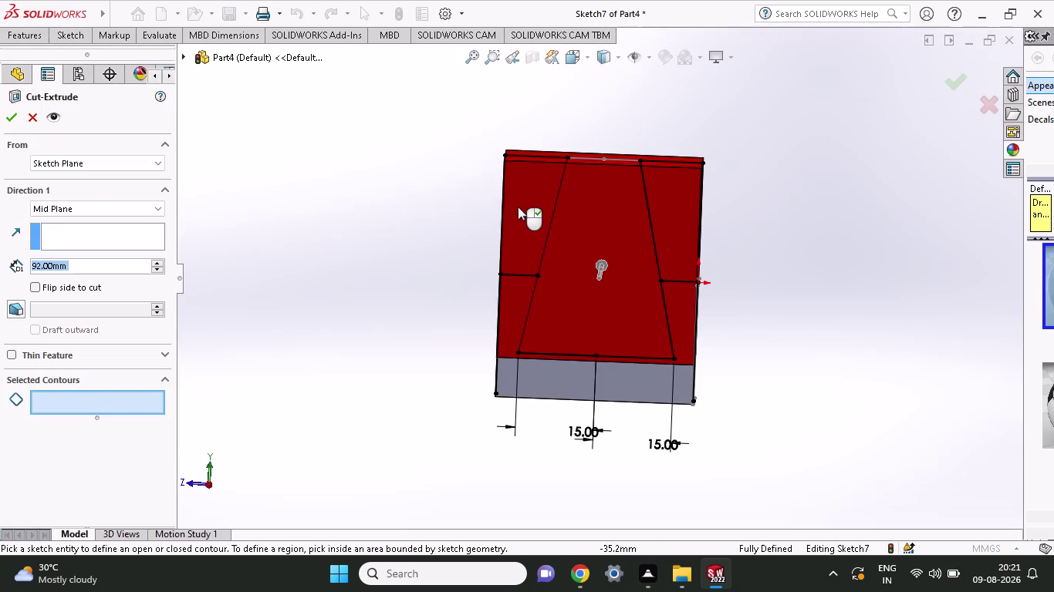
click(517, 207)
click(667, 200)
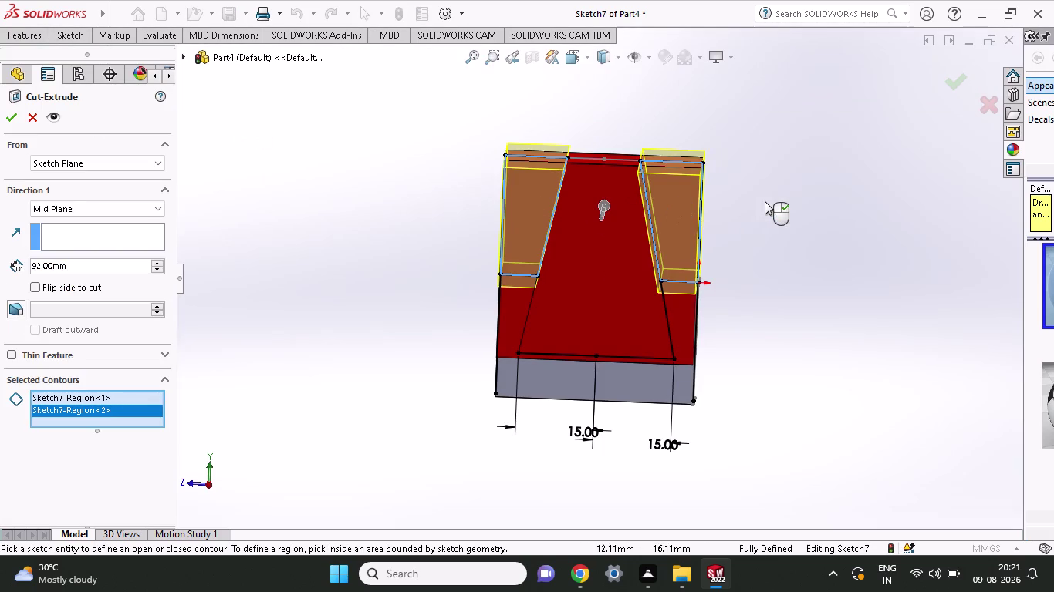
middle_drag(765, 201, 716, 322)
middle_drag(725, 289, 779, 155)
scroll(up, 3)
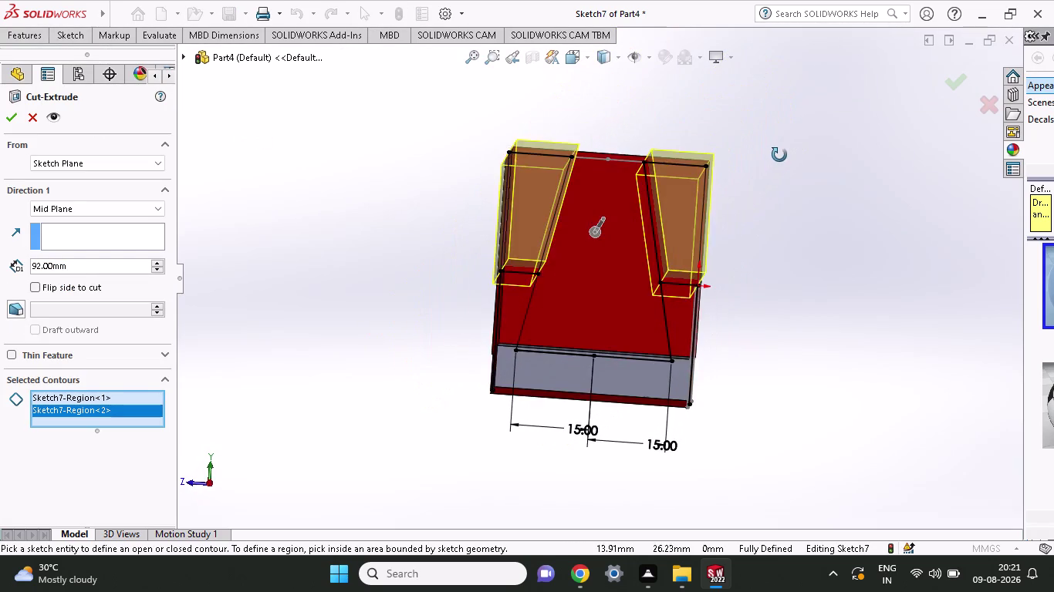
middle_drag(779, 155, 772, 191)
middle_drag(779, 161, 785, 145)
middle_drag(789, 134, 796, 131)
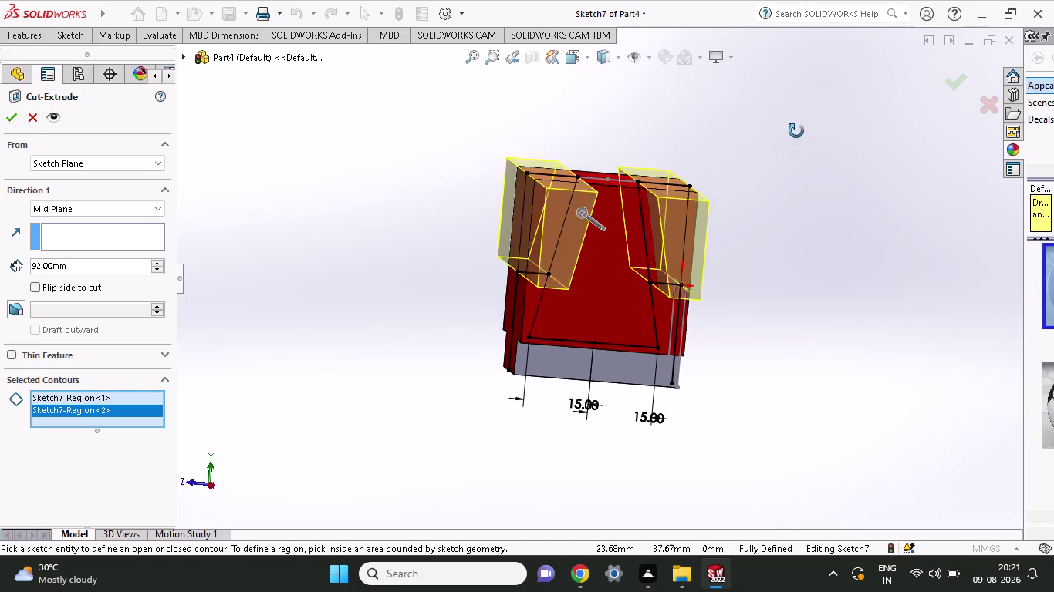
middle_drag(797, 131, 786, 126)
middle_drag(784, 132, 781, 143)
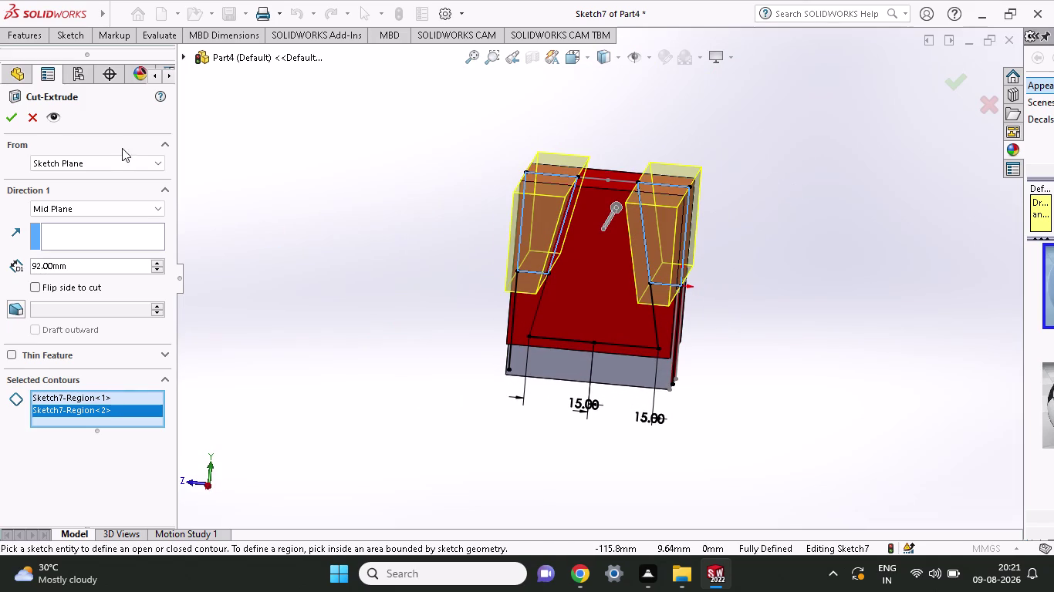
click(8, 126)
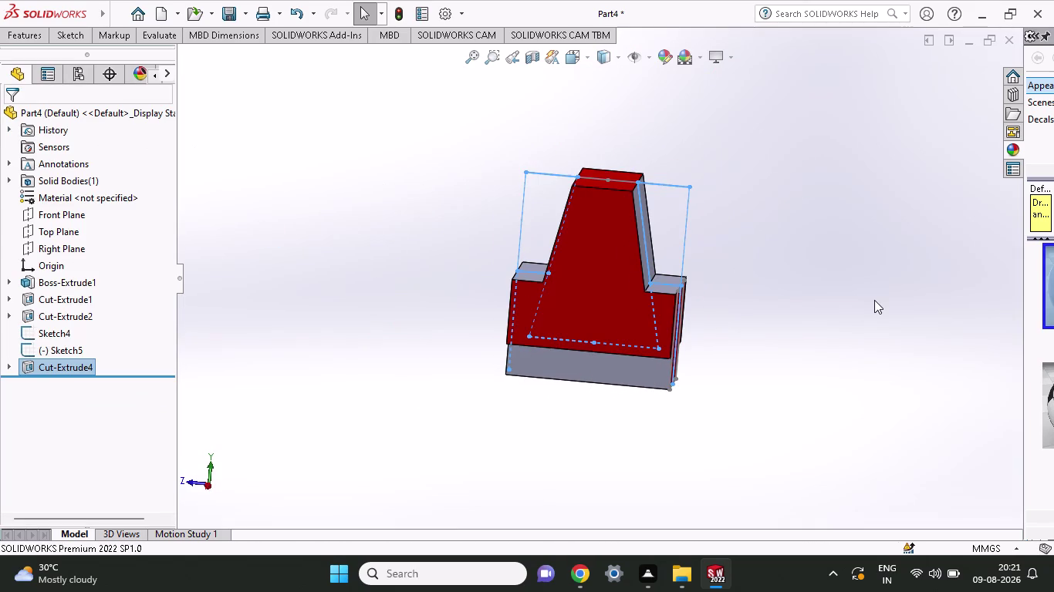
Orbit to the back, select the flat rear face and open Sketch8 on it.
middle_drag(874, 301, 770, 294)
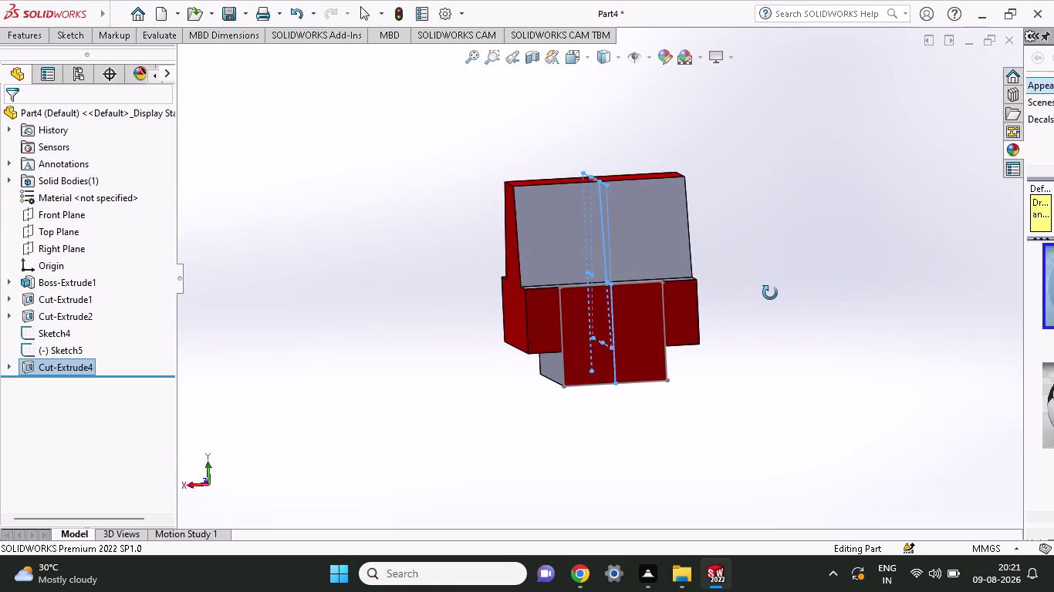
middle_drag(769, 293, 750, 293)
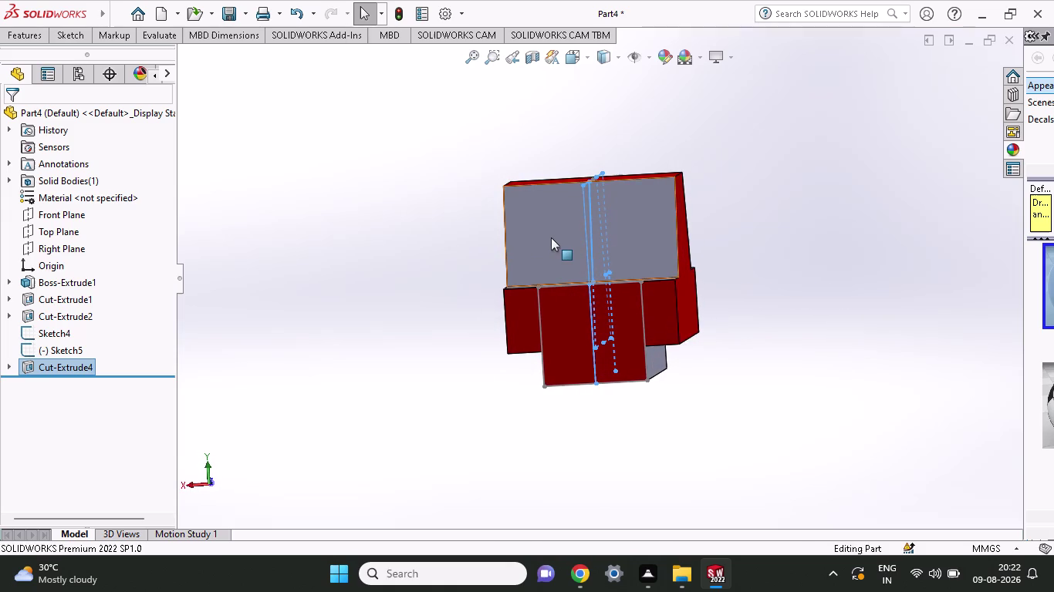
middle_click(737, 246)
scroll(up, 3)
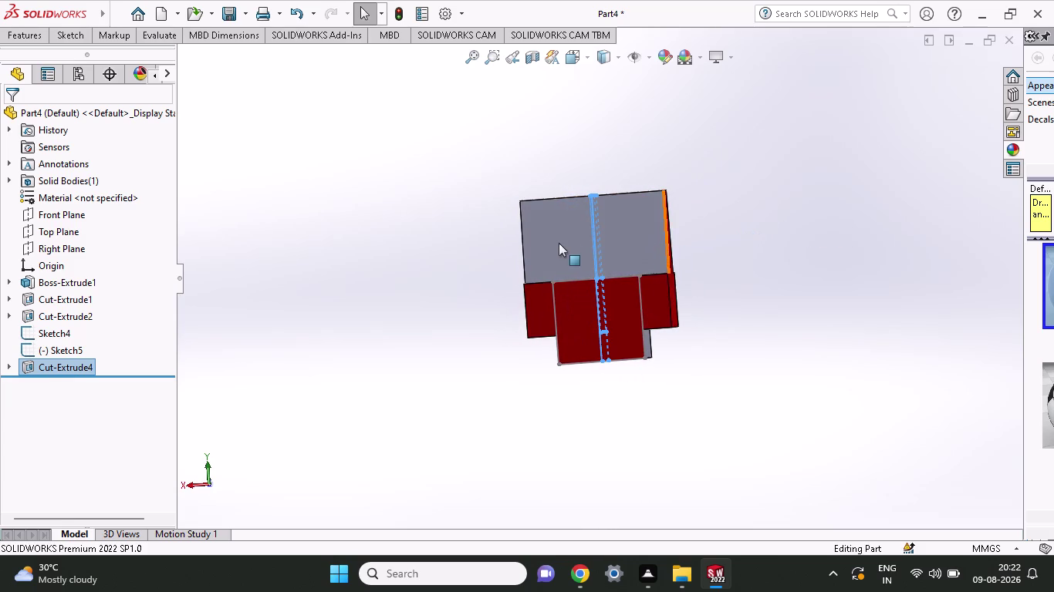
click(556, 243)
click(625, 208)
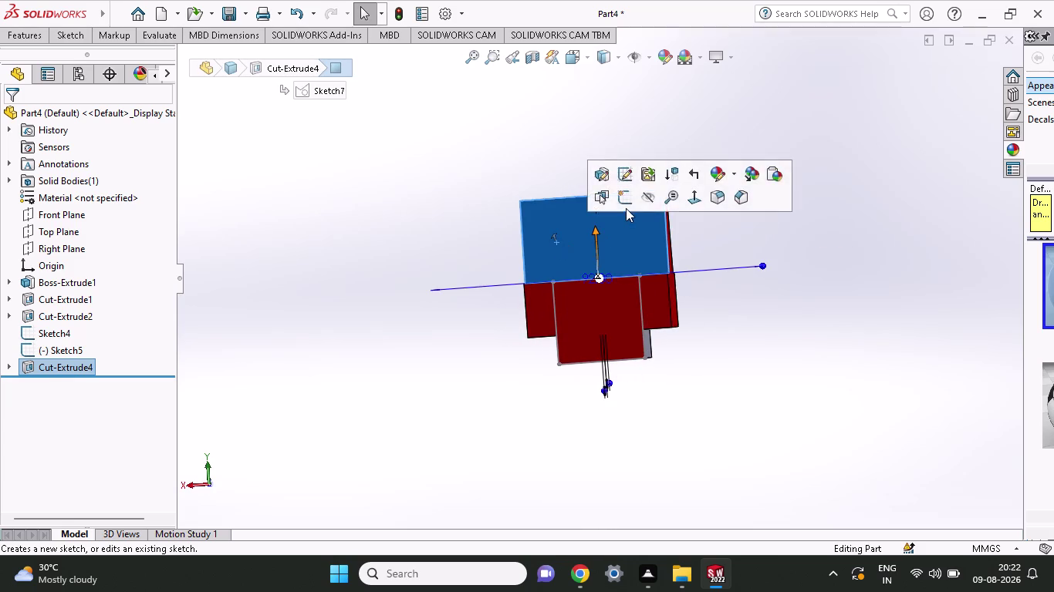
scroll(up, 3)
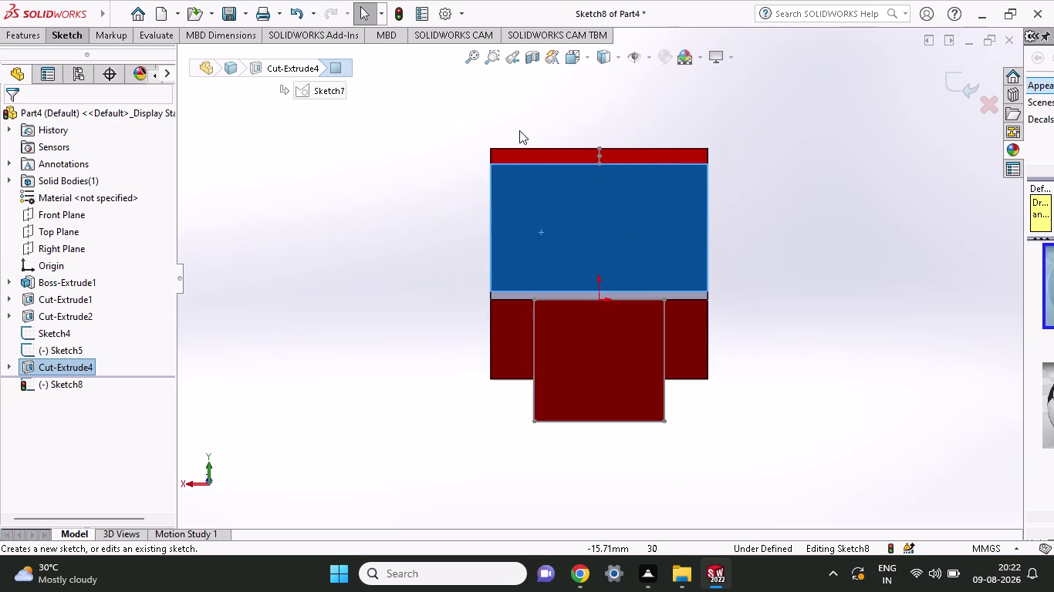
click(66, 34)
Sketch short lines along the grey face's top edge, undoing the stray one.
click(99, 59)
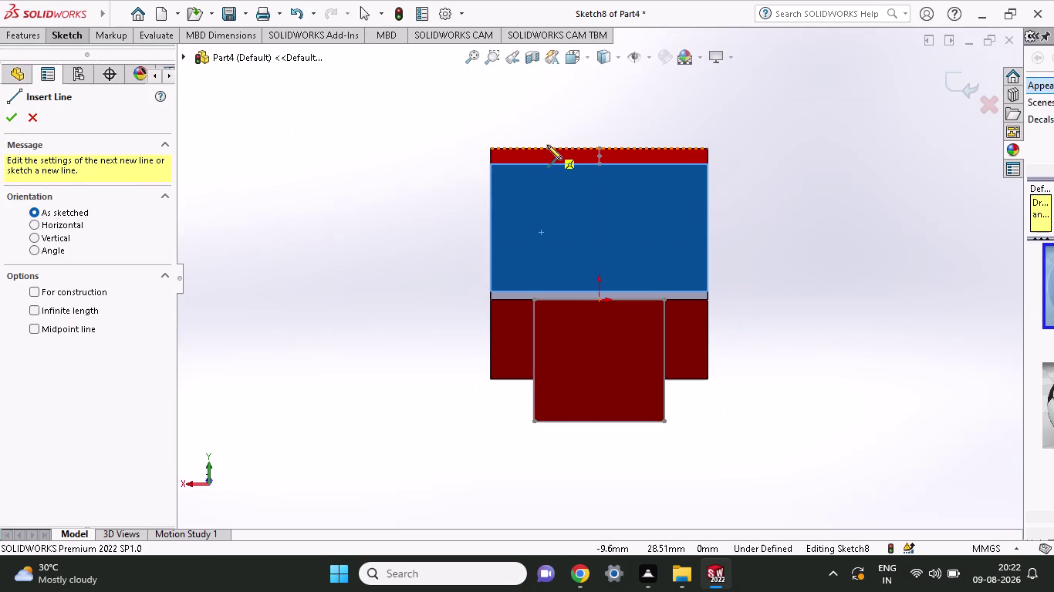
click(491, 148)
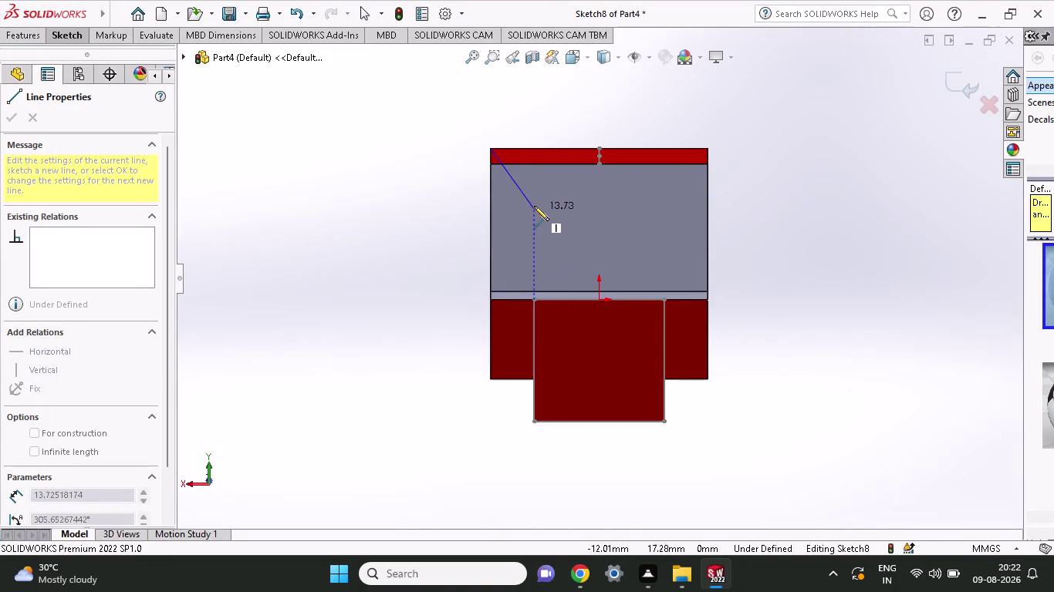
click(529, 151)
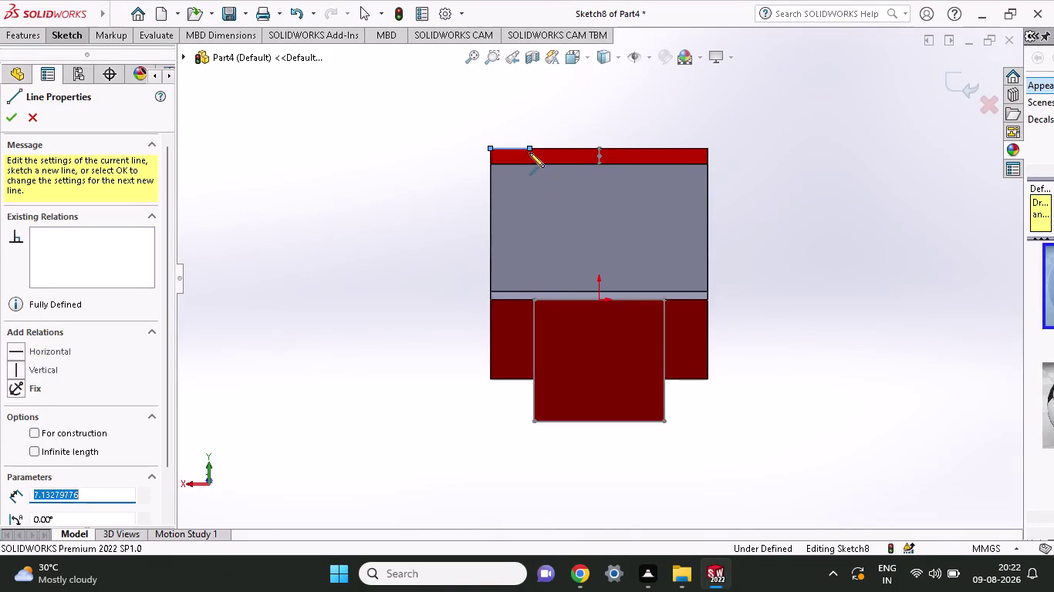
right_click(559, 118)
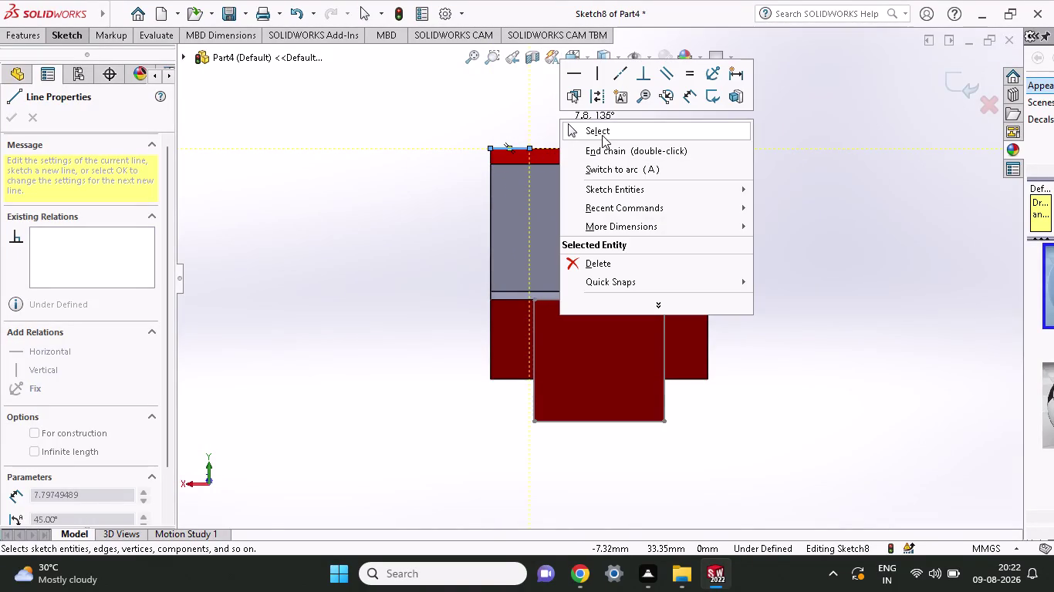
click(602, 133)
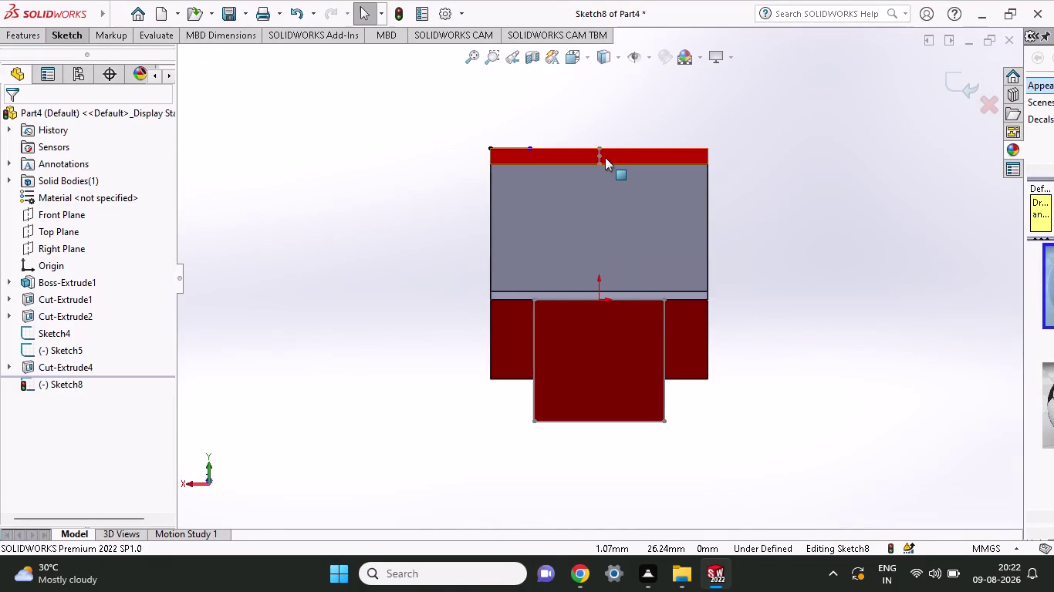
key(ctrl+z)
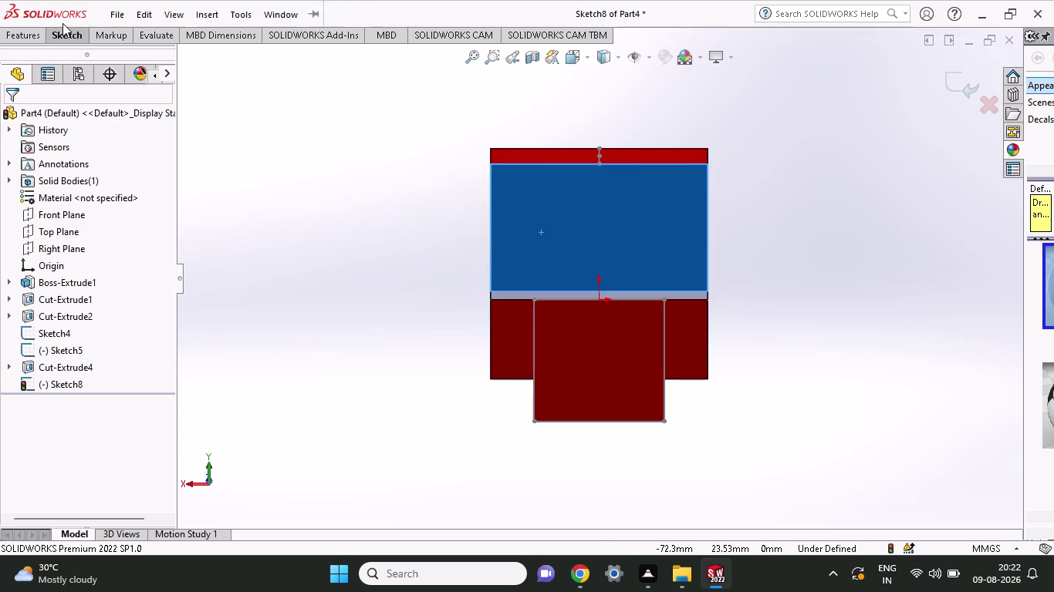
click(63, 39)
click(108, 56)
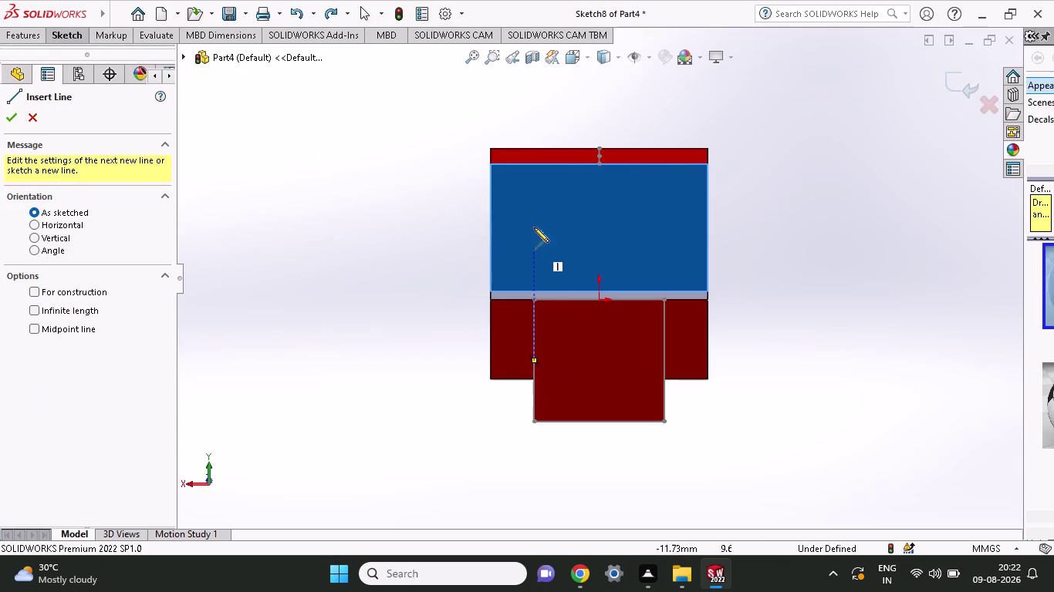
click(532, 151)
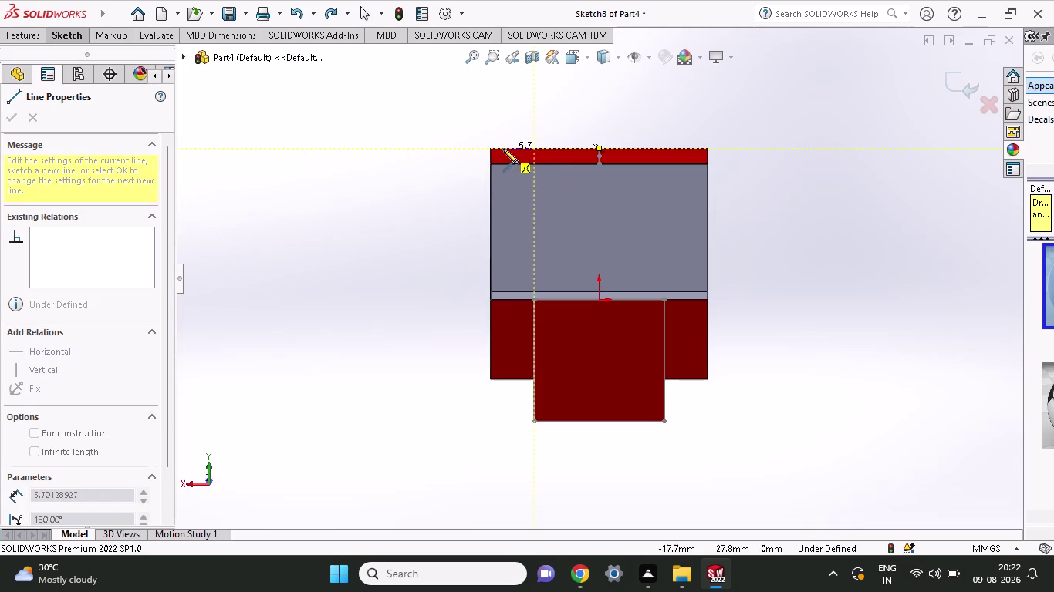
click(492, 148)
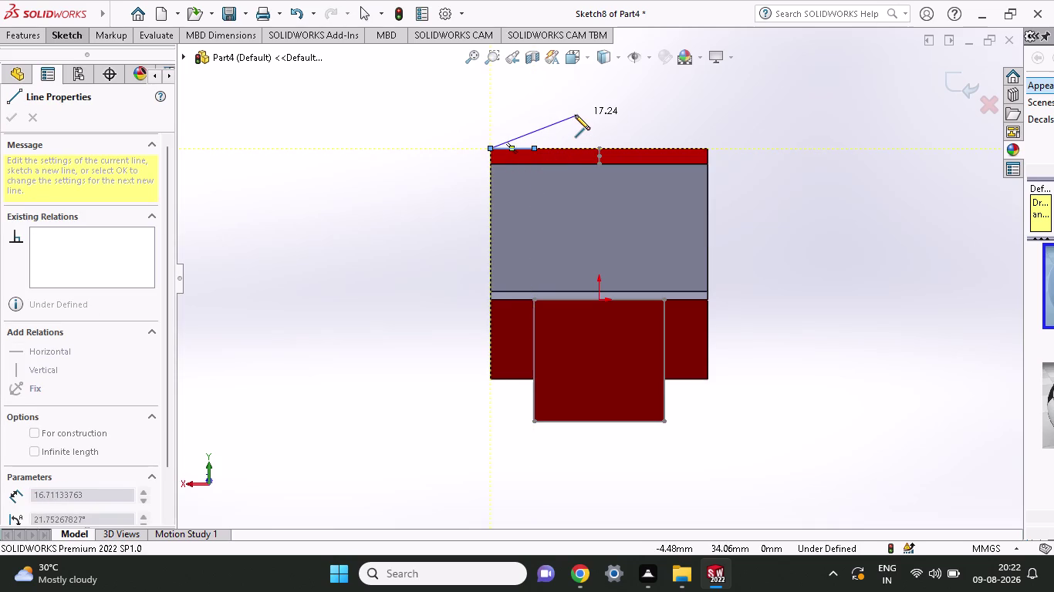
key(Escape)
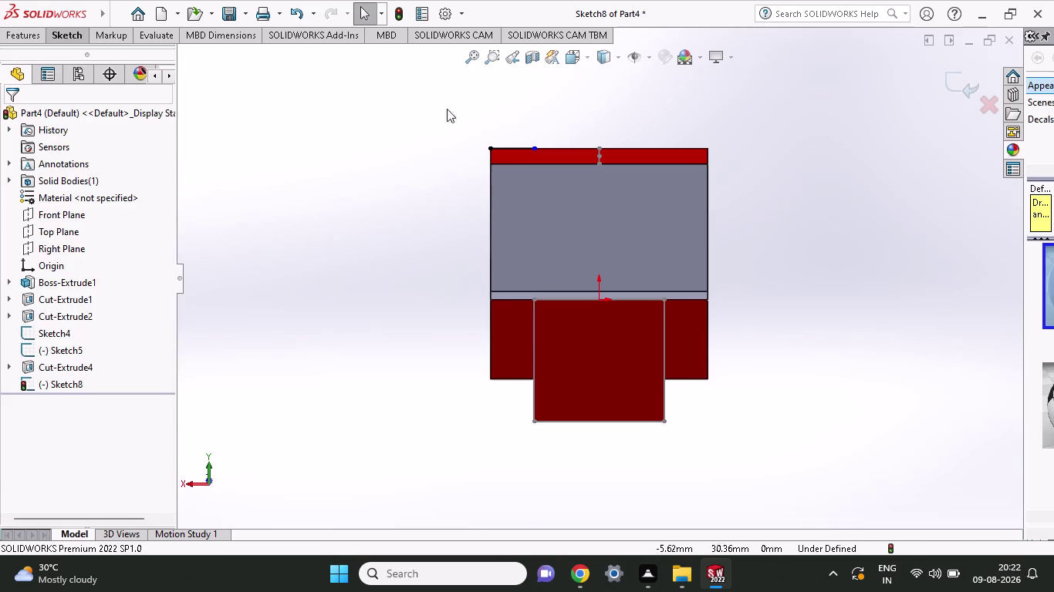
Draw a slanted line from the block's top-right corner, then discard it.
click(71, 37)
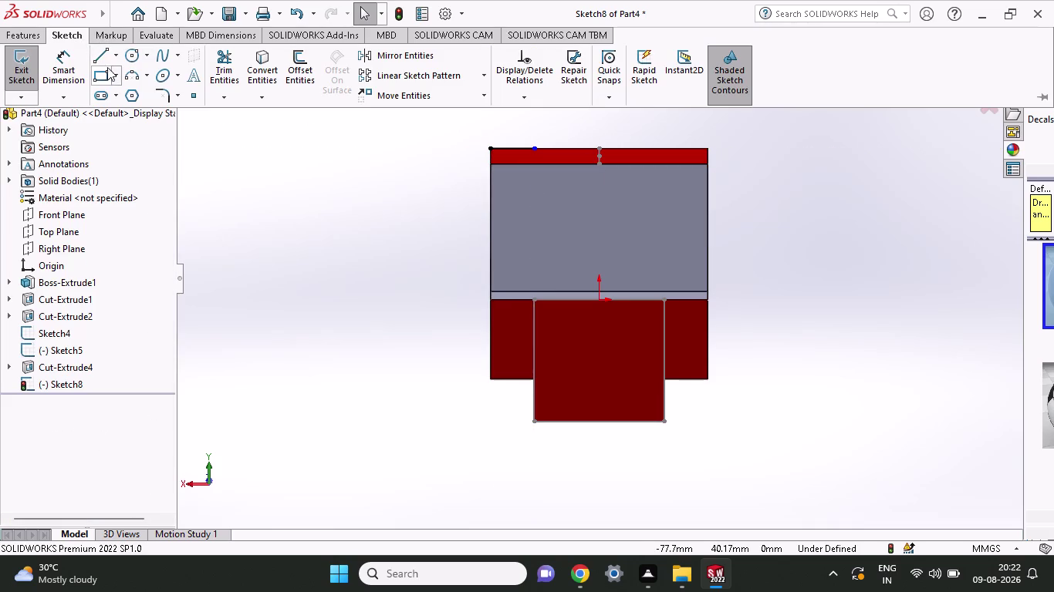
click(107, 58)
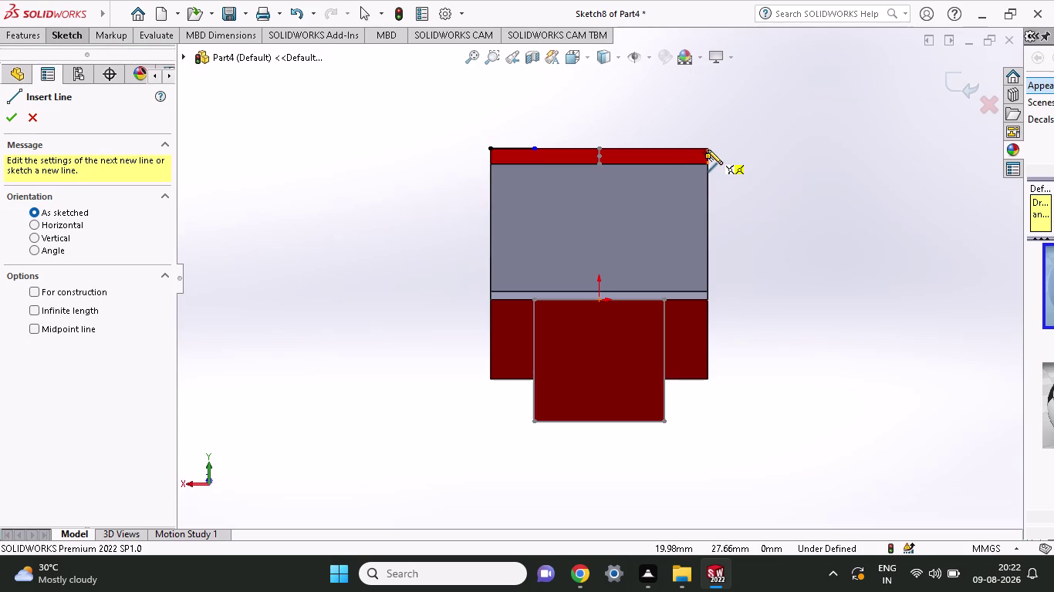
click(708, 144)
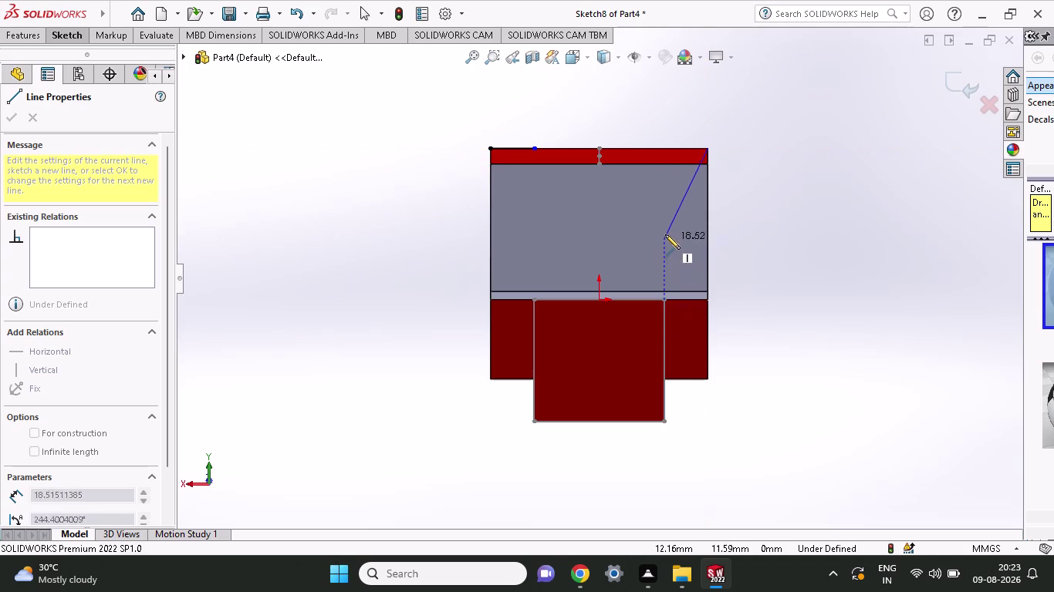
click(663, 149)
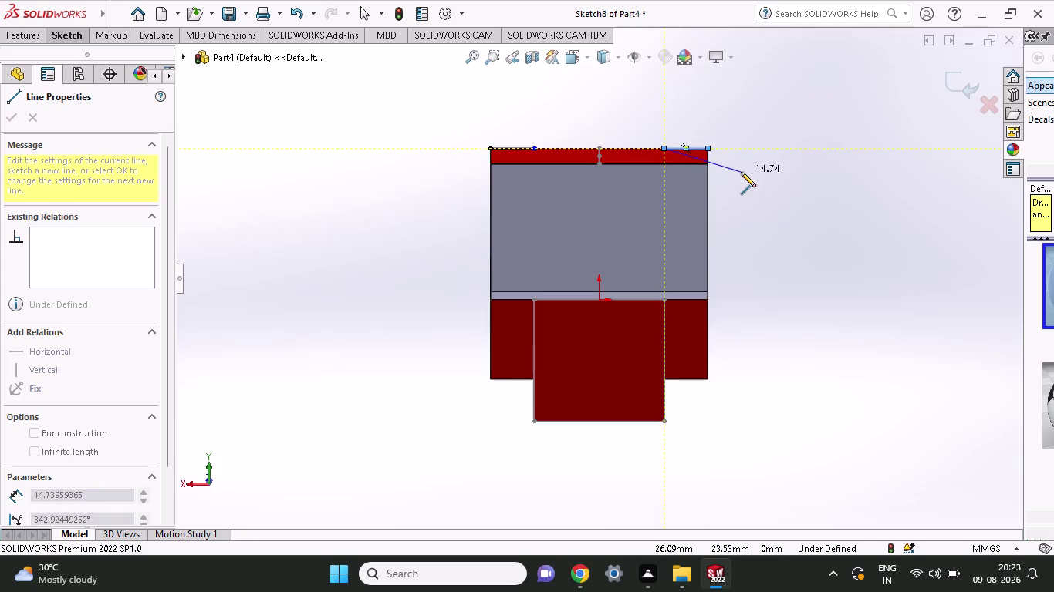
key(Escape)
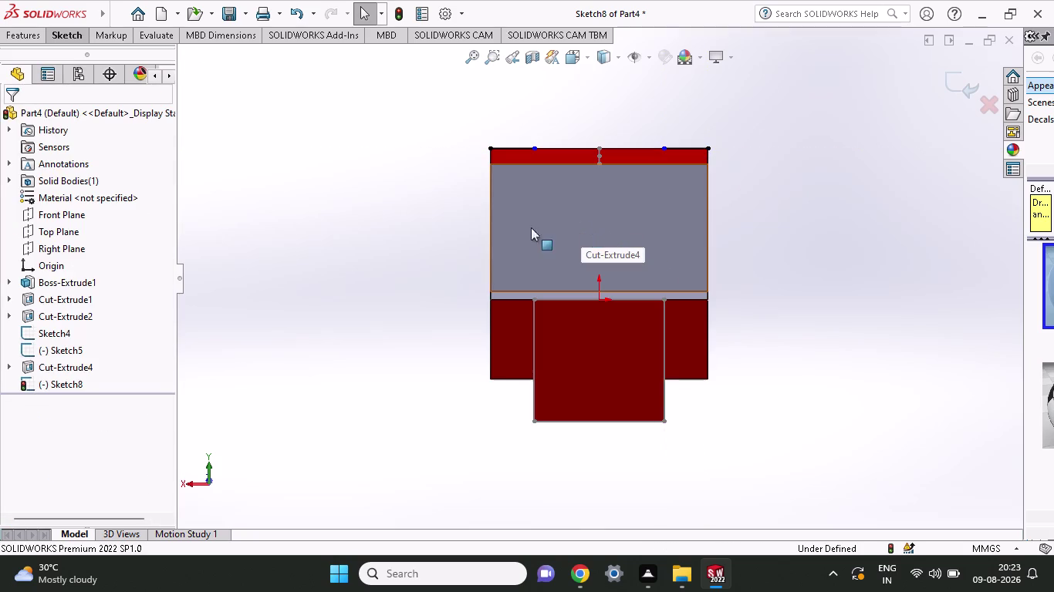
click(72, 40)
click(101, 59)
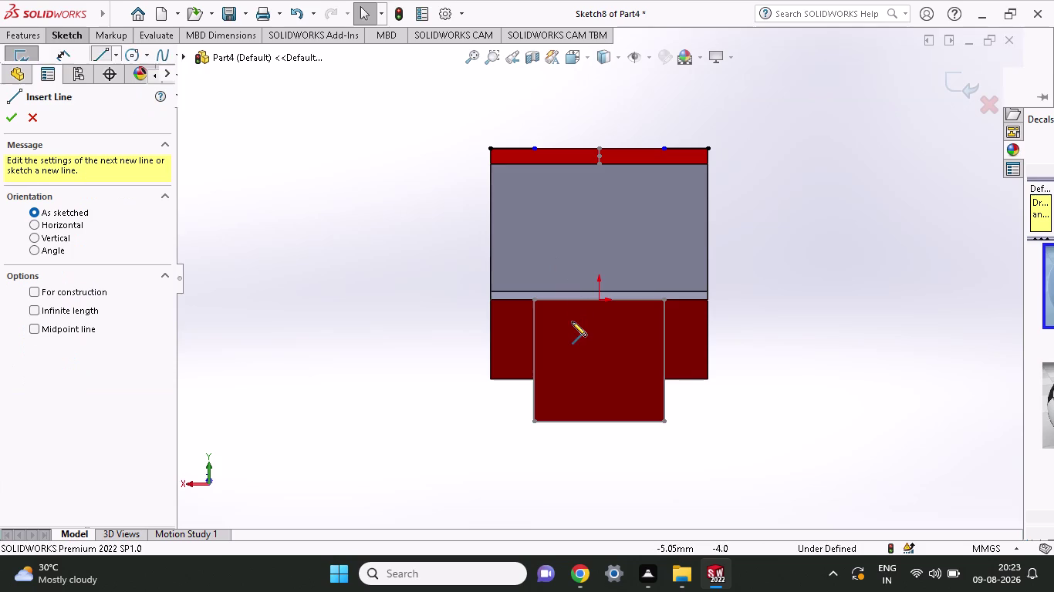
Draw a horizontal line across the centreline and dimension its left end to the midpoint.
click(597, 223)
click(637, 227)
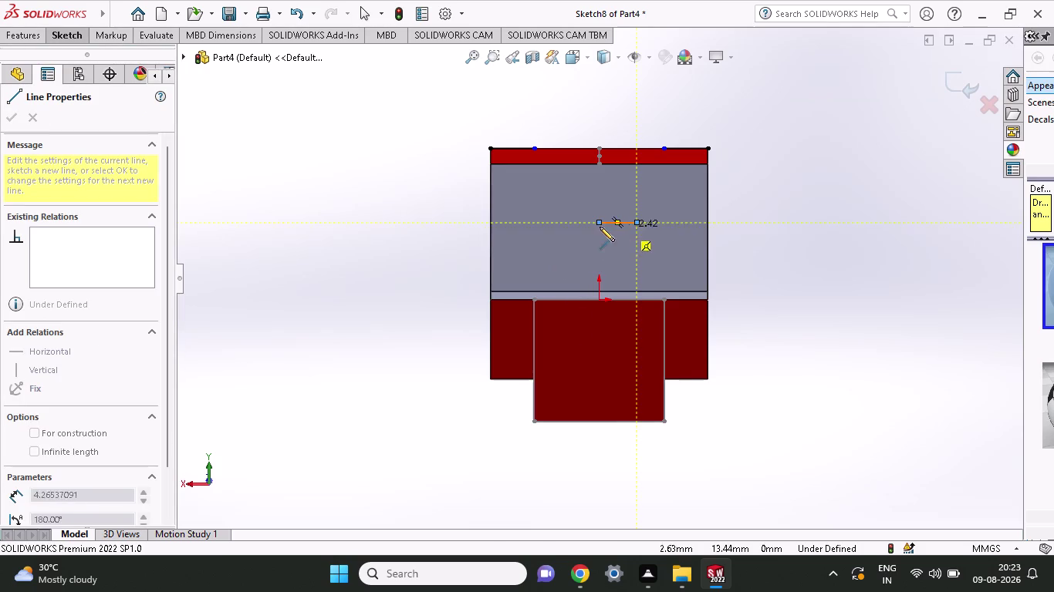
click(560, 224)
key(Escape)
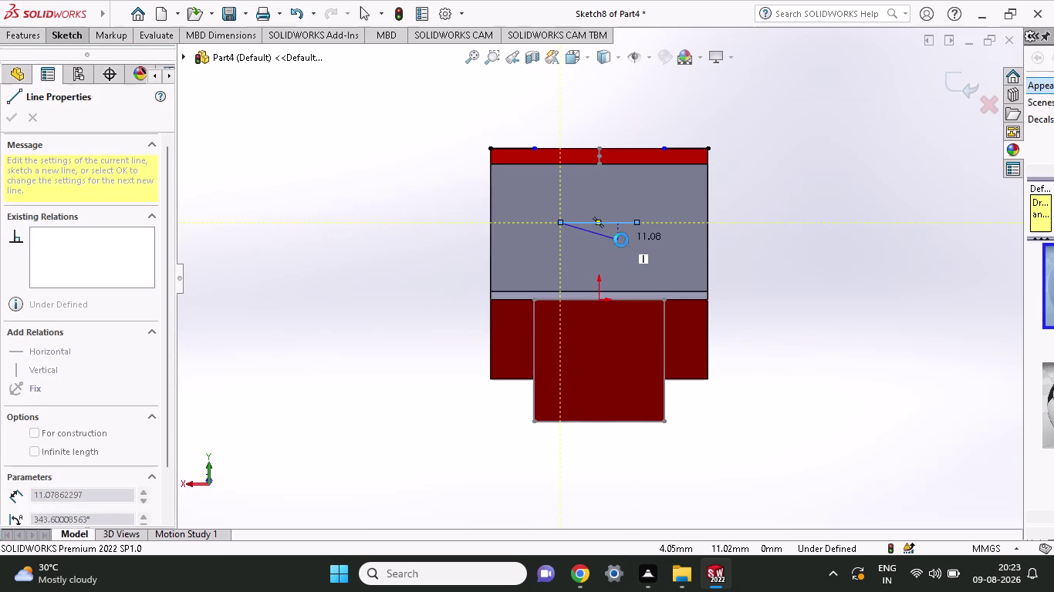
click(55, 31)
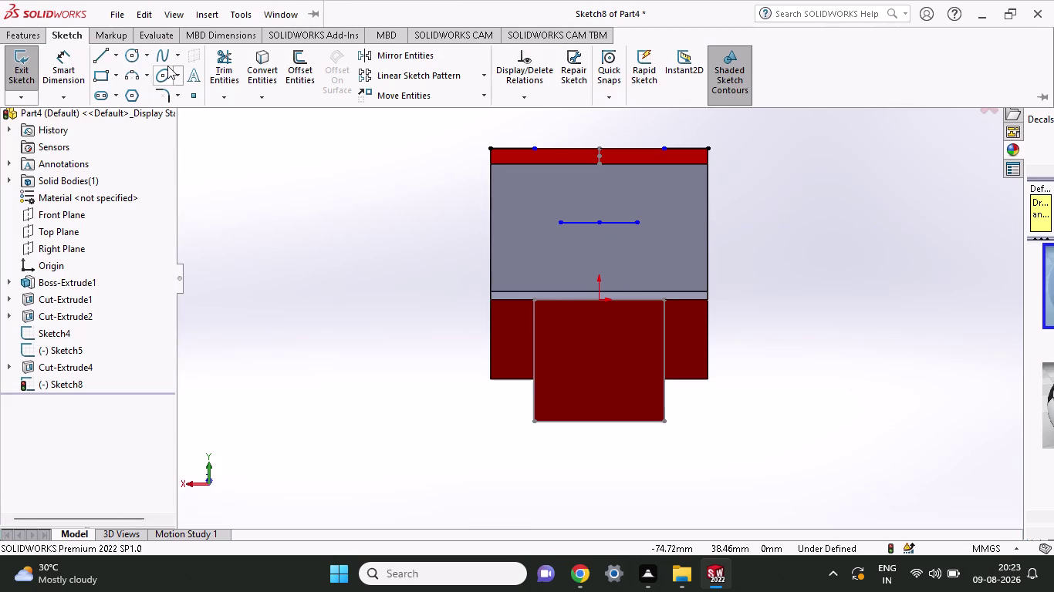
click(77, 64)
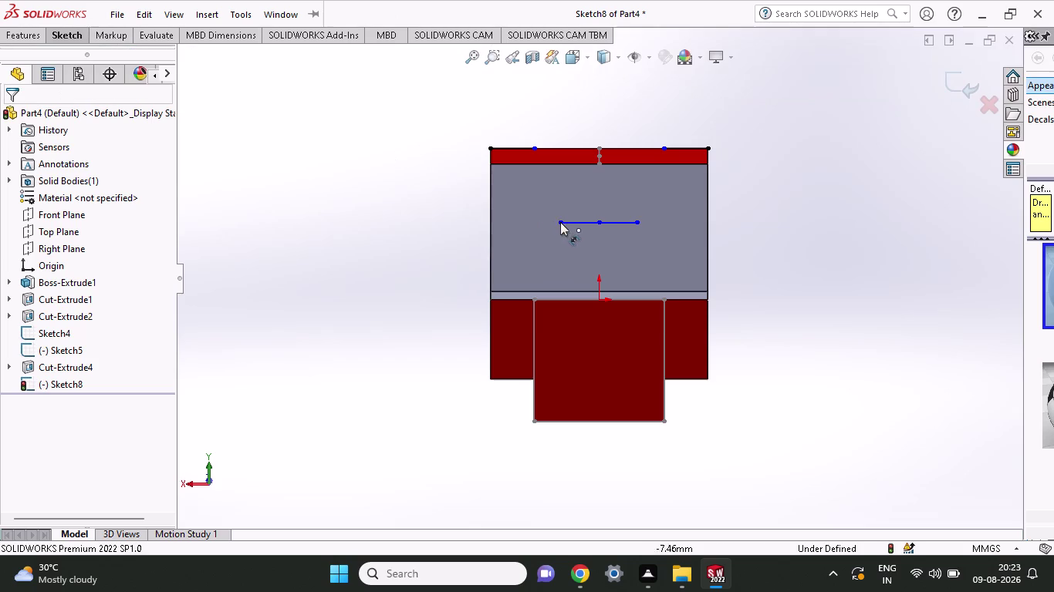
click(561, 222)
click(599, 224)
Dimension the left and right halves of the horizontal line at 8 mm each.
click(574, 502)
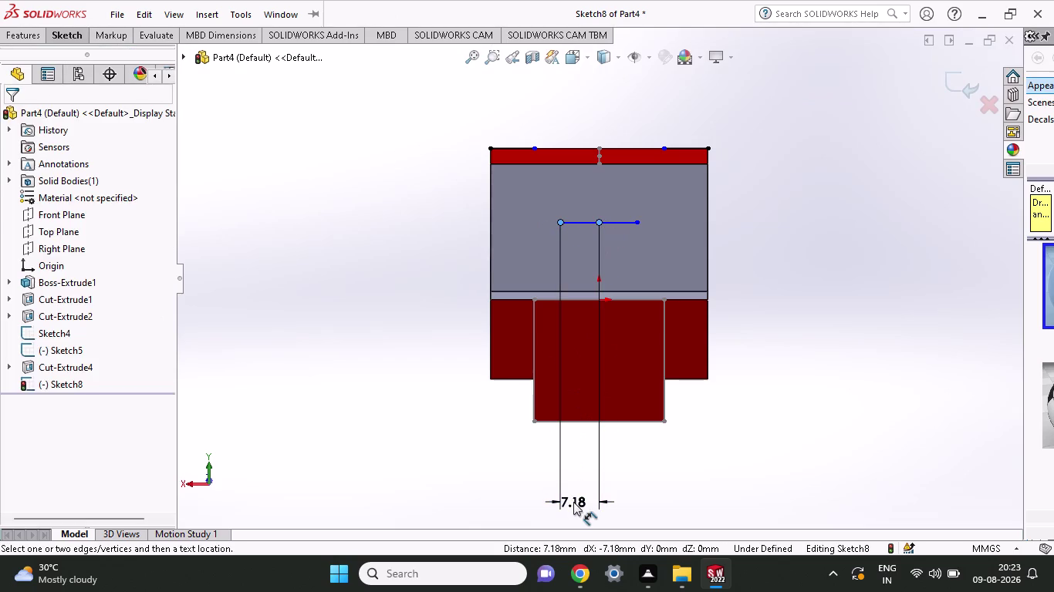
key(8)
key(Return)
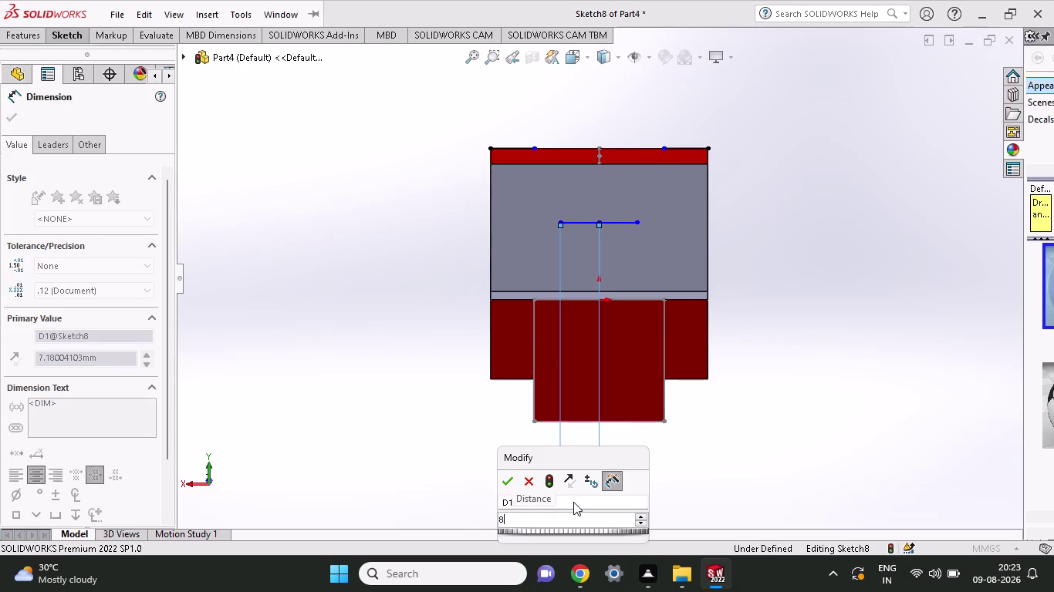
click(600, 226)
click(636, 222)
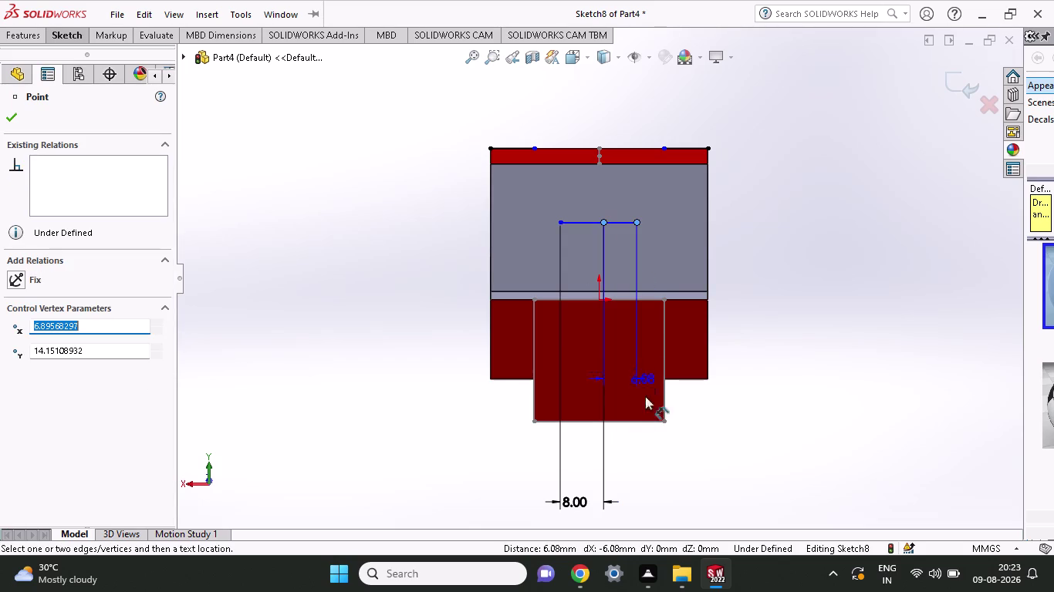
click(647, 463)
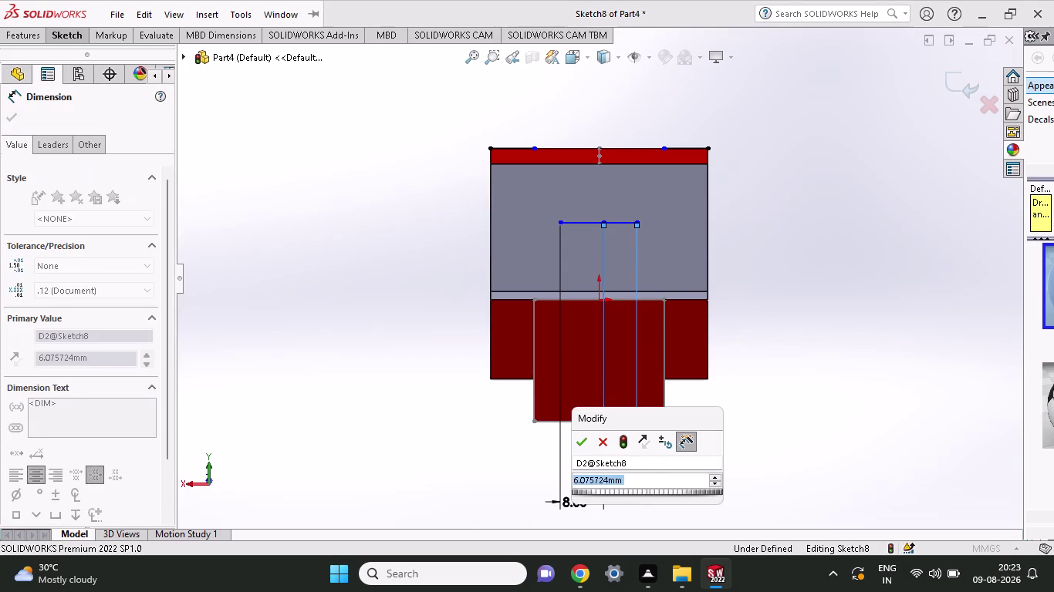
key(8)
key(Return)
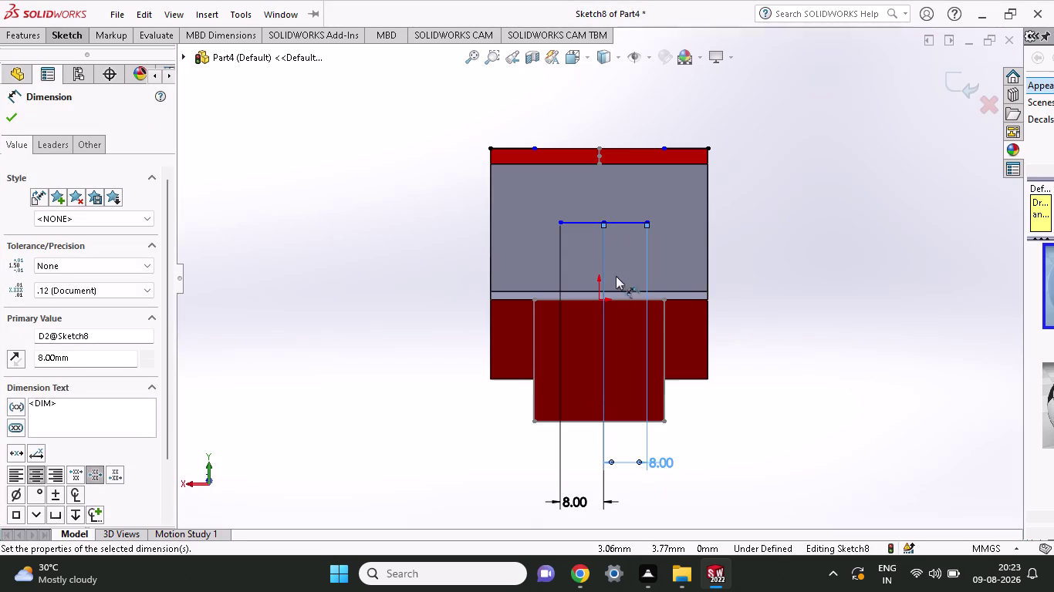
click(61, 39)
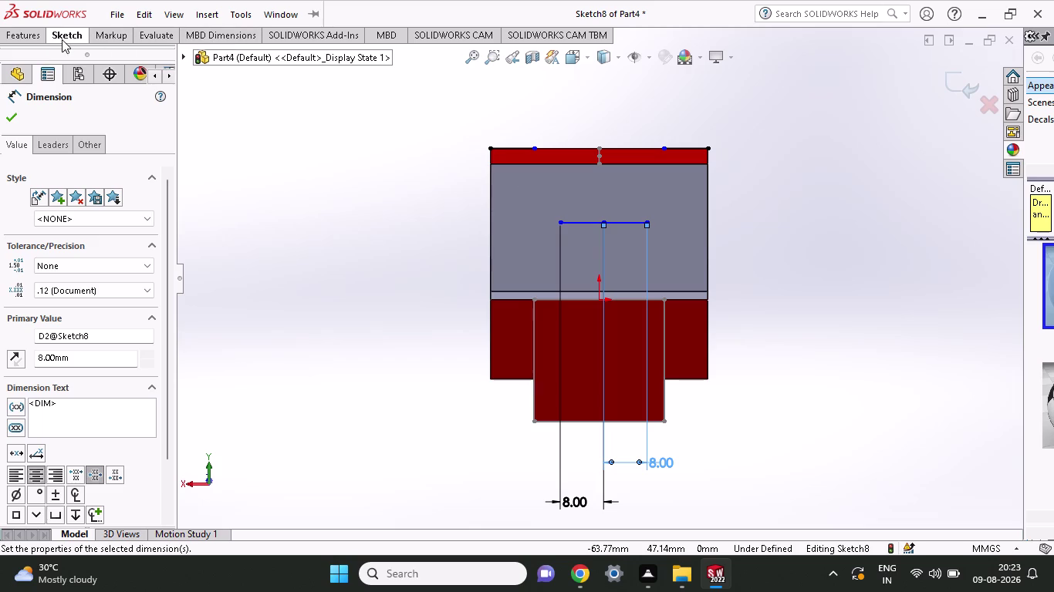
click(102, 50)
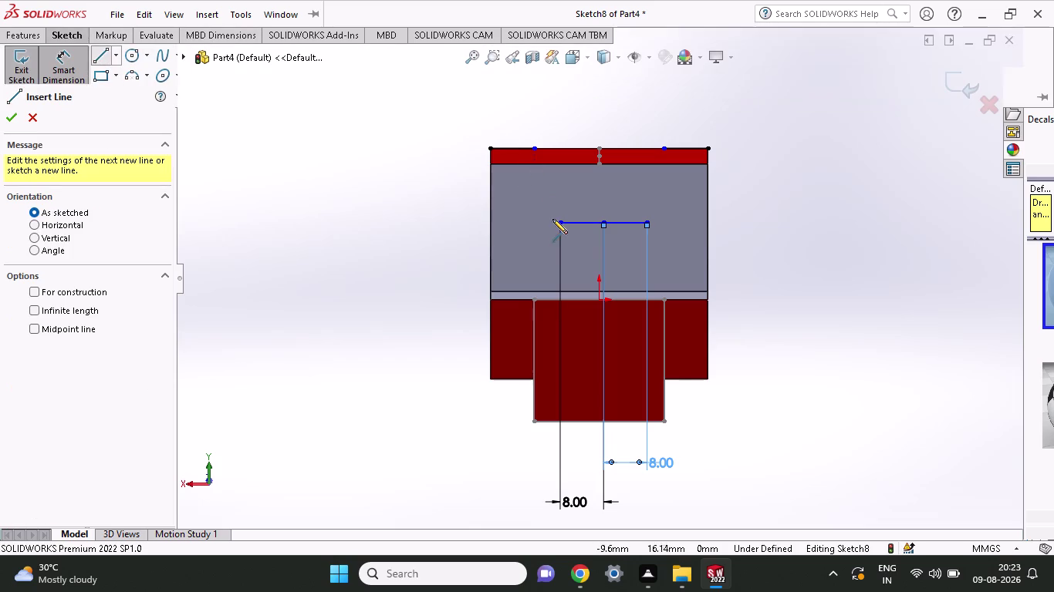
Draw slanted lines from both ends of the horizontal line up to the top edge.
click(557, 224)
click(536, 152)
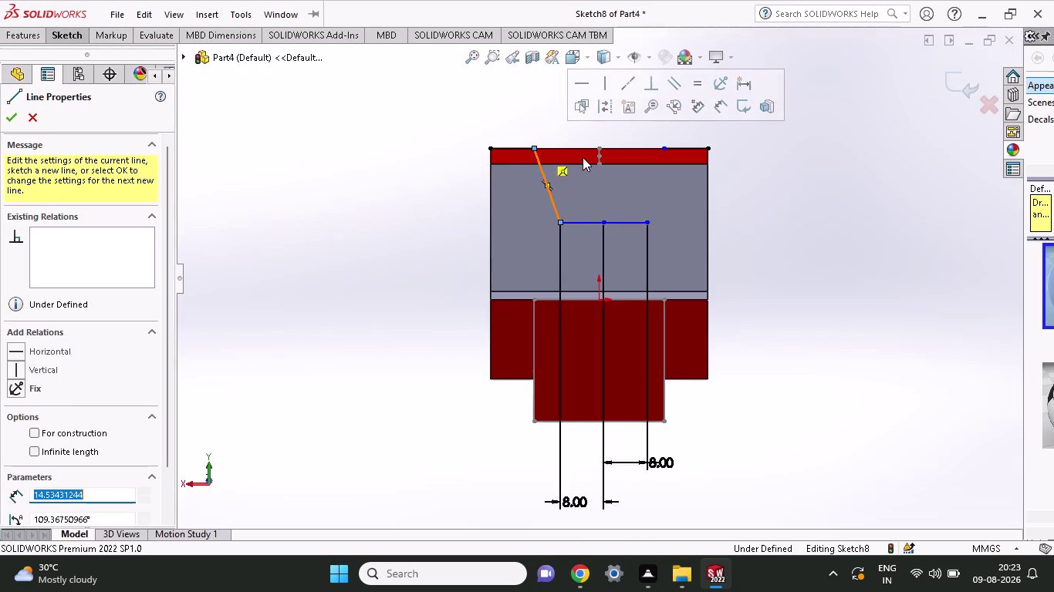
key(Escape)
click(70, 38)
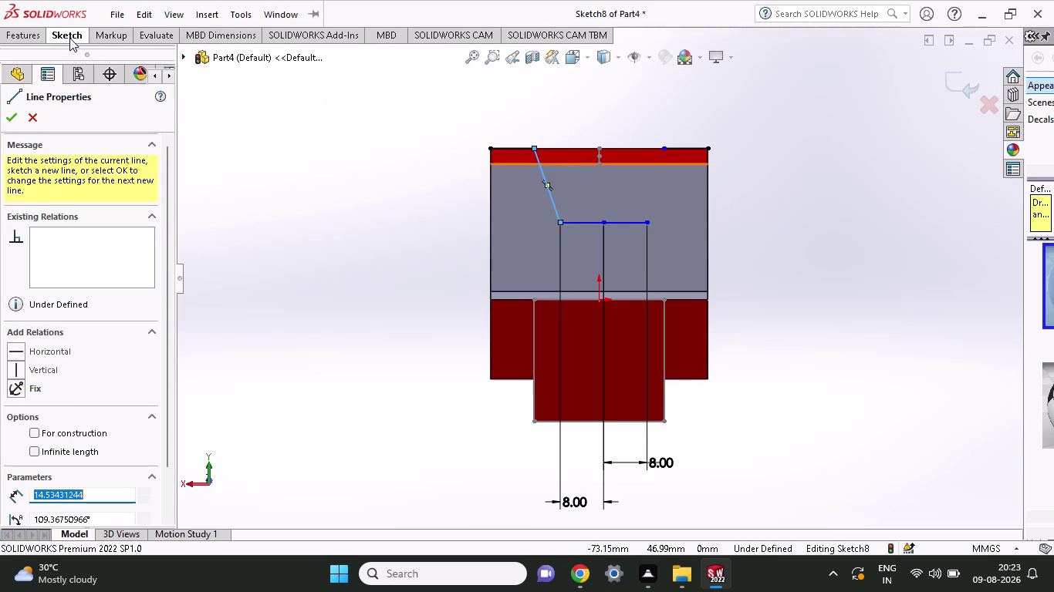
click(101, 59)
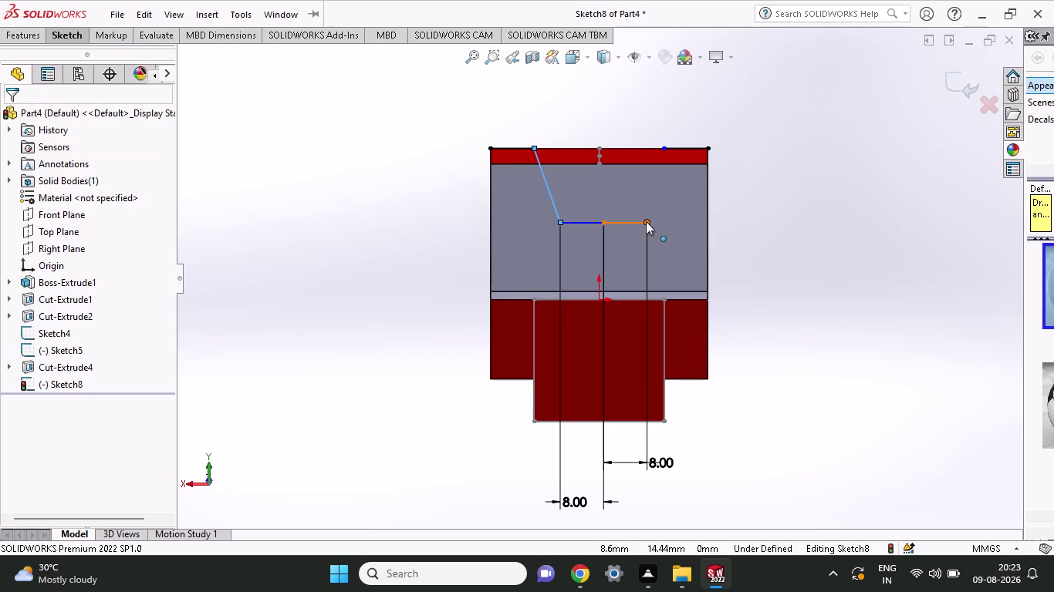
click(646, 222)
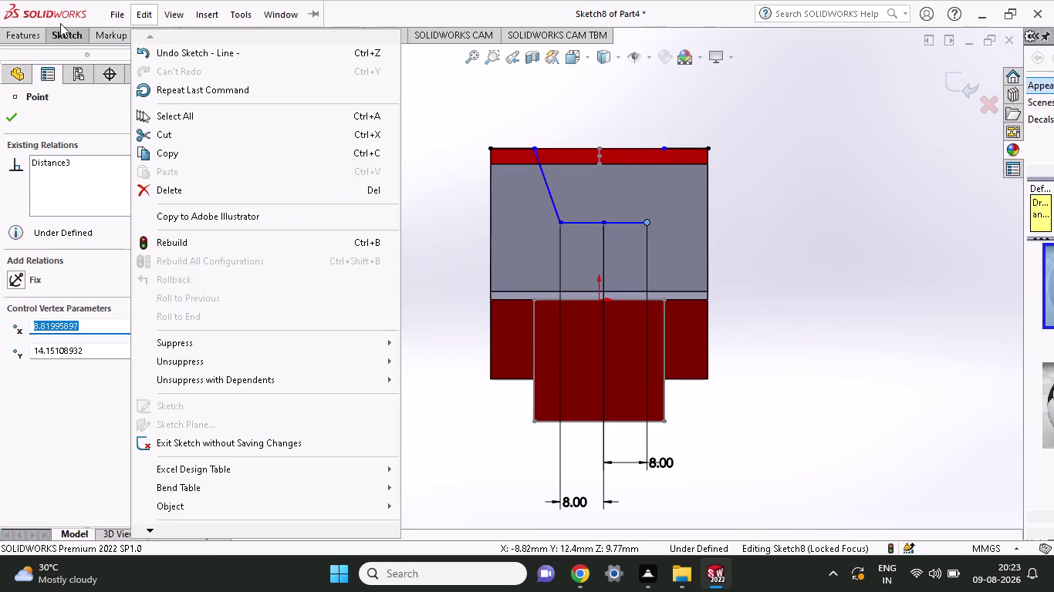
click(66, 31)
click(102, 47)
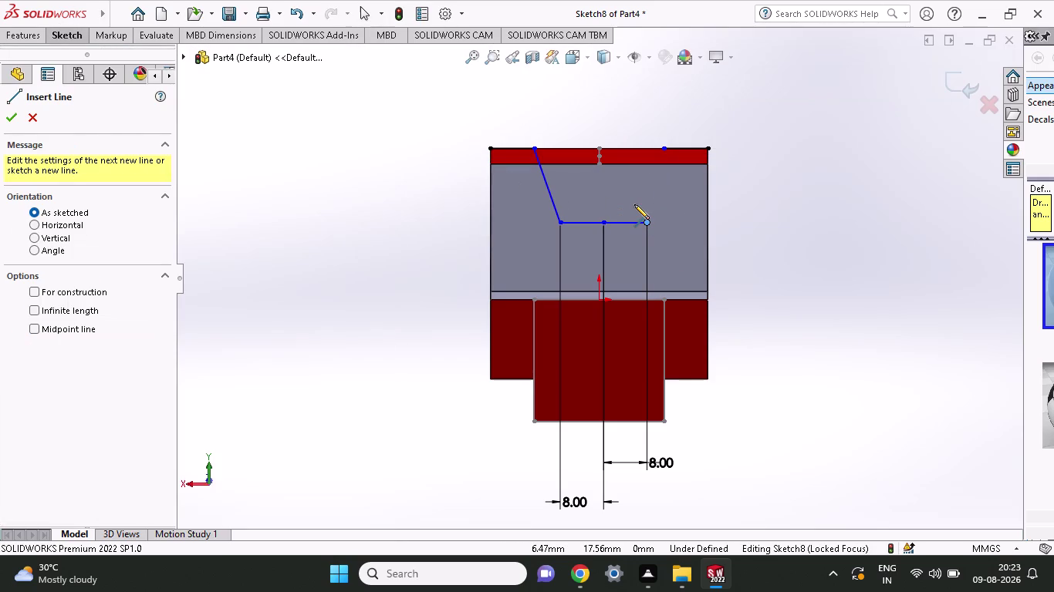
click(645, 224)
click(667, 145)
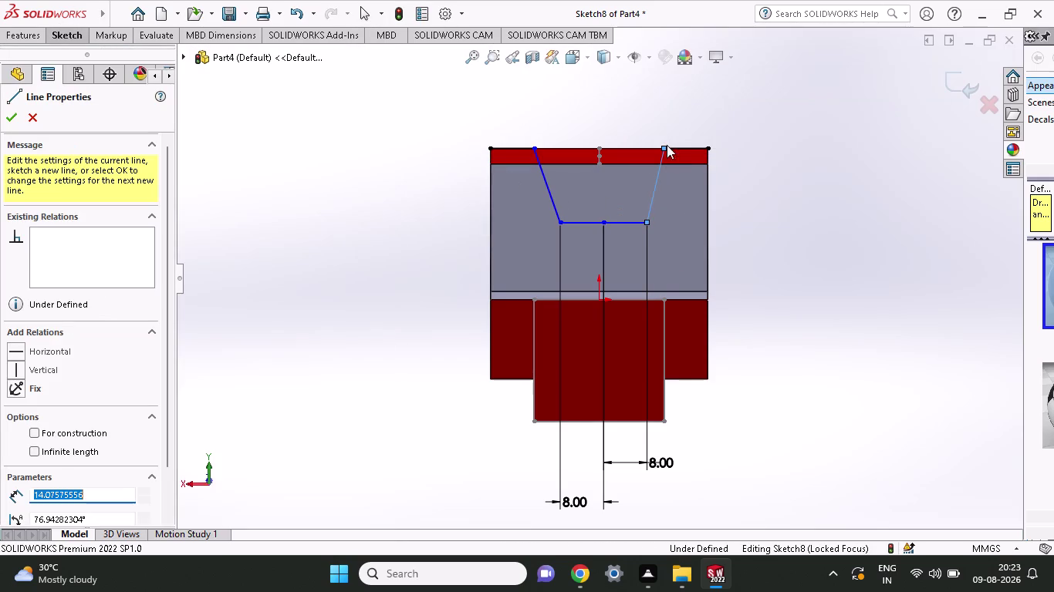
key(Escape)
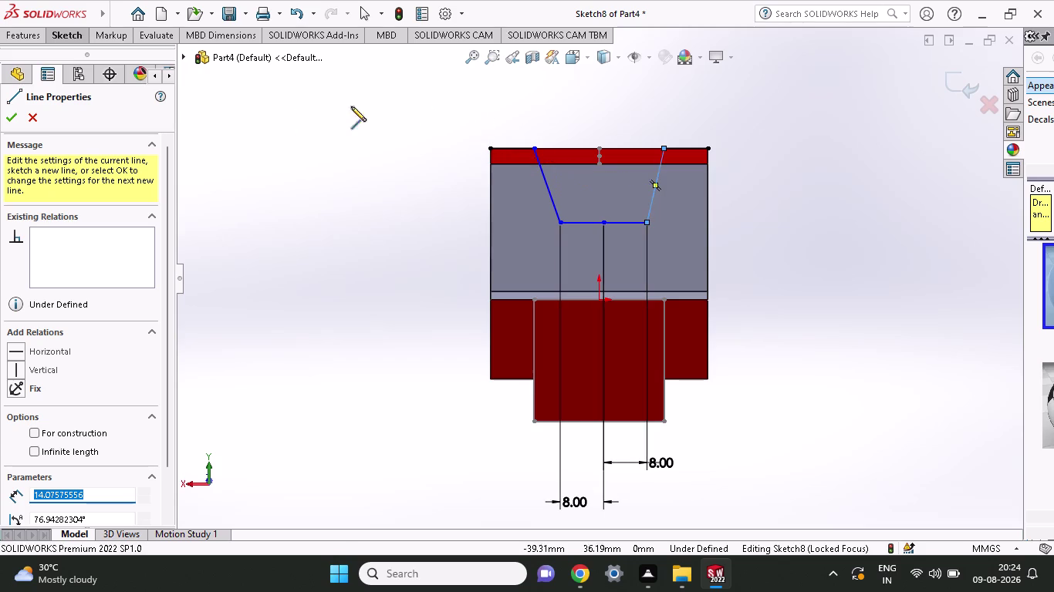
Draw a line along the top edge joining the two slanted lines' top ends.
click(57, 41)
click(105, 64)
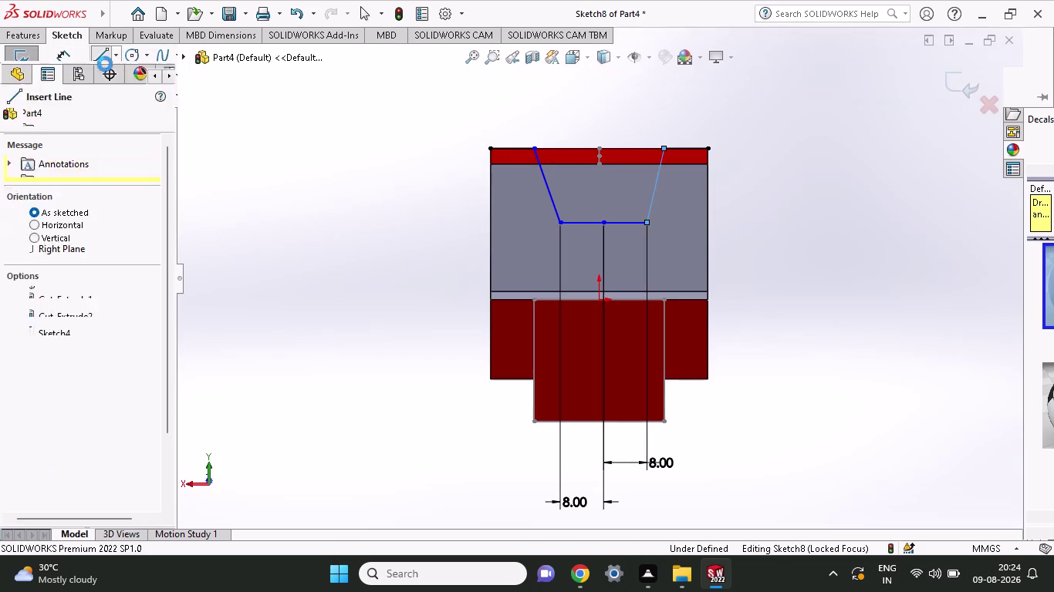
click(67, 32)
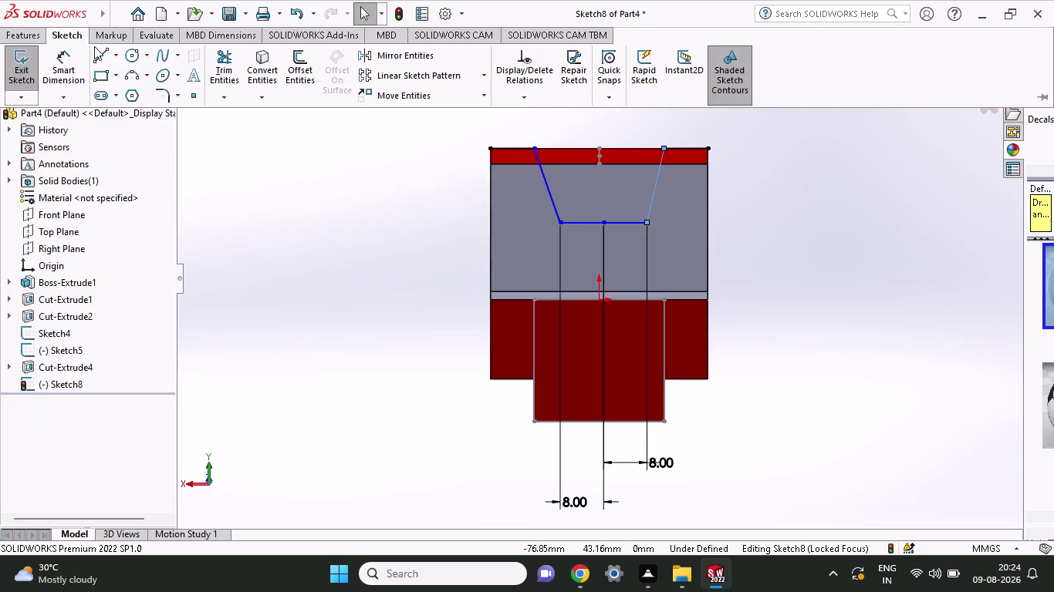
click(96, 50)
click(530, 146)
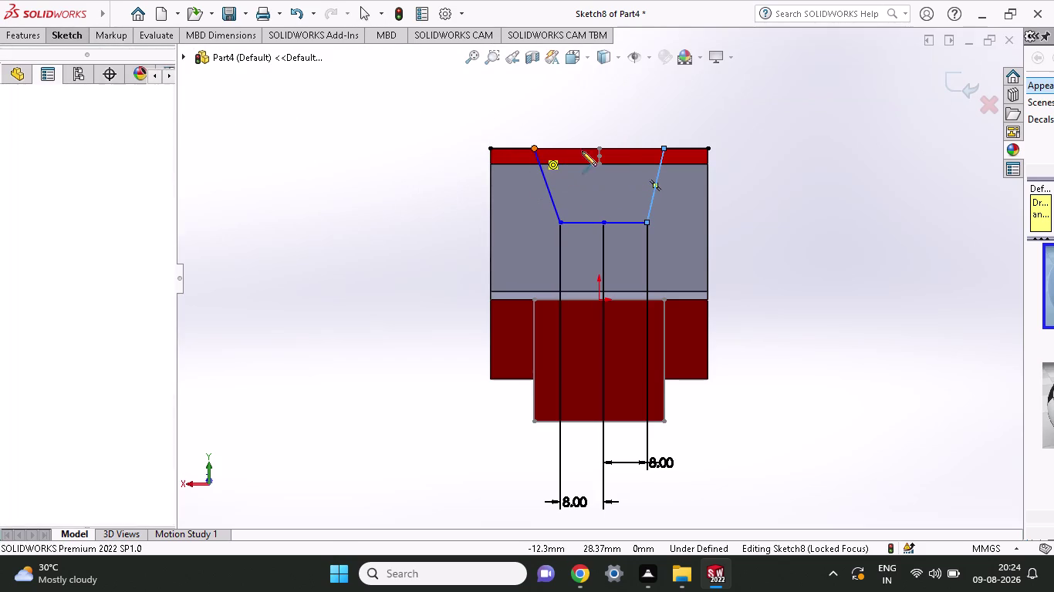
click(664, 148)
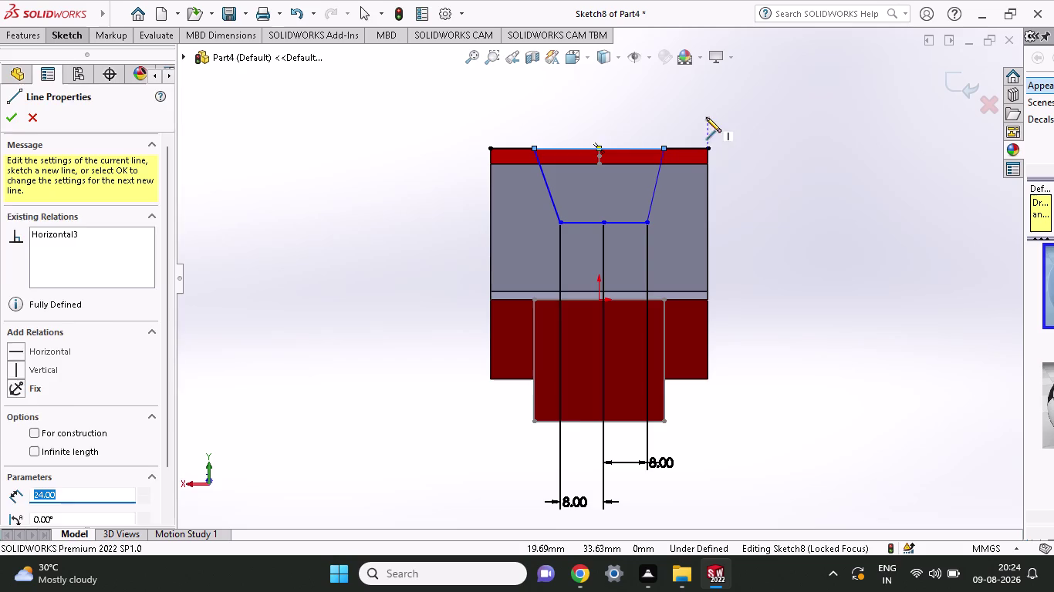
key(Escape)
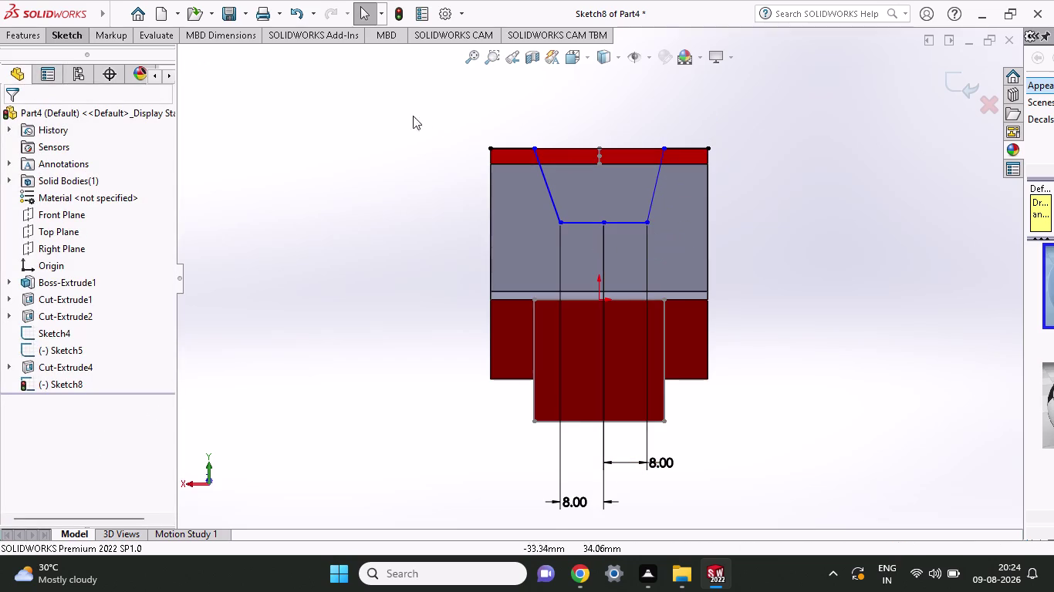
Dimension the top line's width between its end points, then undo the dimension.
click(64, 34)
click(72, 53)
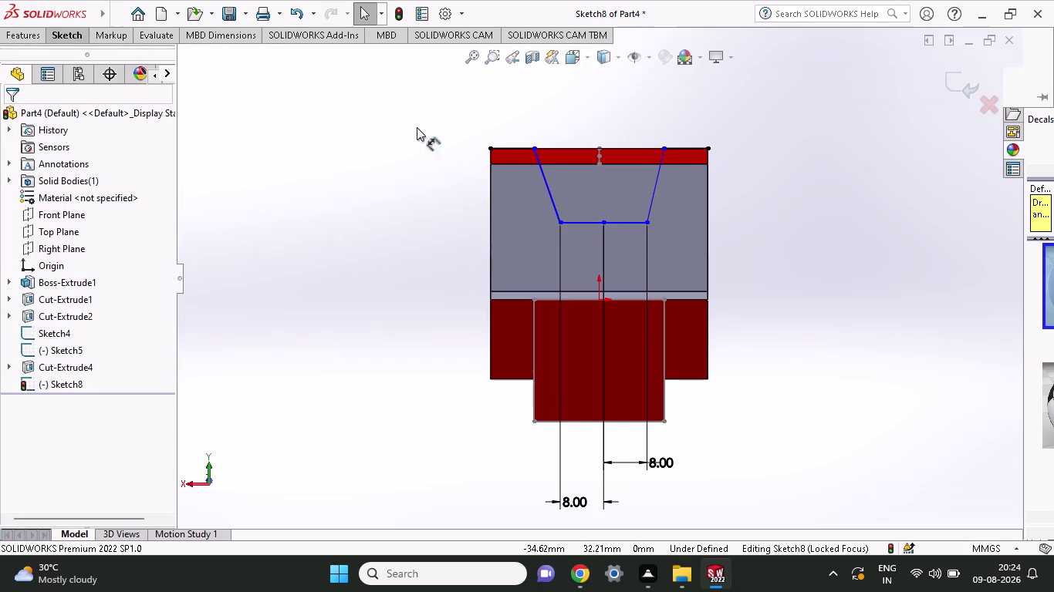
click(536, 148)
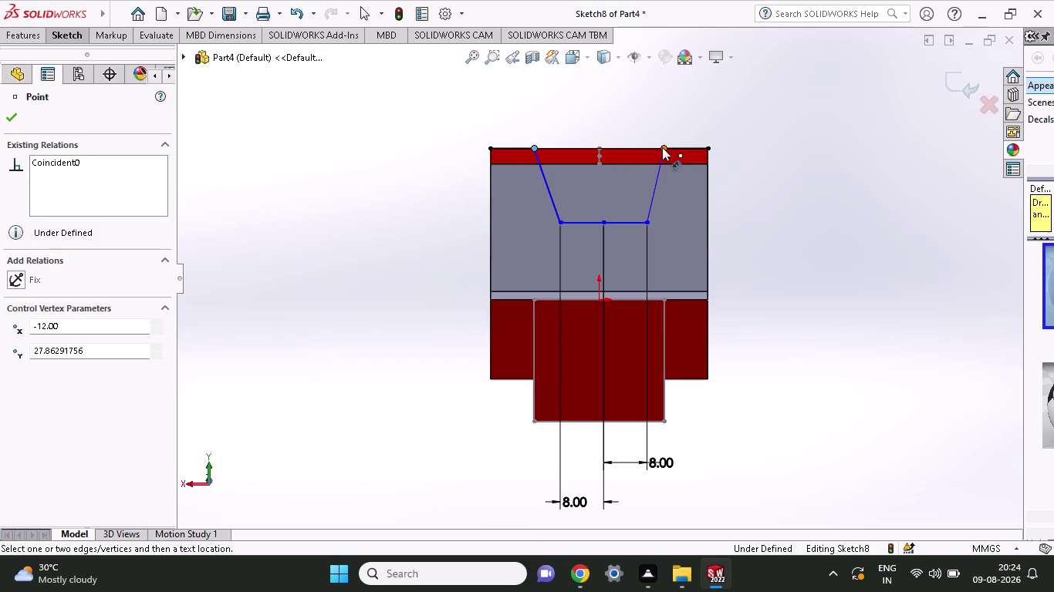
click(662, 147)
click(665, 113)
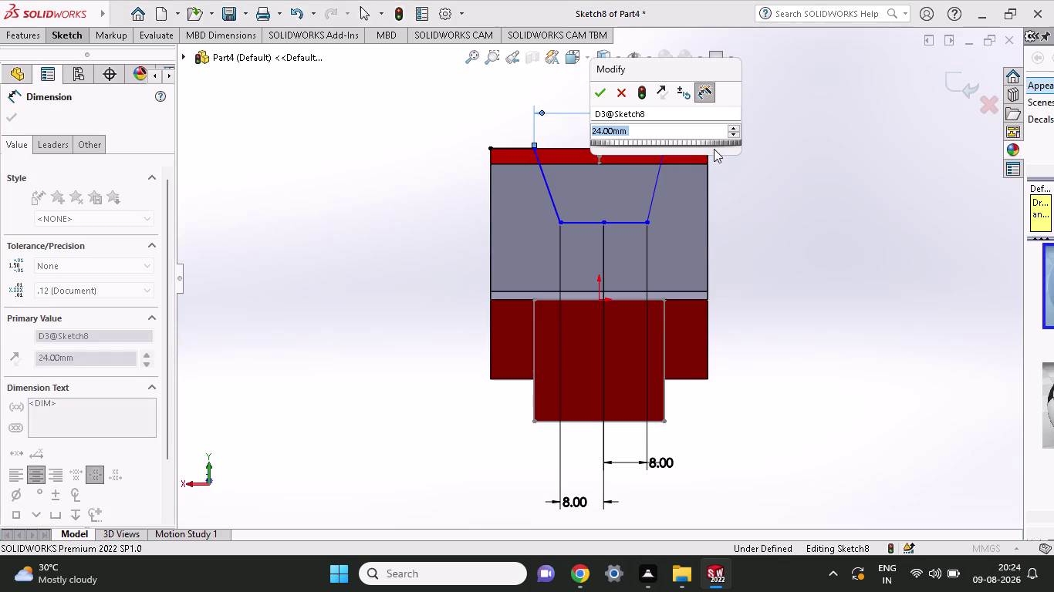
text(28)
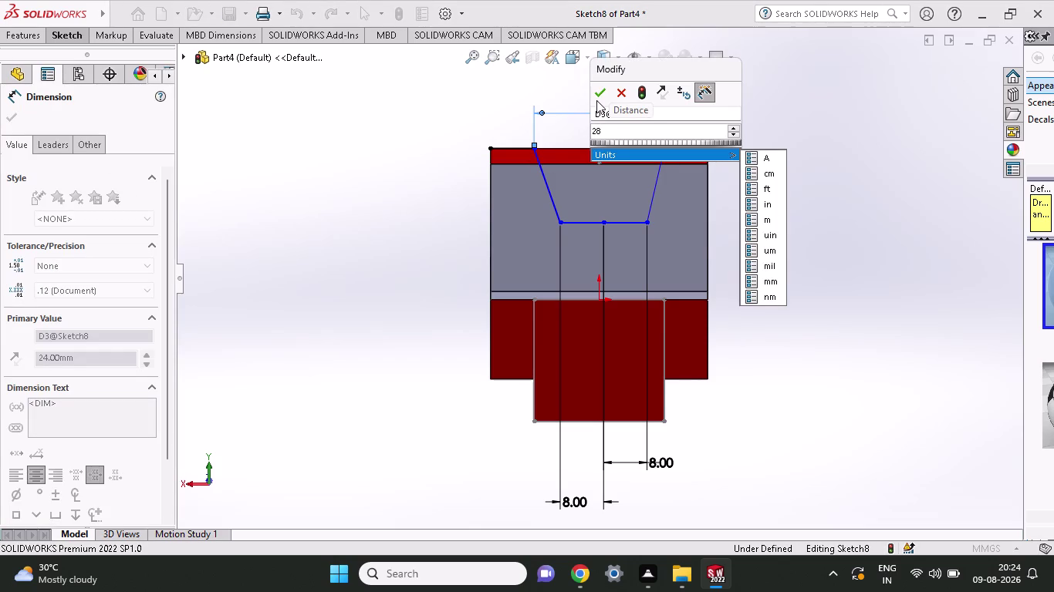
click(598, 98)
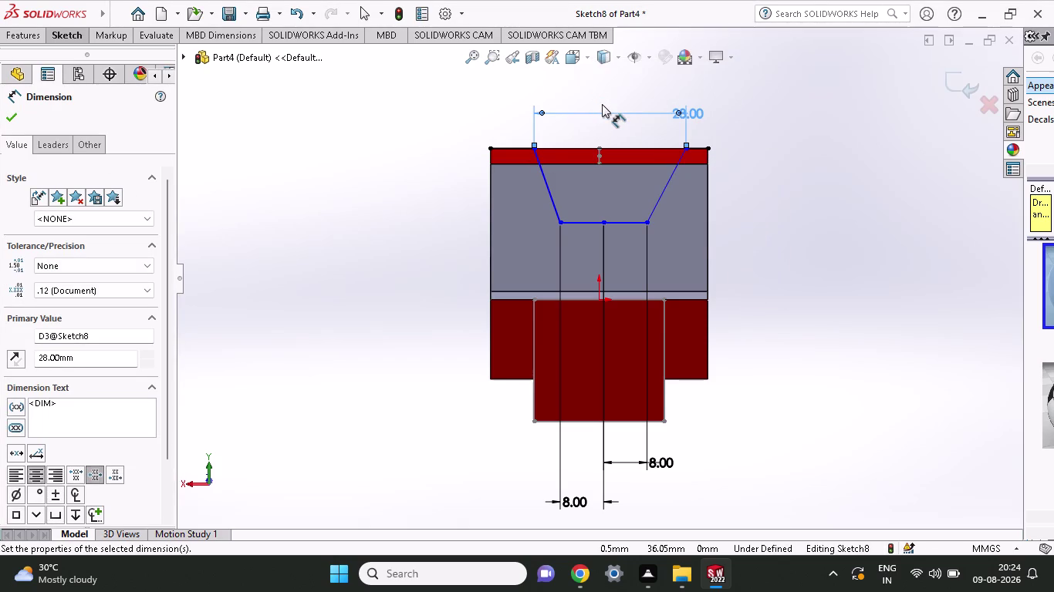
key(ctrl+z)
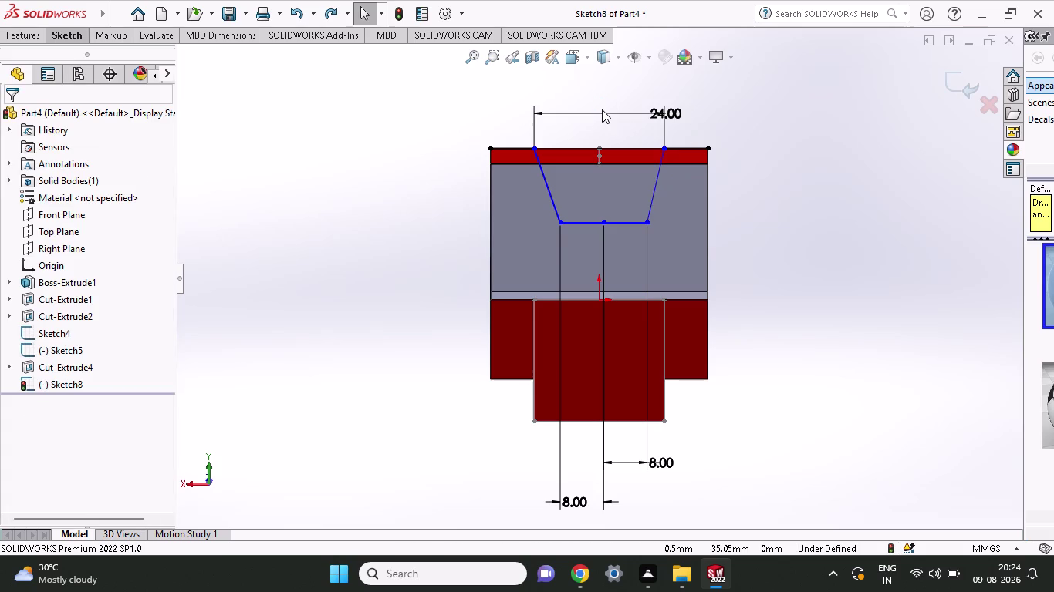
key(ctrl+z)
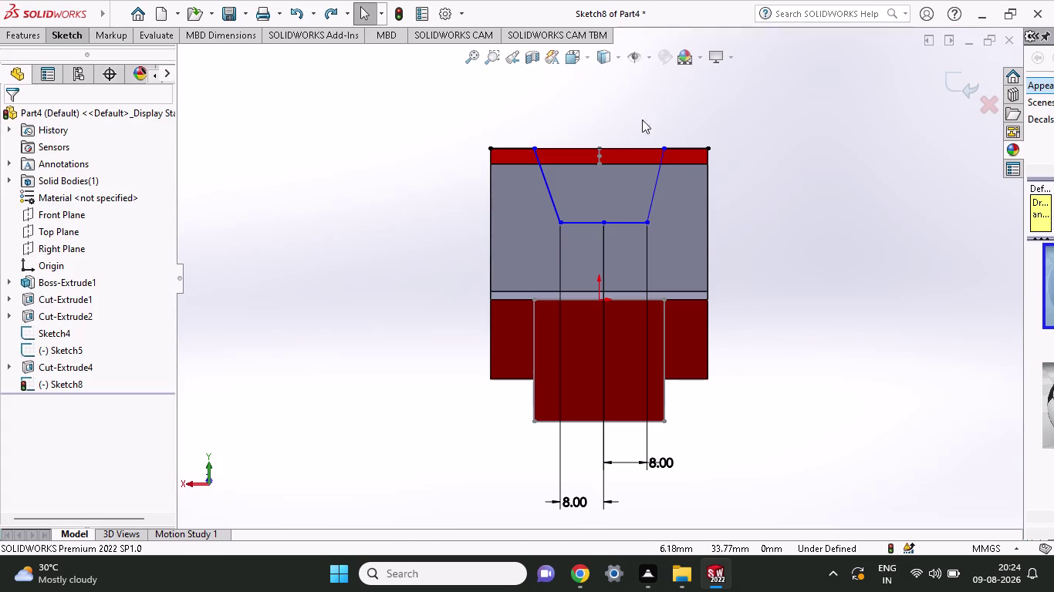
Start a line on the top edge, cancel it, and pick other sketch tools.
click(51, 35)
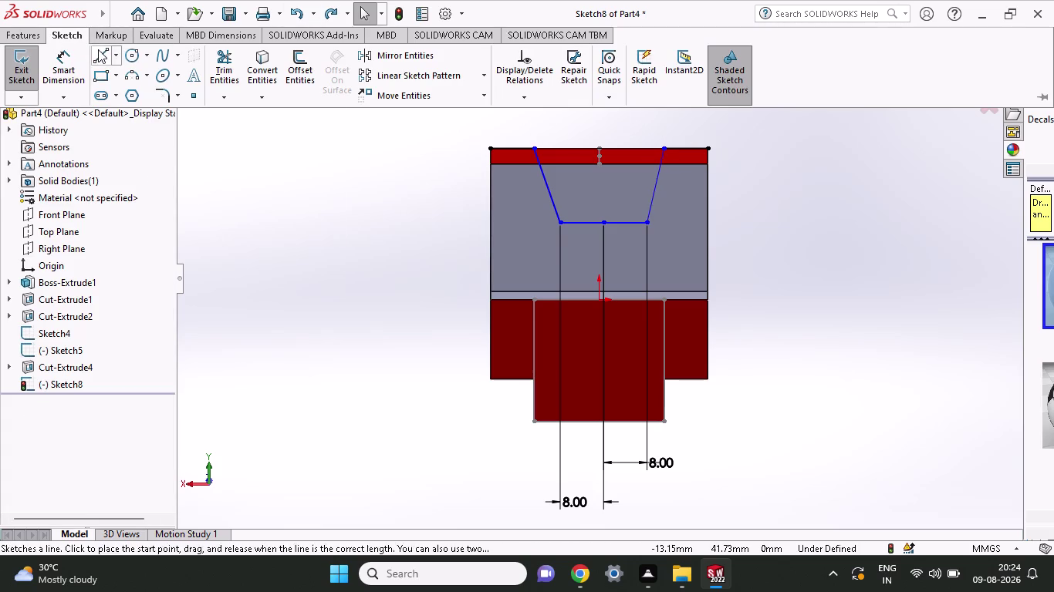
click(87, 50)
click(600, 148)
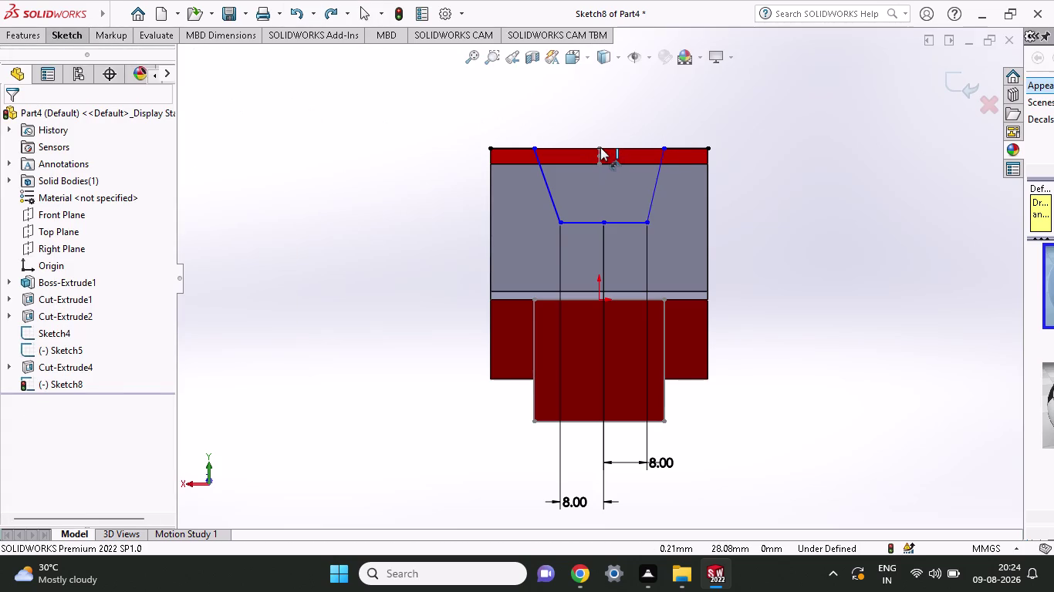
key(Escape)
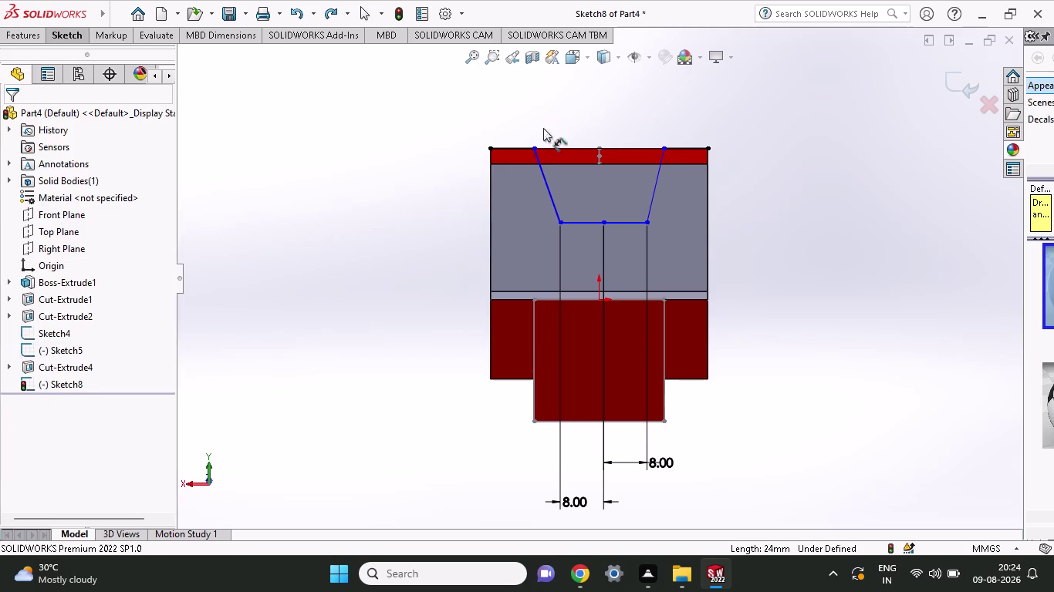
click(81, 38)
click(64, 62)
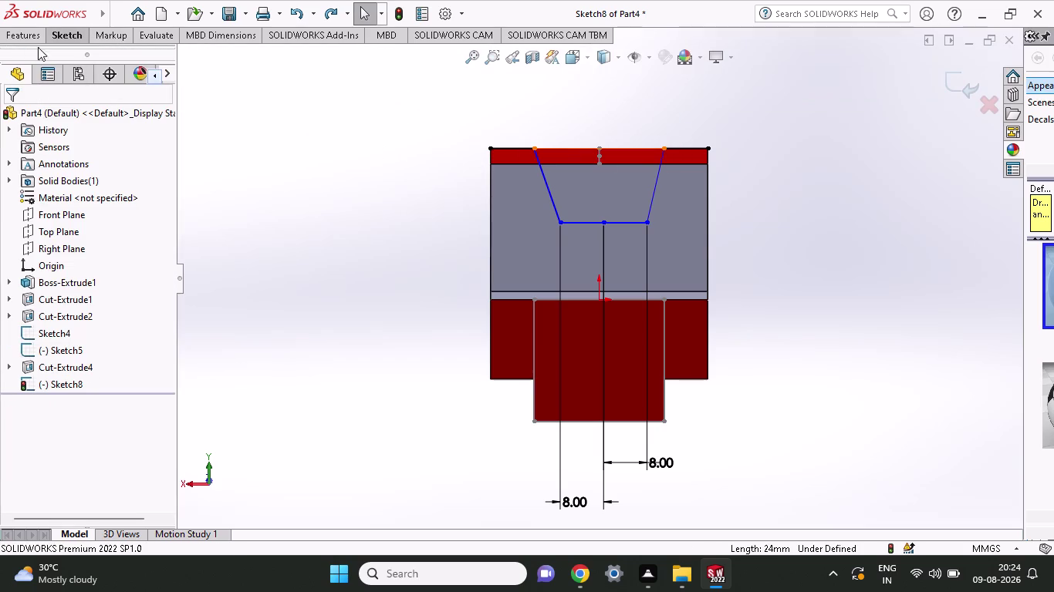
click(68, 35)
click(40, 63)
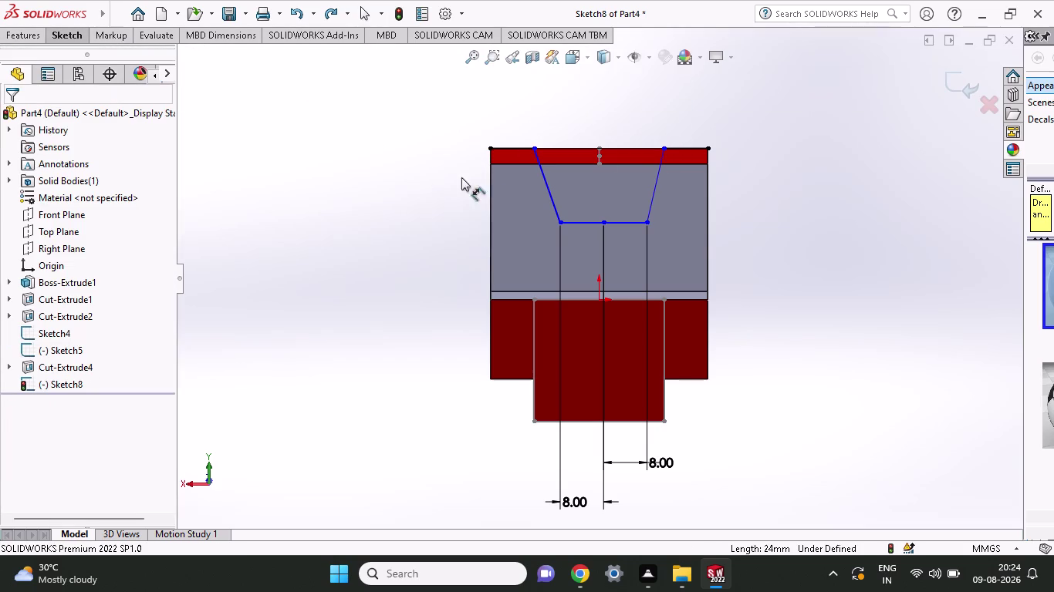
Add a 19 mm half-width dimension to the top edge, then undo it.
click(597, 145)
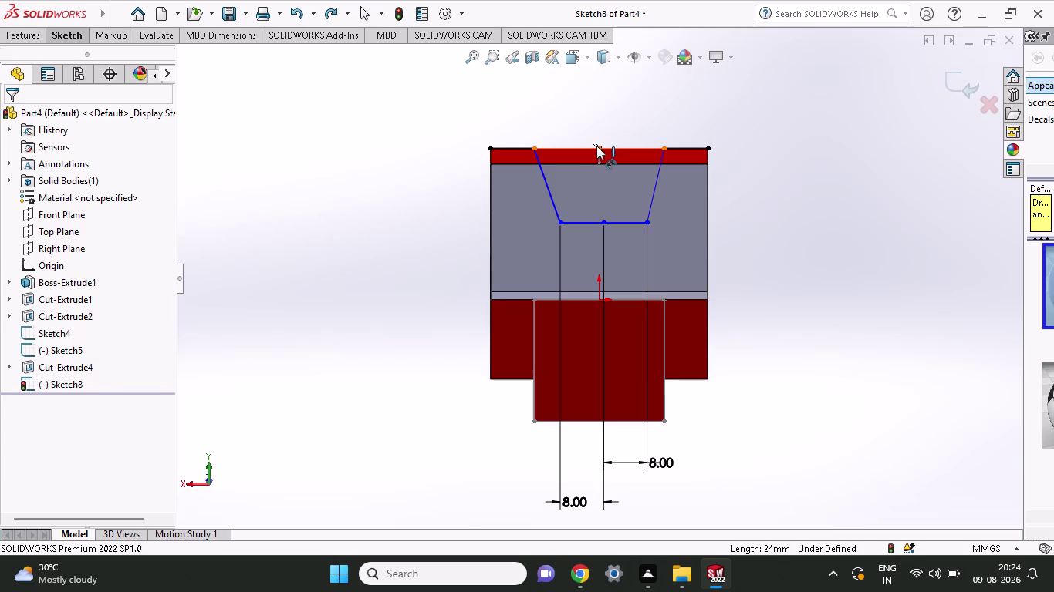
click(662, 147)
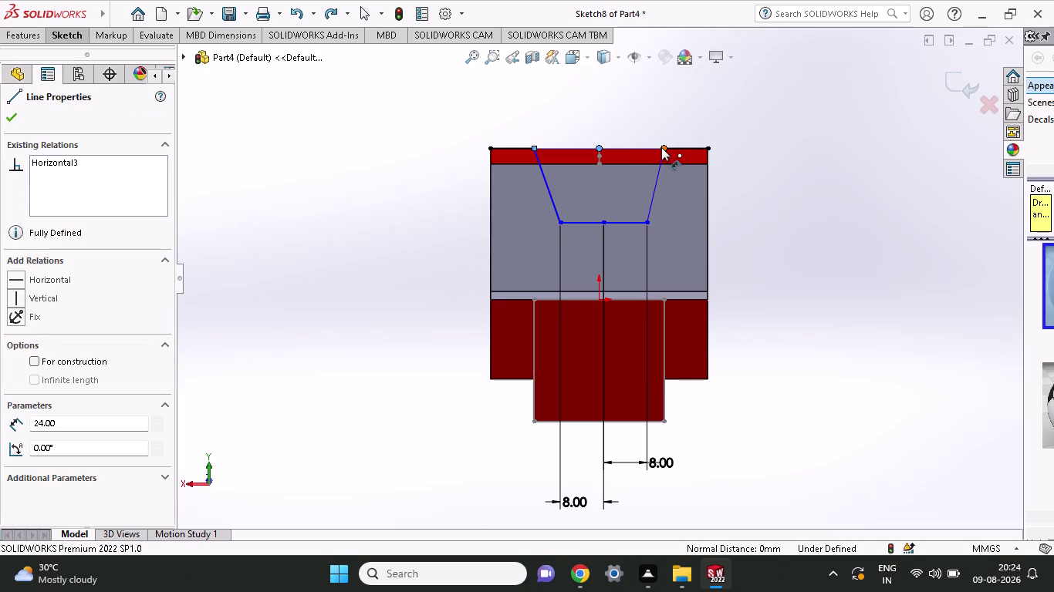
click(661, 115)
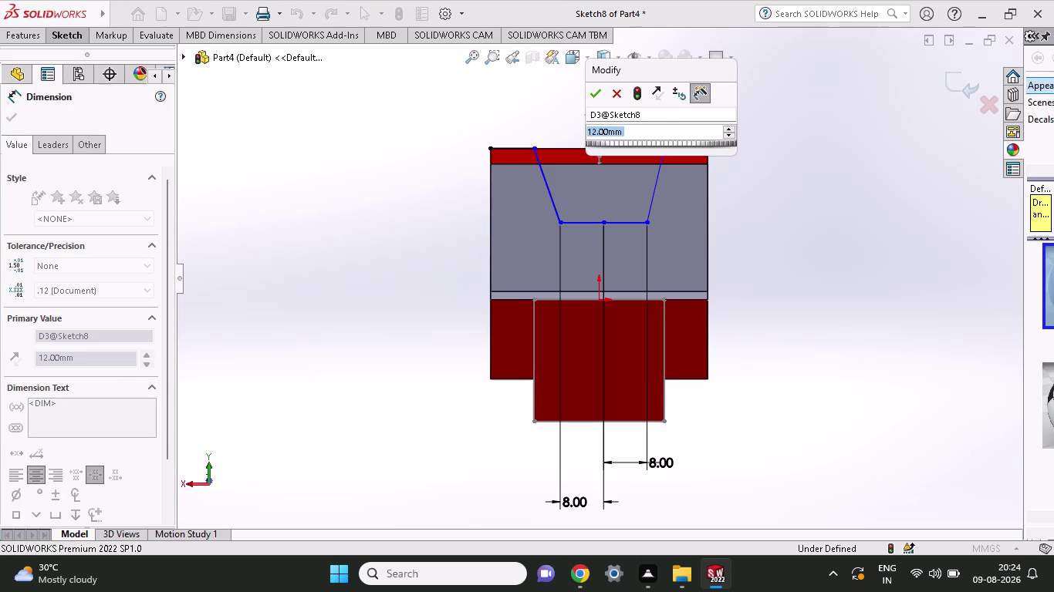
text(19)
key(Return)
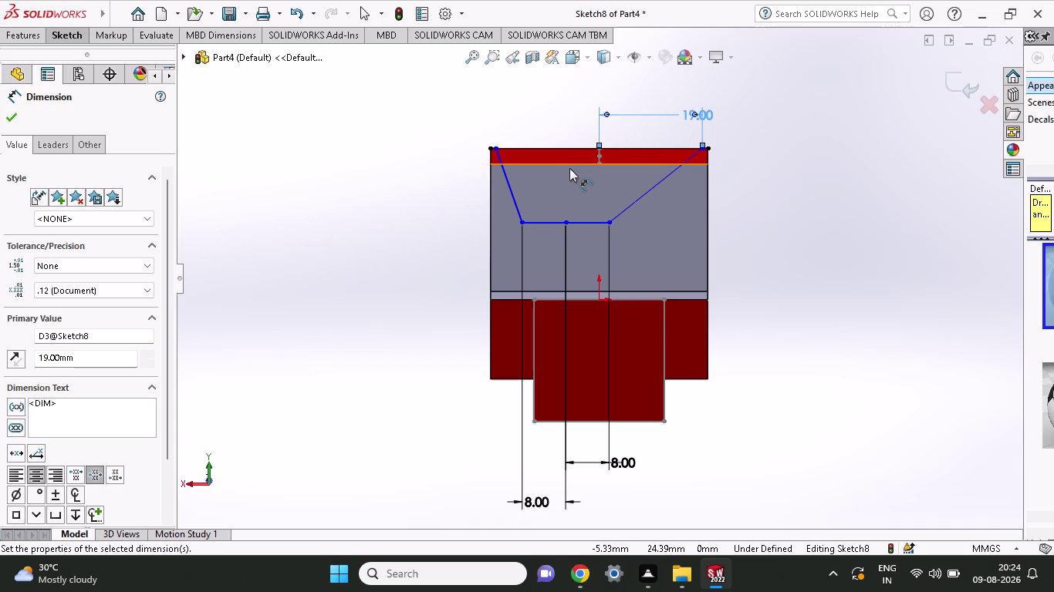
key(ctrl+z)
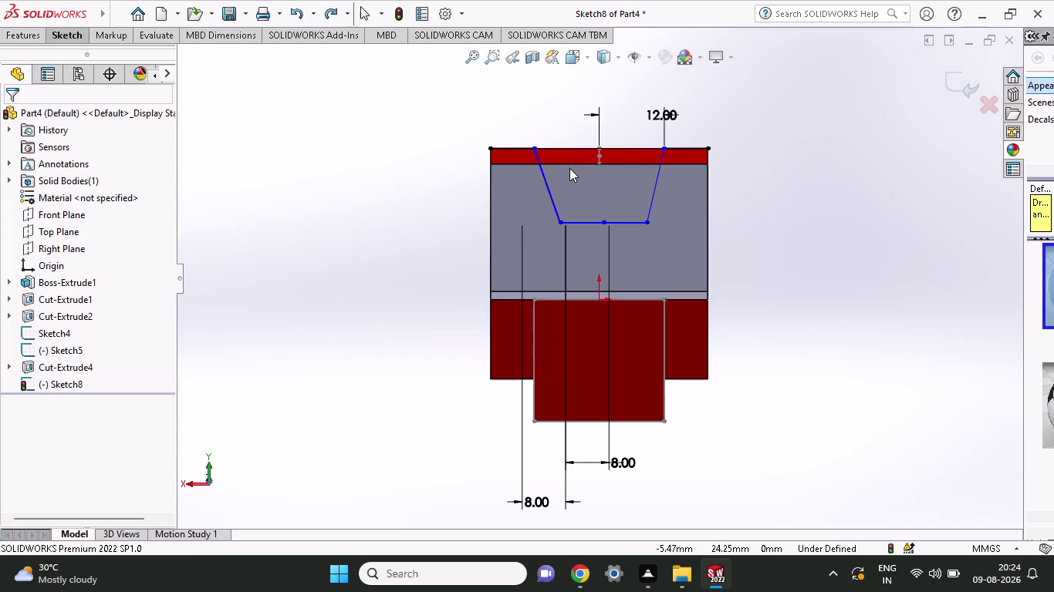
key(ctrl+z)
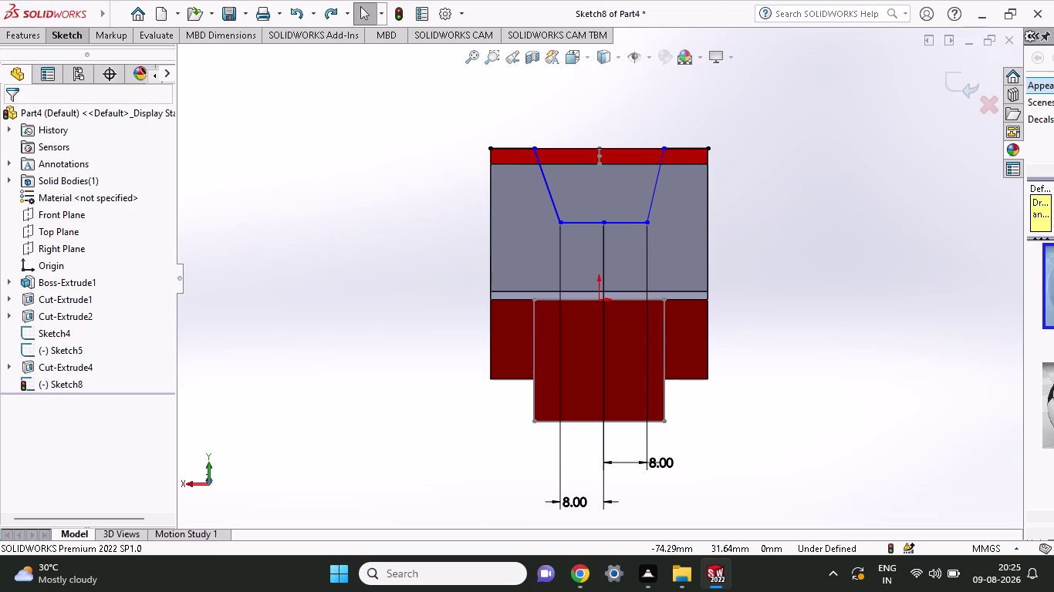
Draw a closing line across the top of the tapered sketch.
click(13, 38)
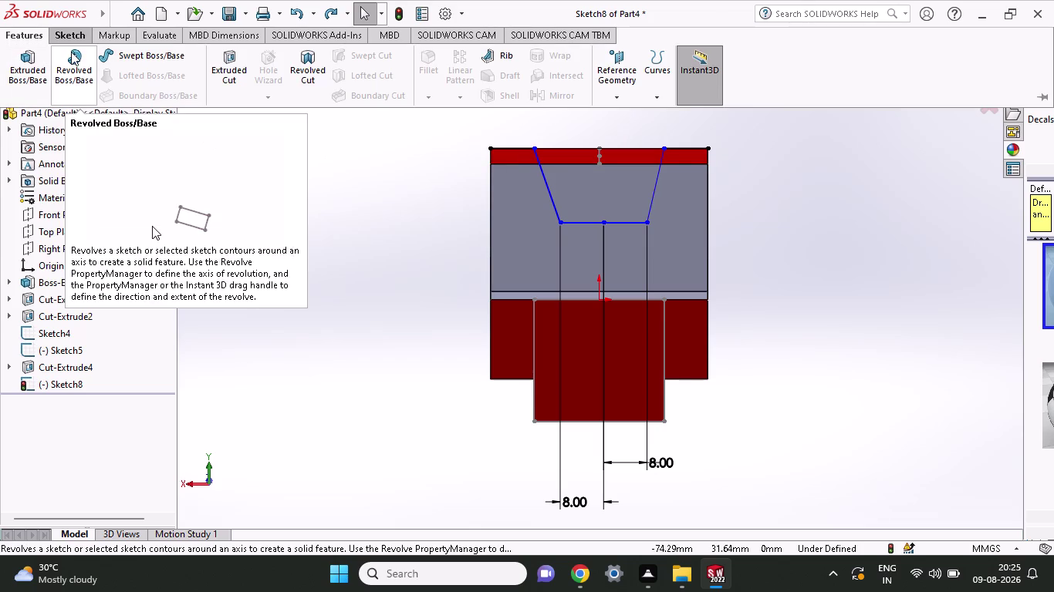
click(67, 36)
click(98, 55)
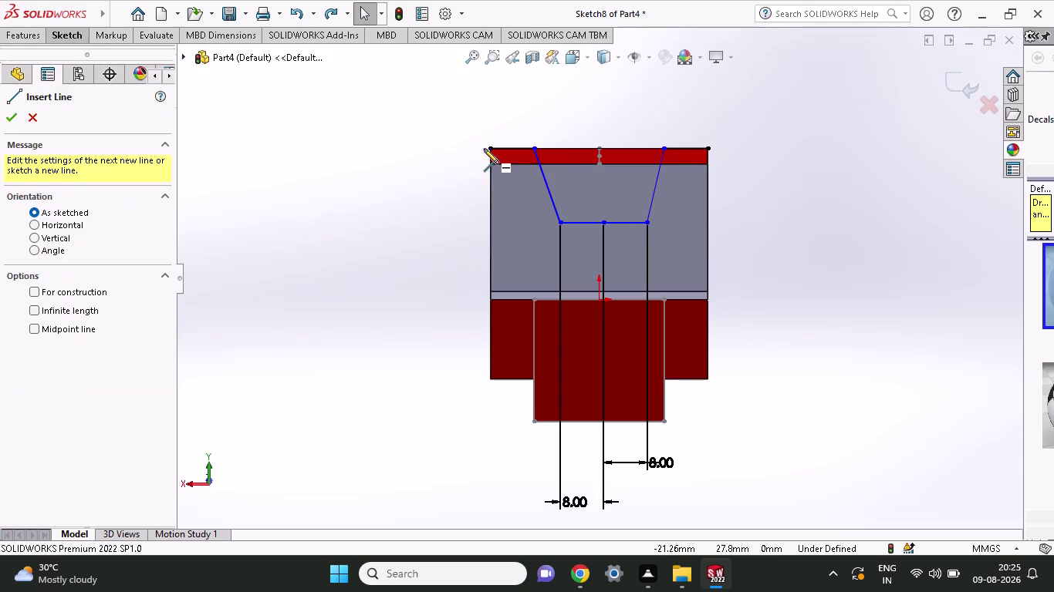
click(535, 147)
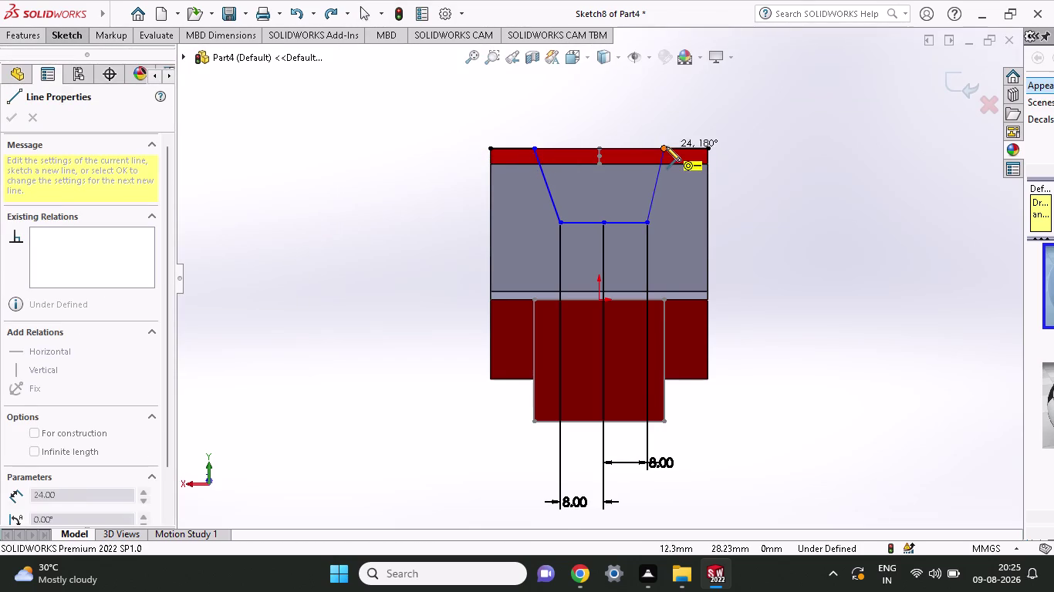
click(666, 147)
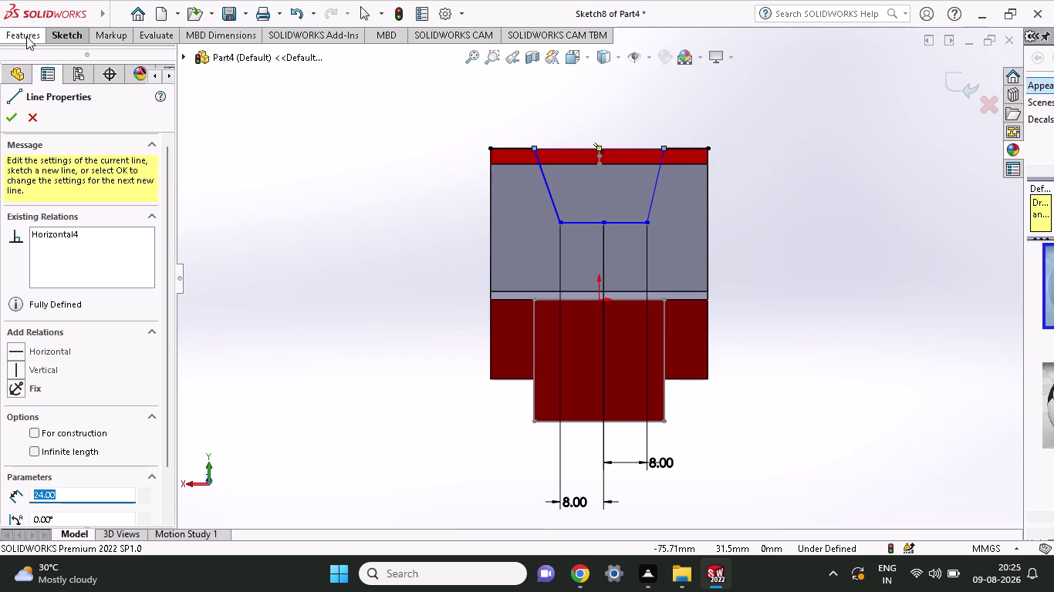
Extrude-cut the trapezoid Mid Plane, 92 mm, through the block.
click(26, 36)
click(228, 71)
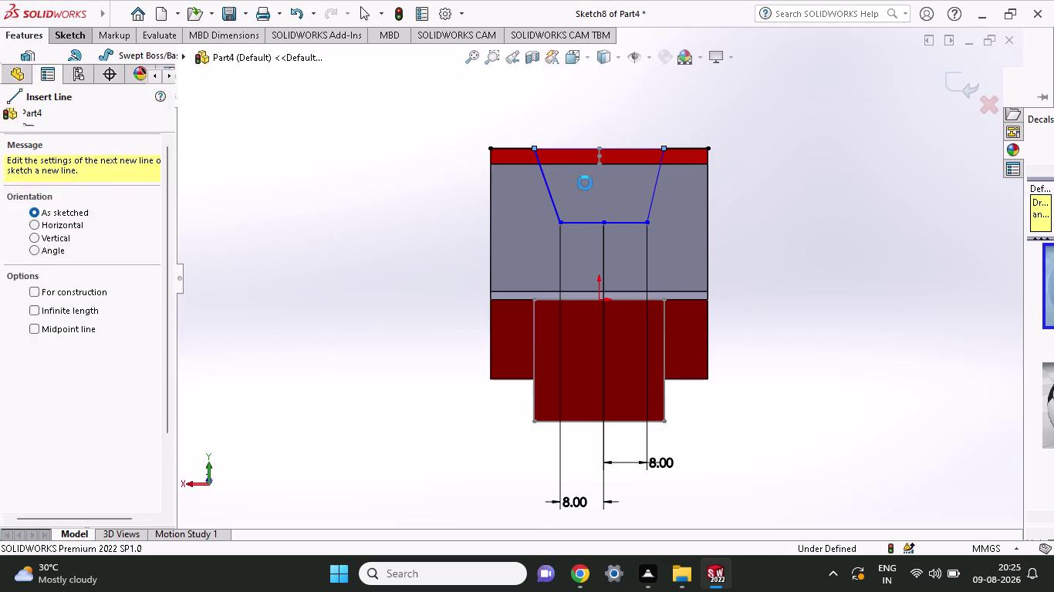
click(618, 204)
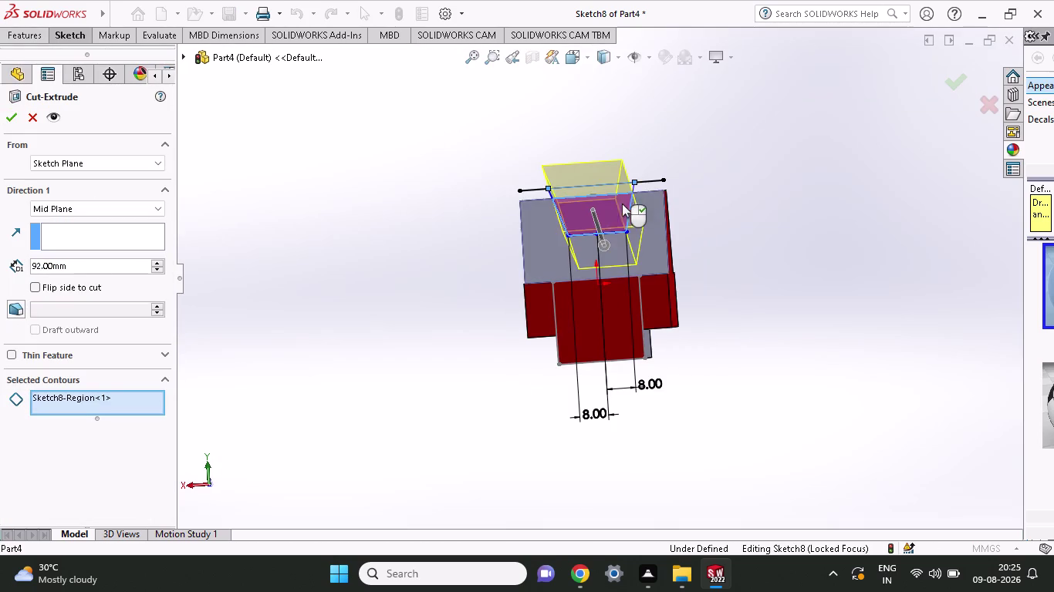
middle_click(757, 193)
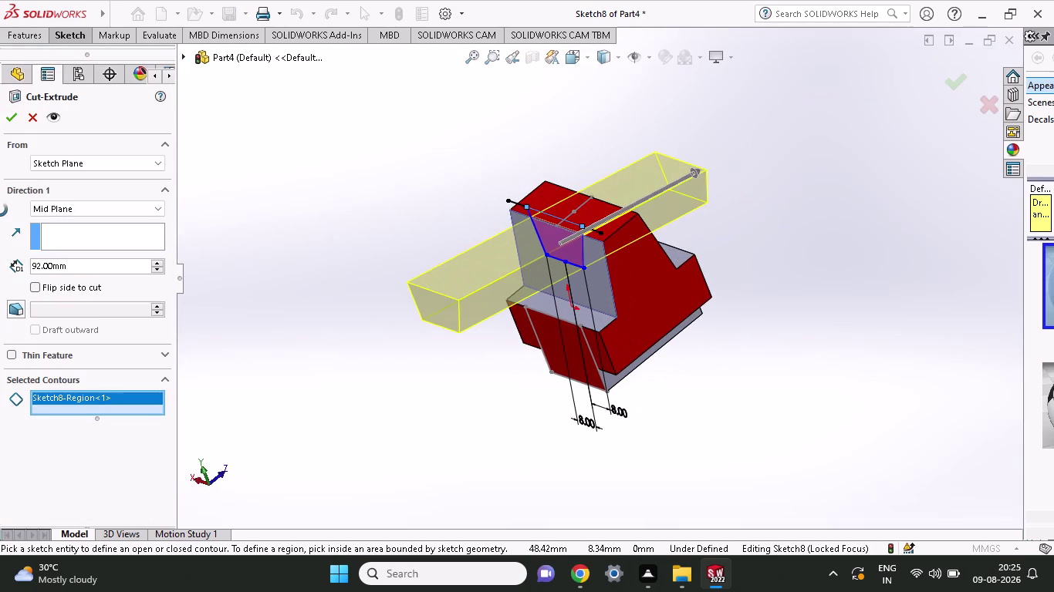
click(11, 120)
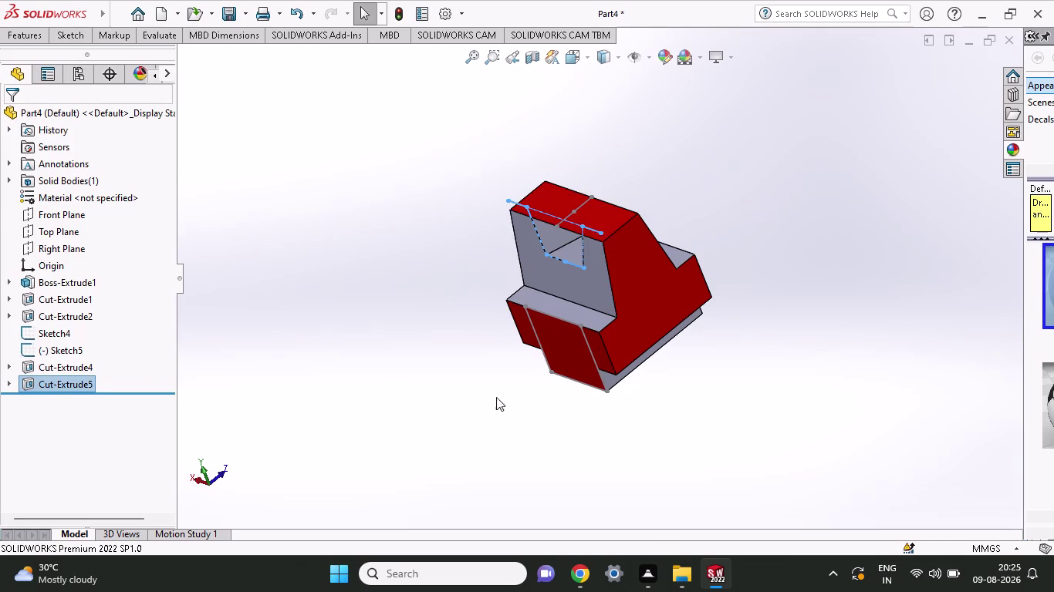
Orbit to the block's front face and start Sketch9 on it.
middle_drag(687, 487, 763, 377)
click(733, 386)
middle_drag(732, 386, 710, 417)
scroll(up, 3)
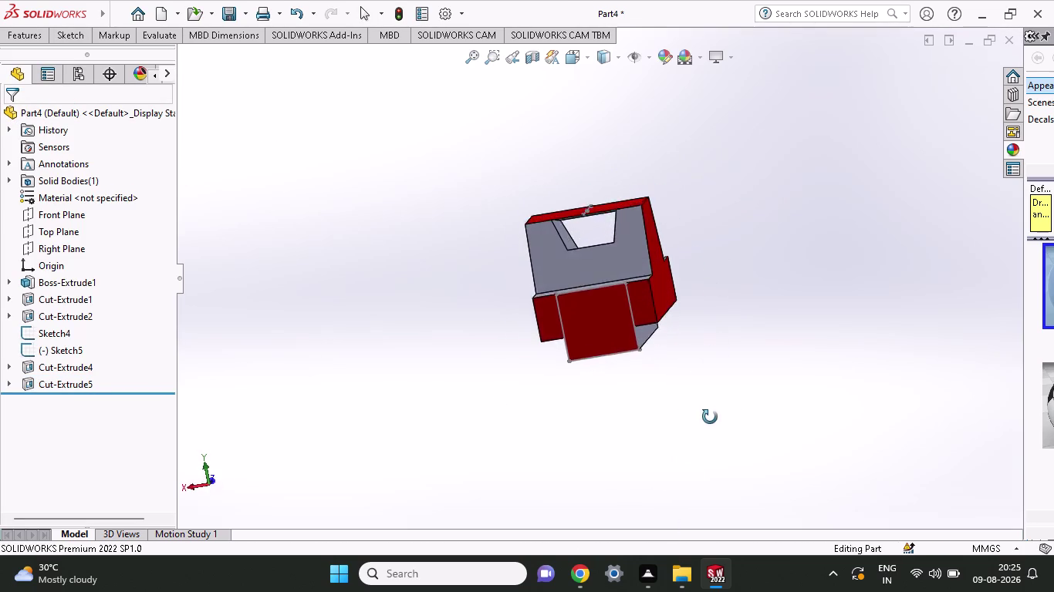
middle_drag(710, 417, 772, 374)
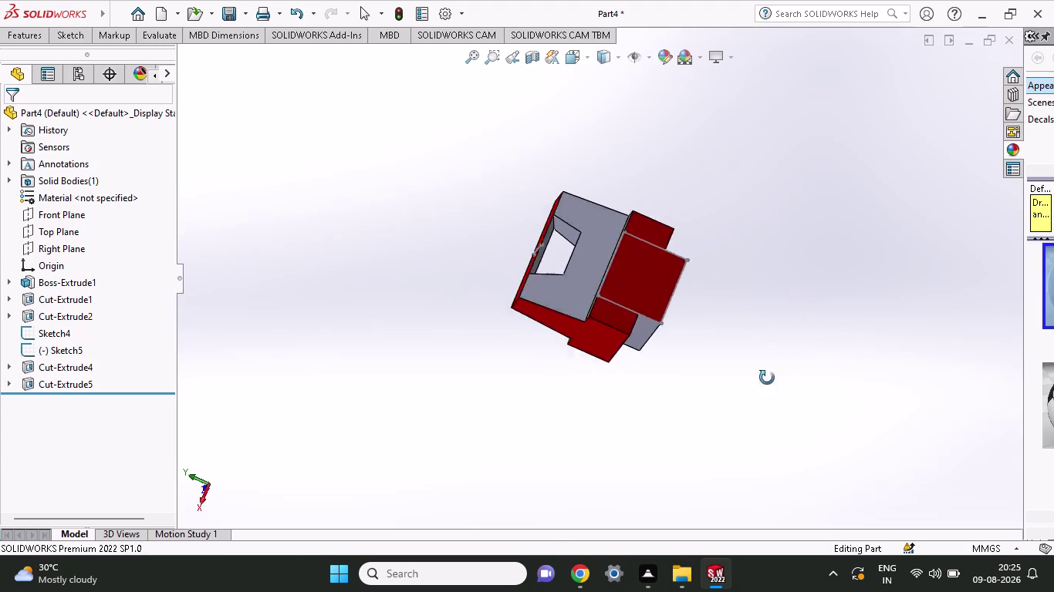
middle_drag(771, 374, 749, 398)
middle_drag(655, 149, 678, 167)
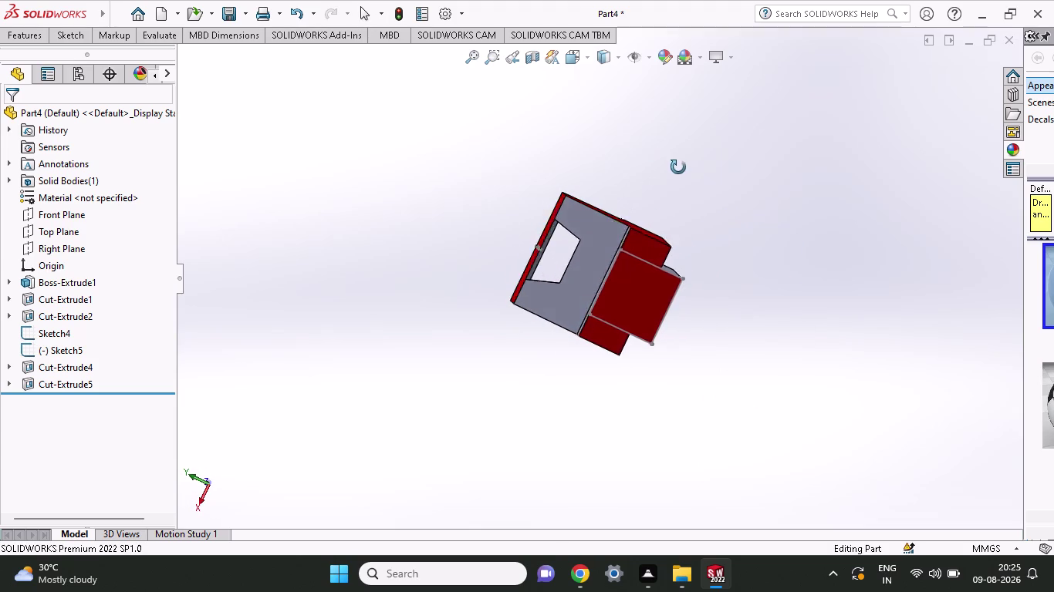
middle_drag(678, 167, 697, 180)
click(596, 236)
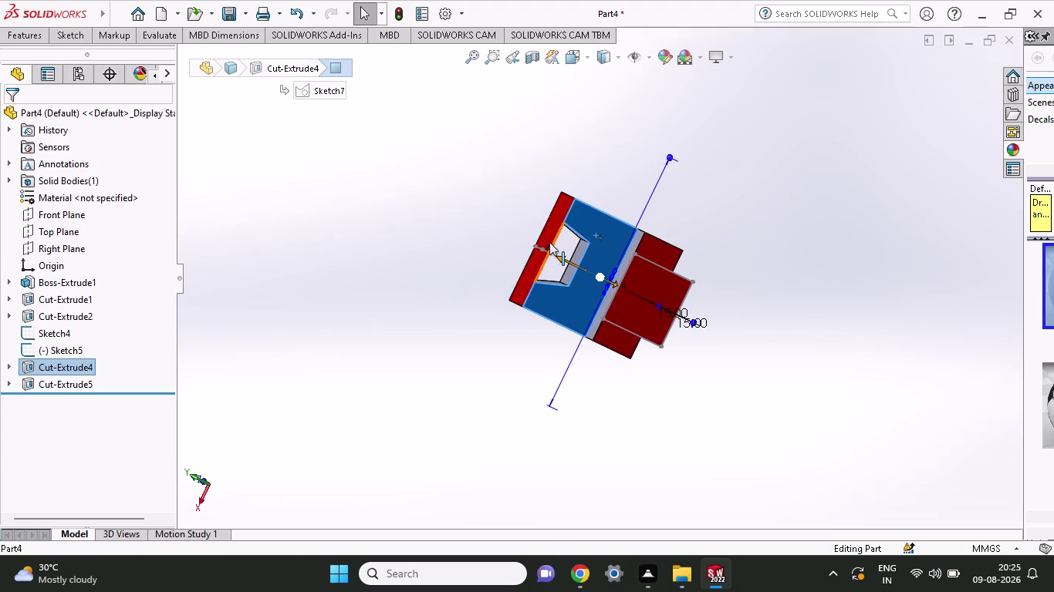
right_click(608, 226)
click(644, 207)
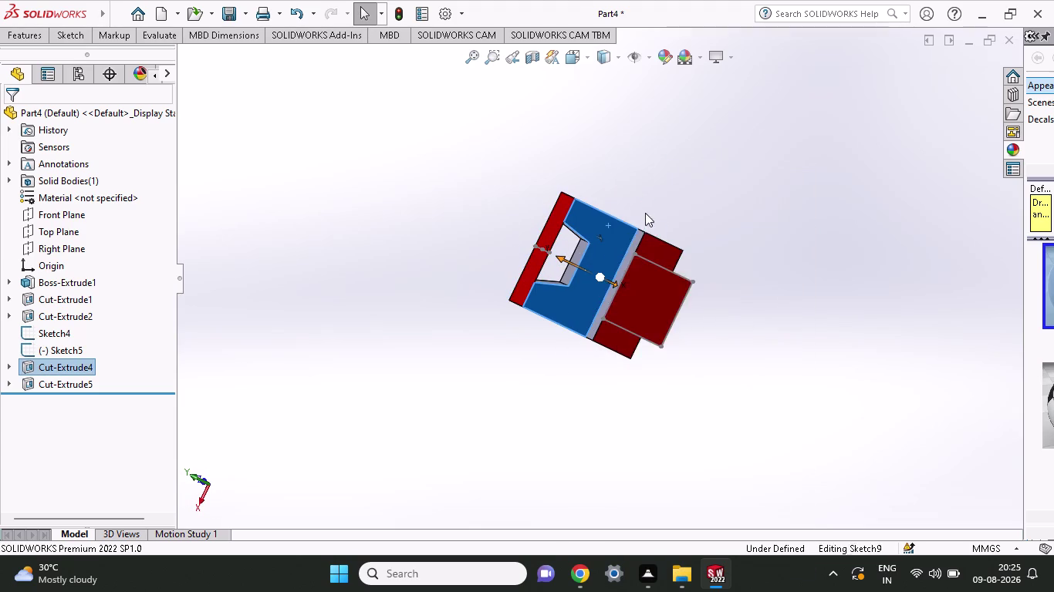
scroll(up, 3)
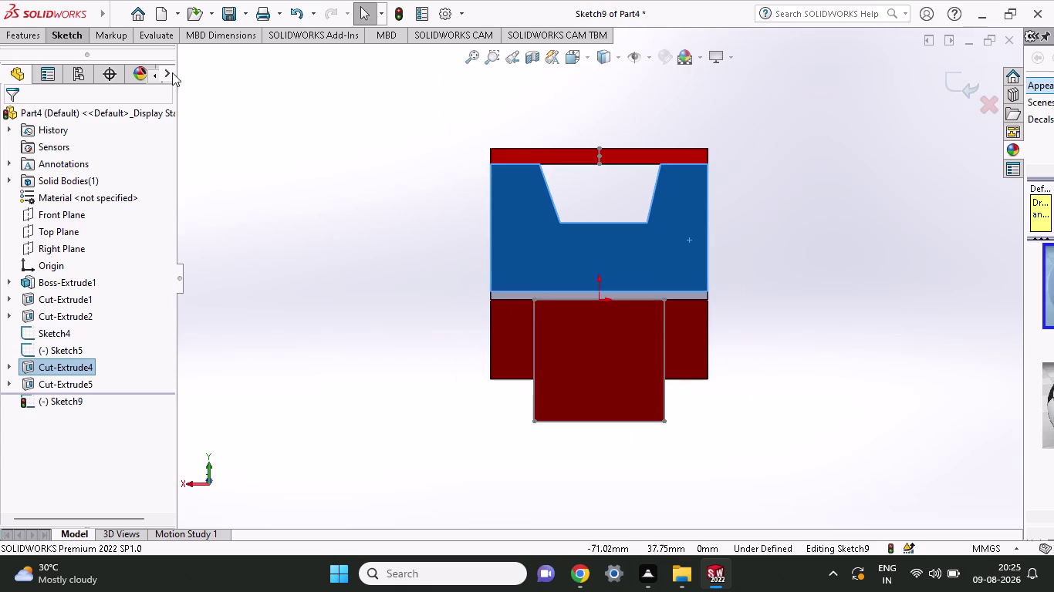
Sketch a rectangle over the top bar above the slot opening.
click(67, 38)
click(105, 77)
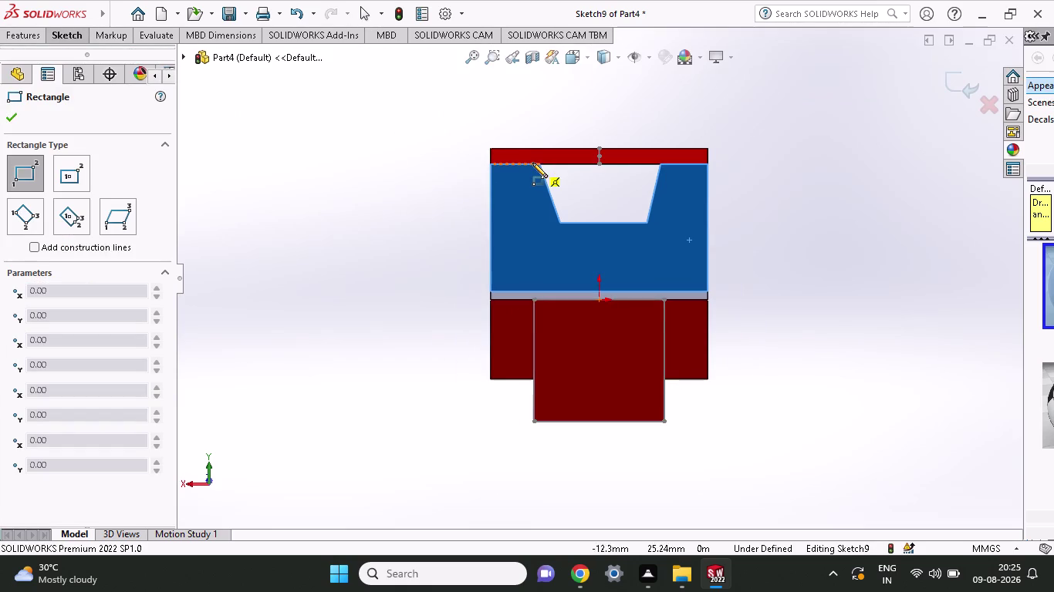
click(542, 166)
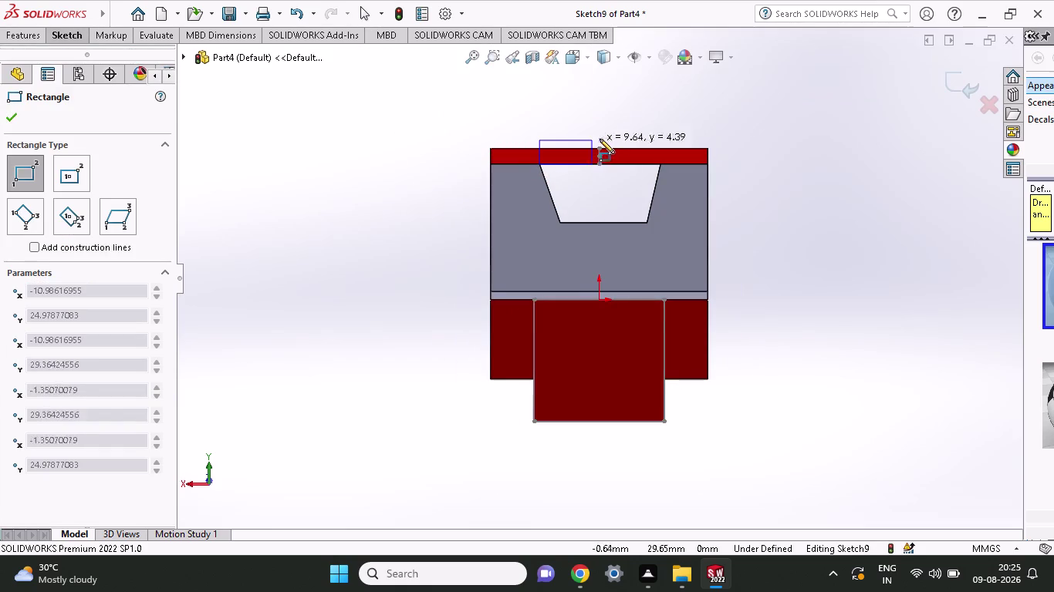
click(662, 139)
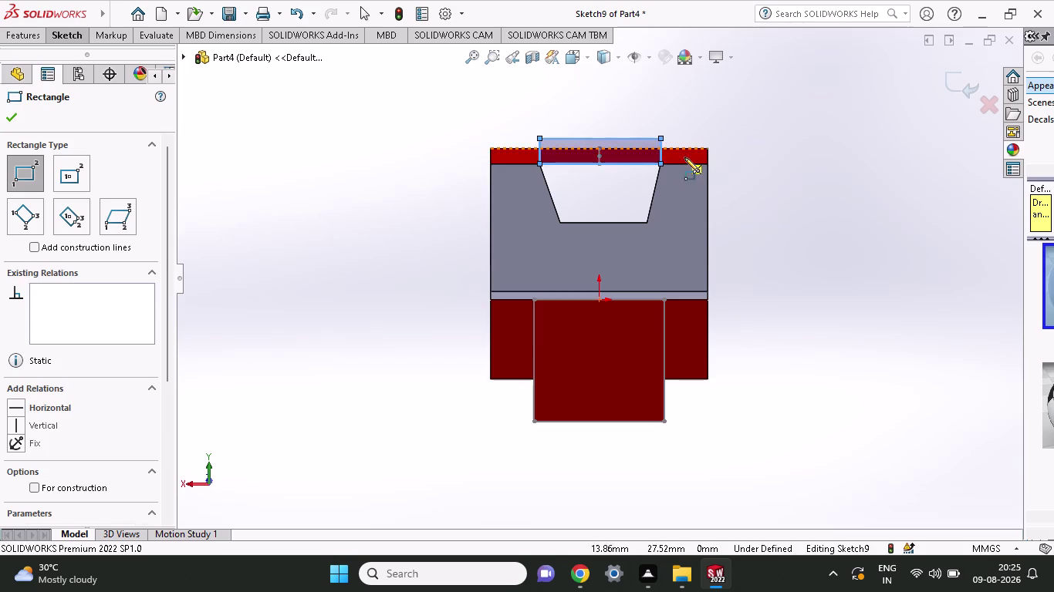
Cut the rectangle 92 mm mid-plane as Cut-Extrude6 and inspect the slot.
click(35, 38)
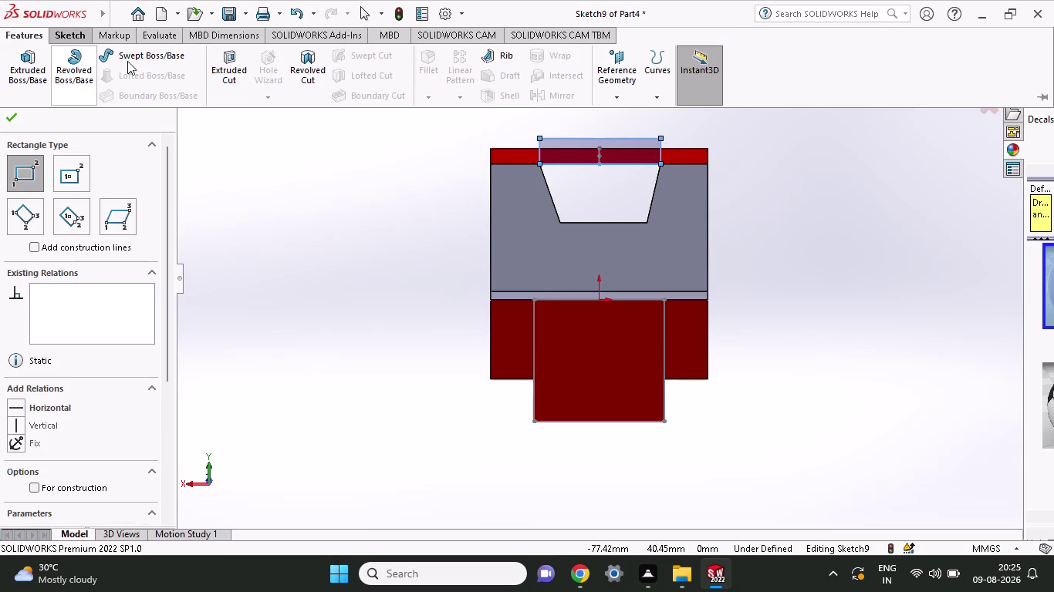
click(222, 64)
middle_drag(339, 207, 338, 208)
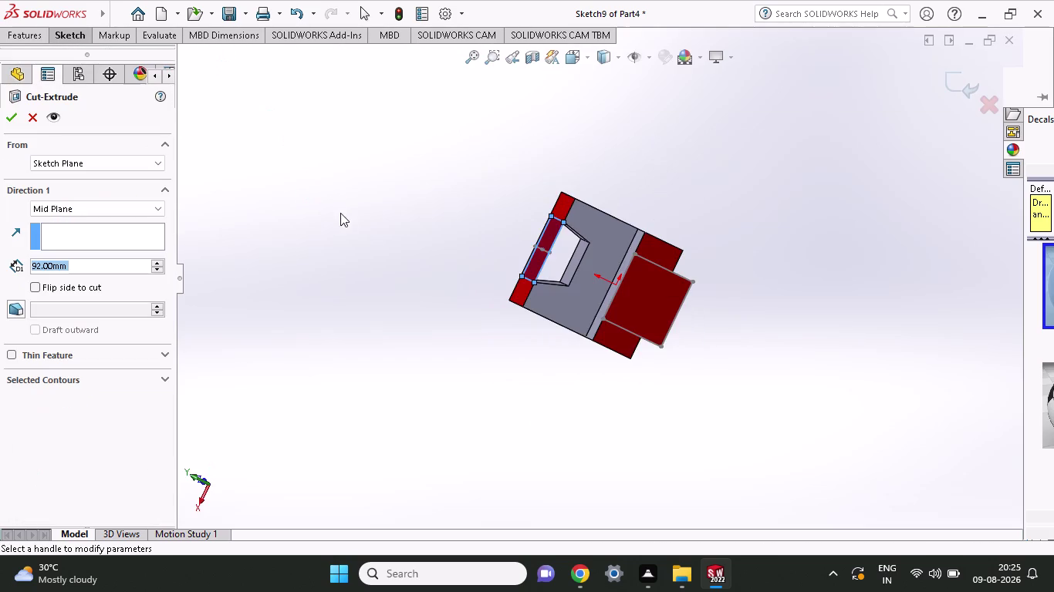
middle_drag(338, 208, 369, 287)
click(8, 118)
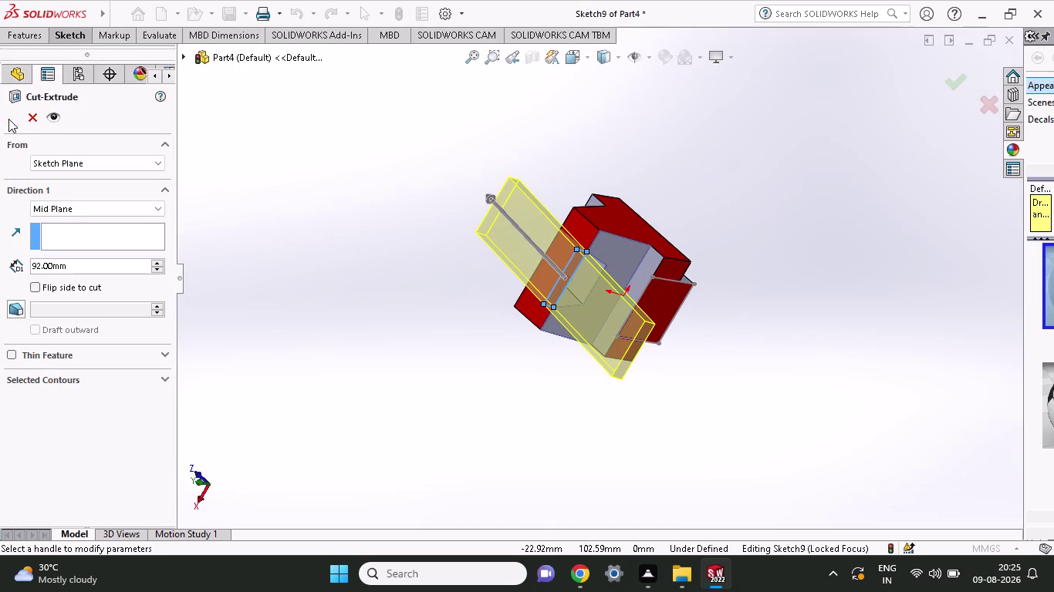
middle_drag(702, 159, 714, 89)
middle_click(733, 216)
click(733, 216)
middle_drag(751, 253, 834, 128)
scroll(up, 3)
middle_drag(712, 318, 757, 300)
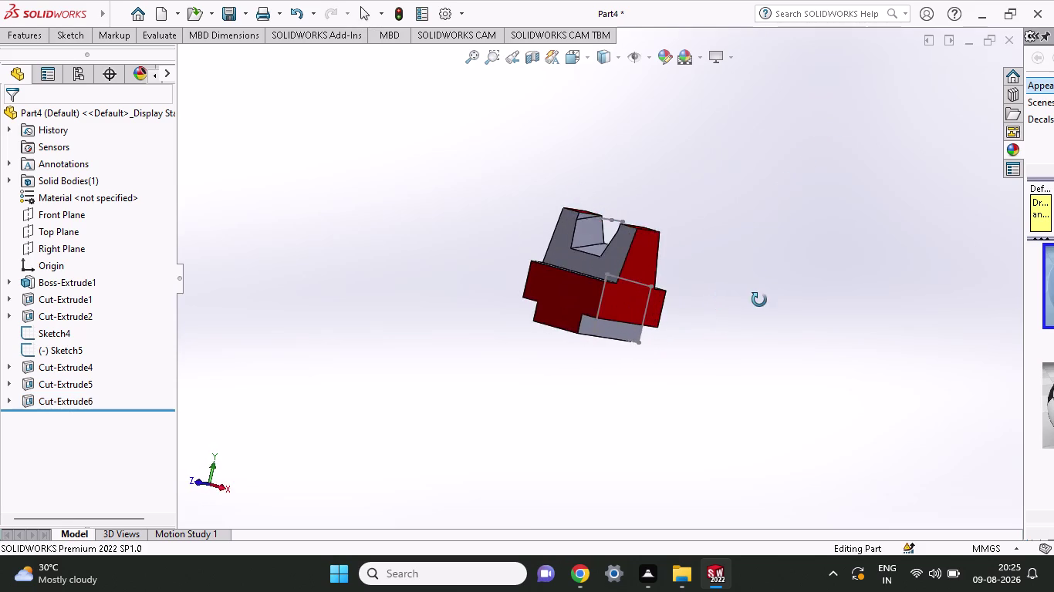
middle_drag(758, 300, 786, 347)
click(659, 377)
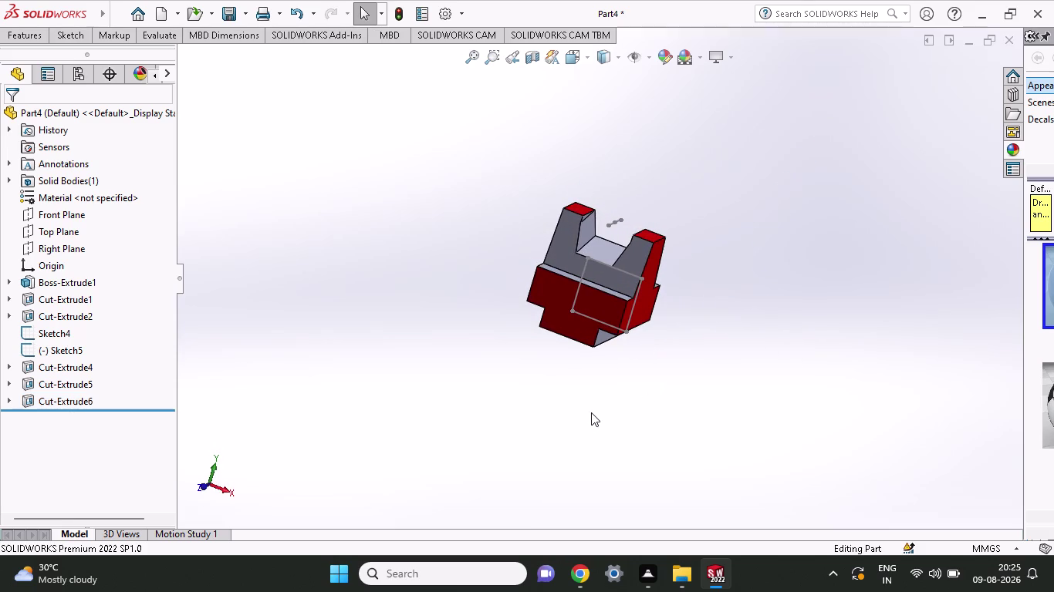
middle_drag(609, 393, 634, 391)
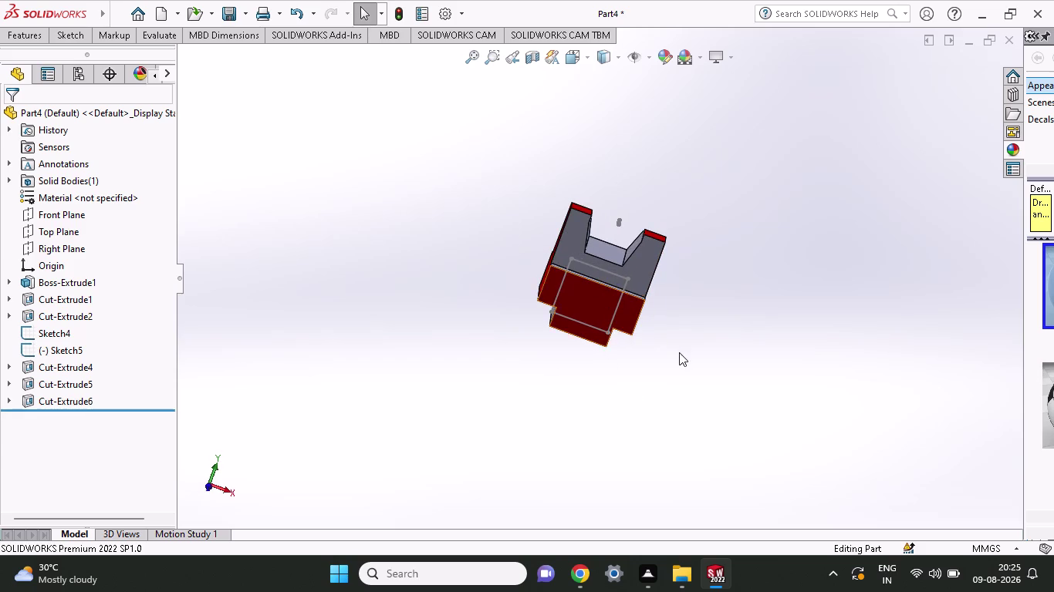
middle_drag(678, 352, 680, 325)
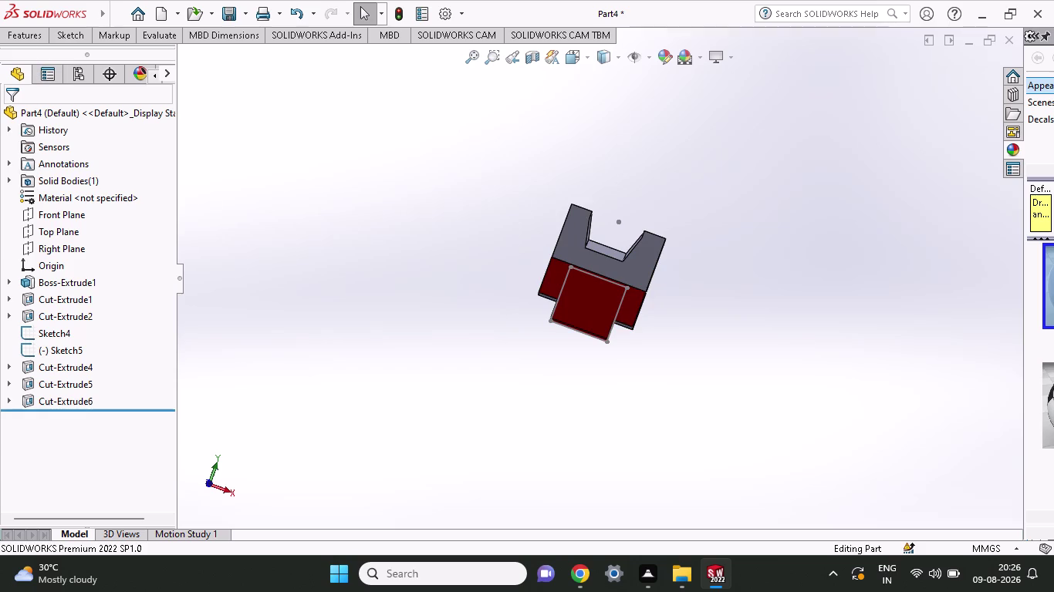
click(33, 34)
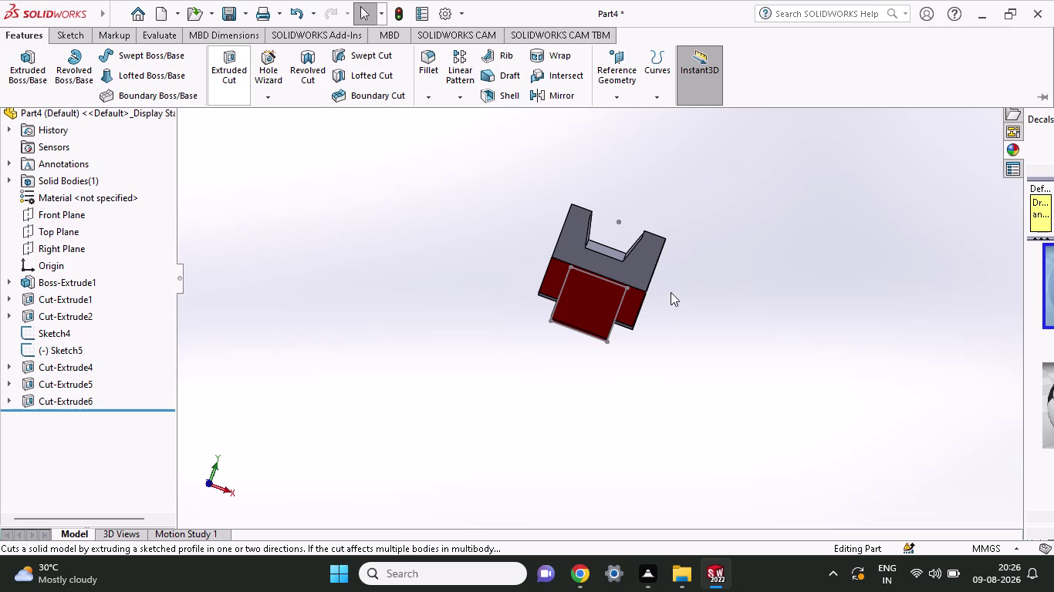
middle_drag(702, 281, 683, 269)
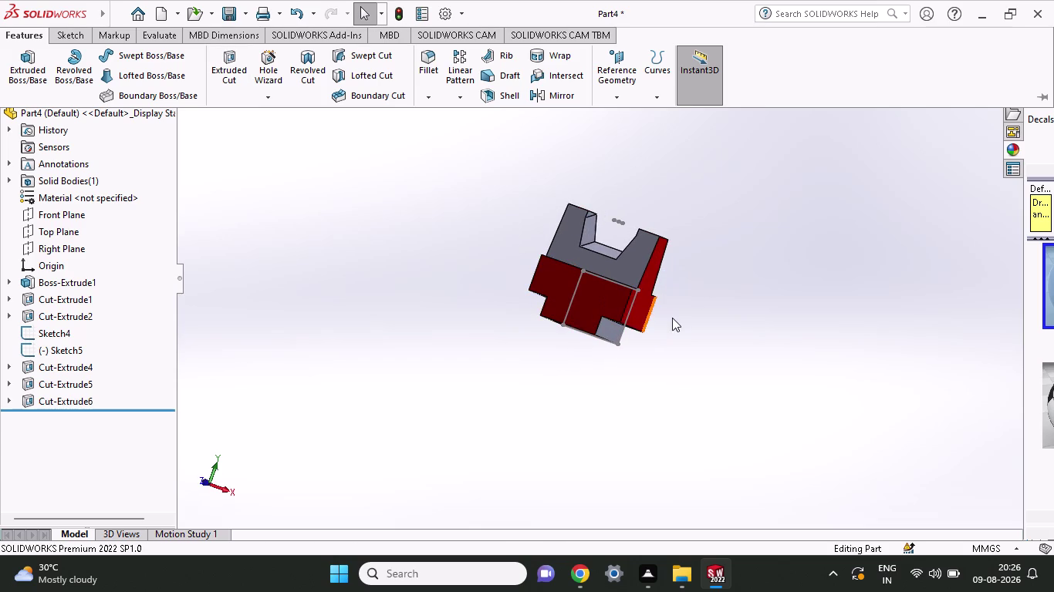
middle_drag(447, 360, 576, 400)
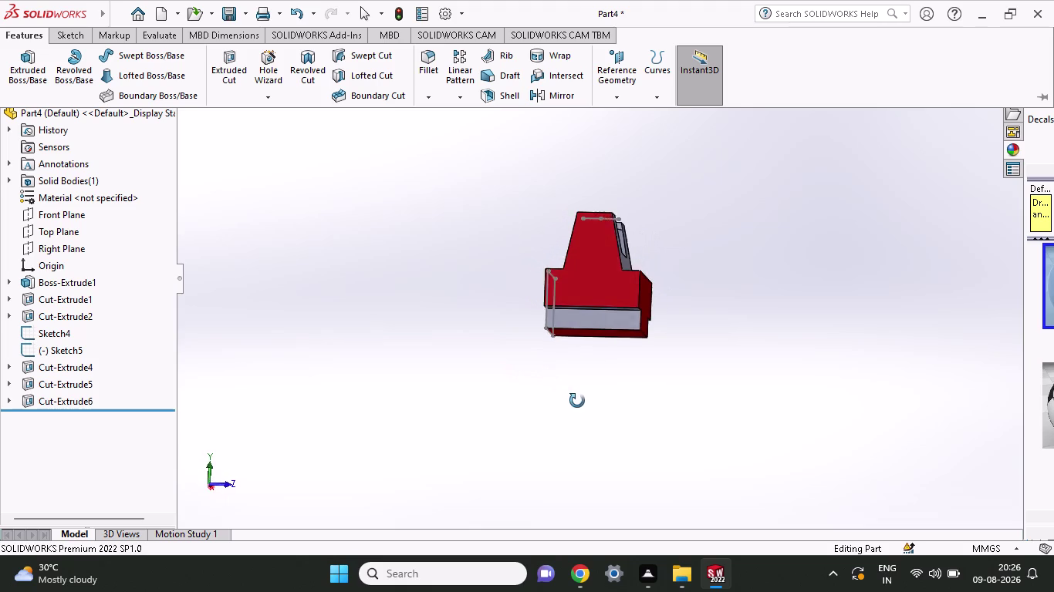
middle_drag(576, 400, 580, 403)
middle_drag(666, 383, 669, 394)
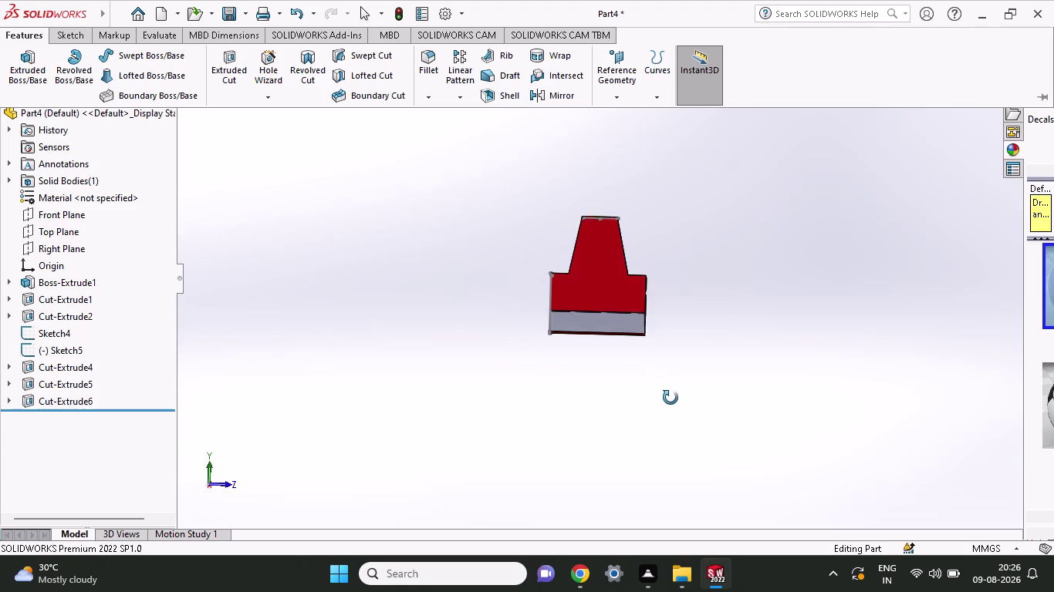
middle_drag(669, 395, 670, 404)
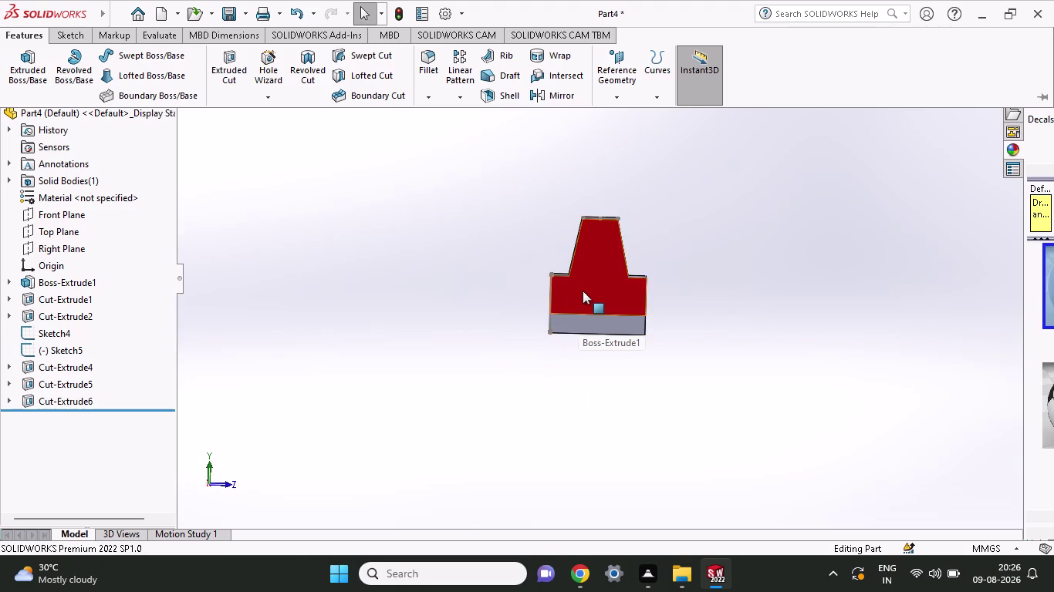
scroll(down, 3)
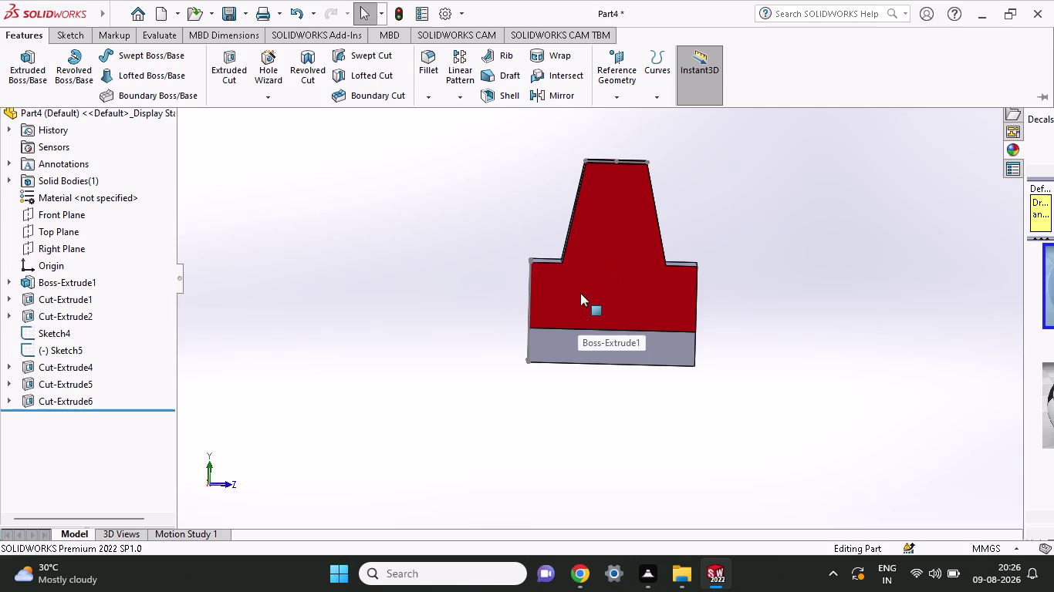
middle_drag(569, 401, 678, 411)
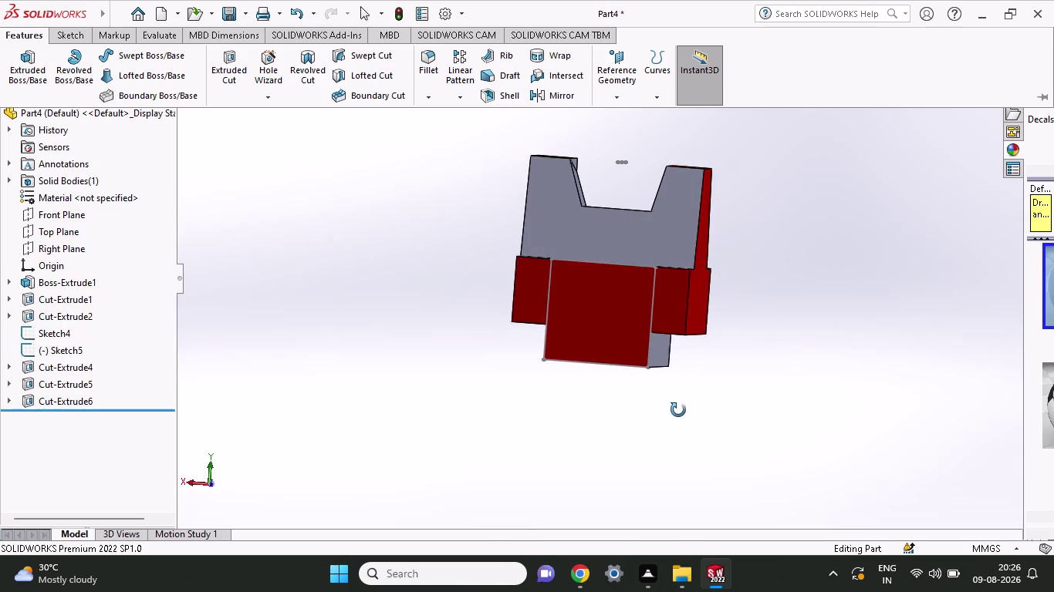
middle_drag(678, 410, 584, 416)
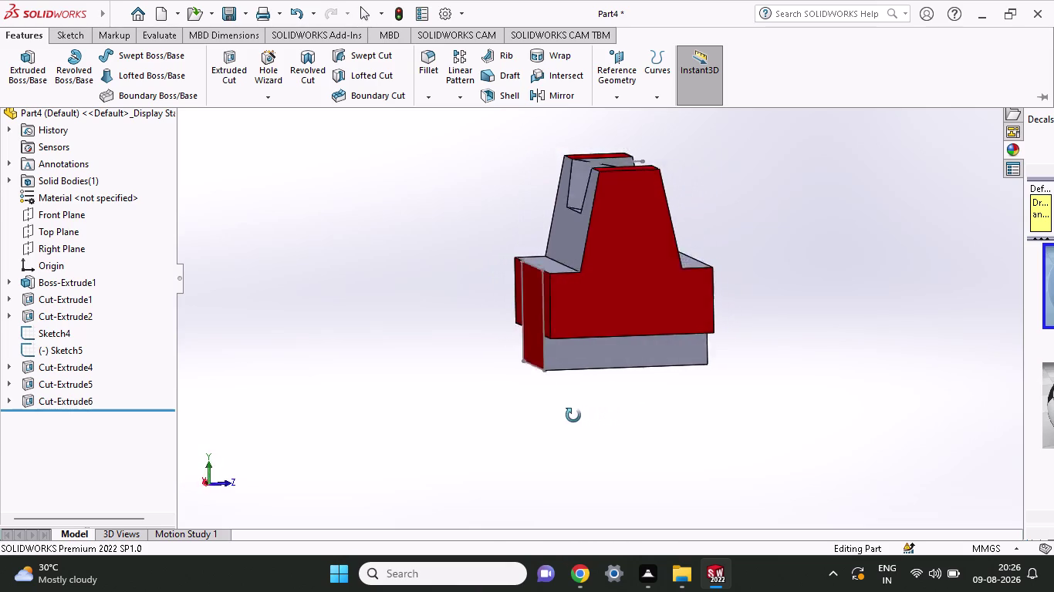
middle_drag(584, 416, 538, 411)
scroll(down, 3)
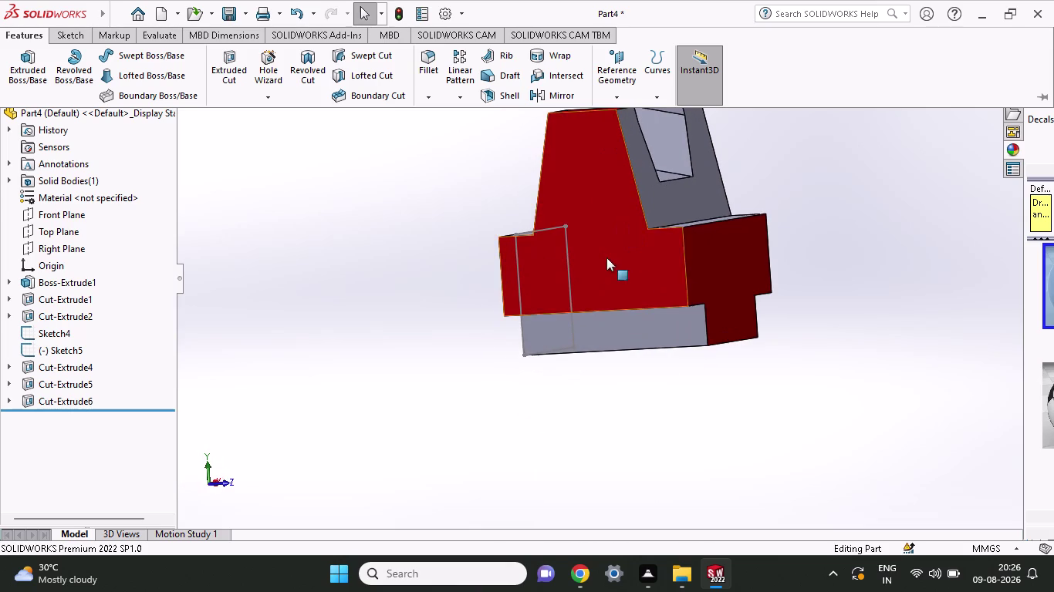
middle_drag(809, 215, 813, 215)
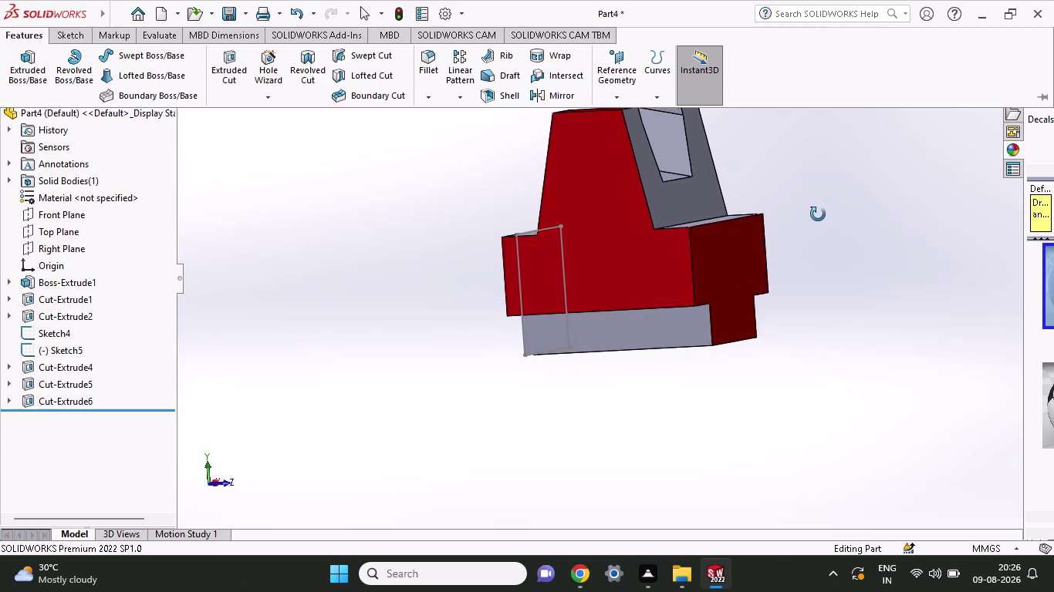
middle_drag(813, 215, 842, 213)
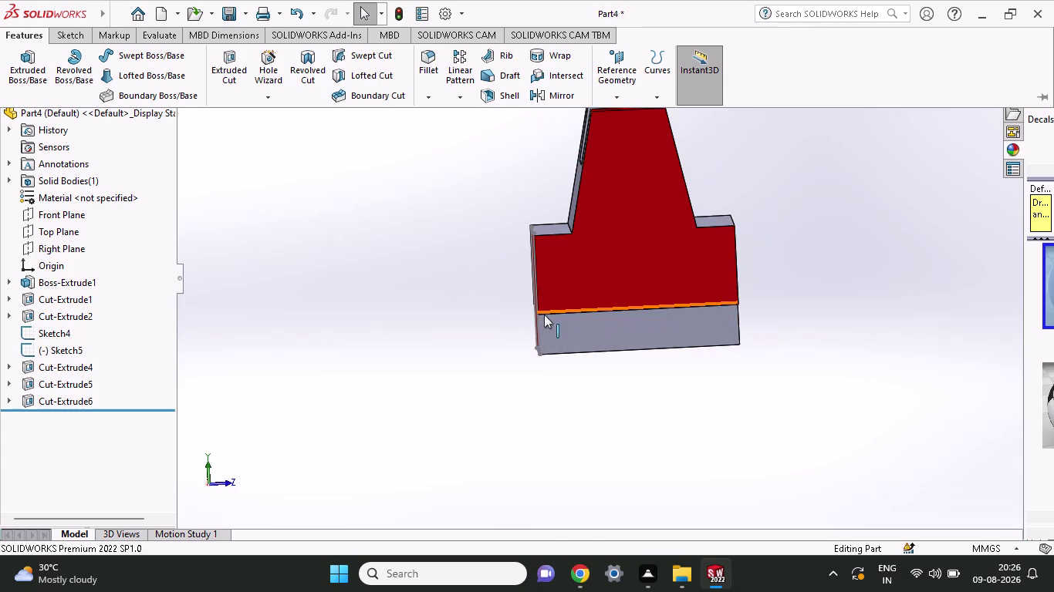
click(67, 38)
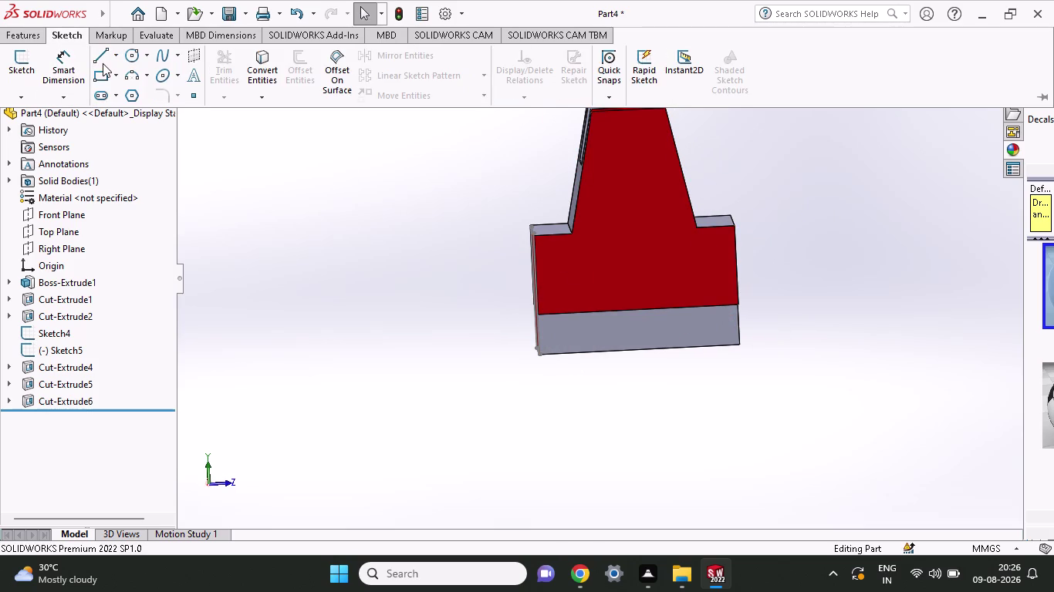
click(102, 60)
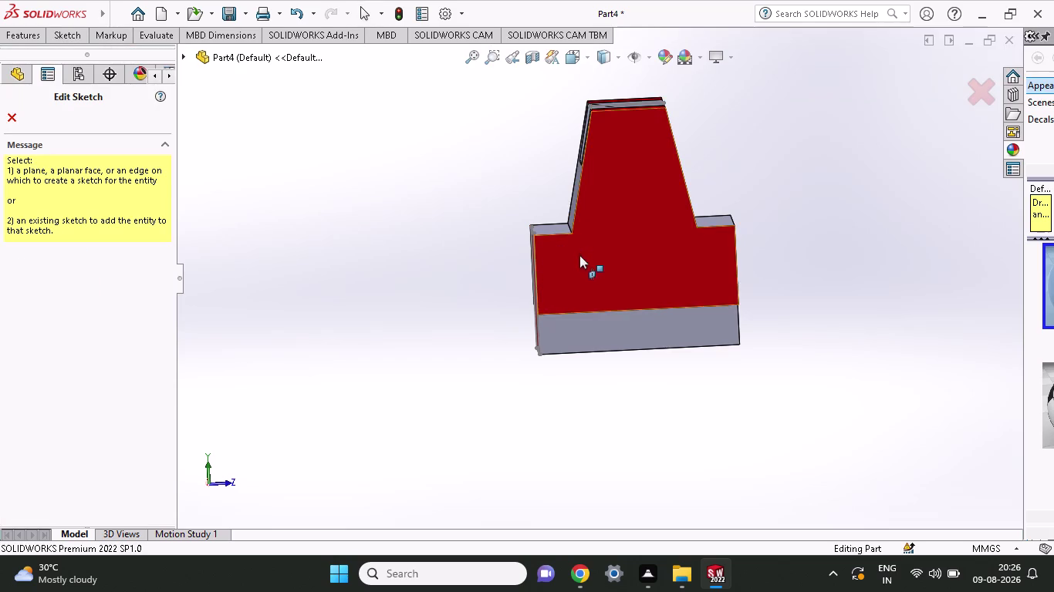
click(10, 118)
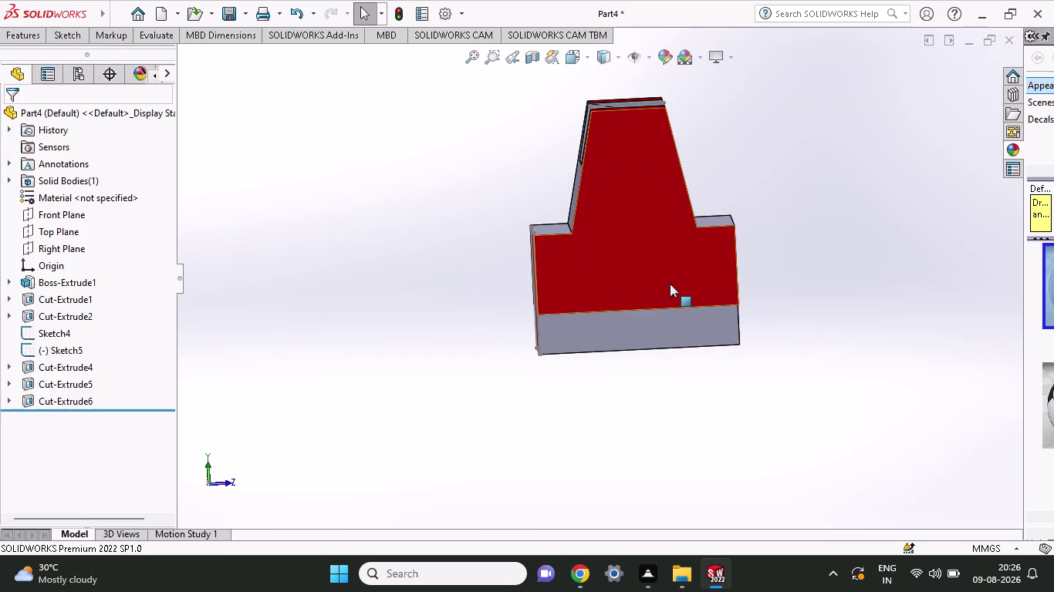
click(638, 273)
middle_drag(307, 404, 368, 407)
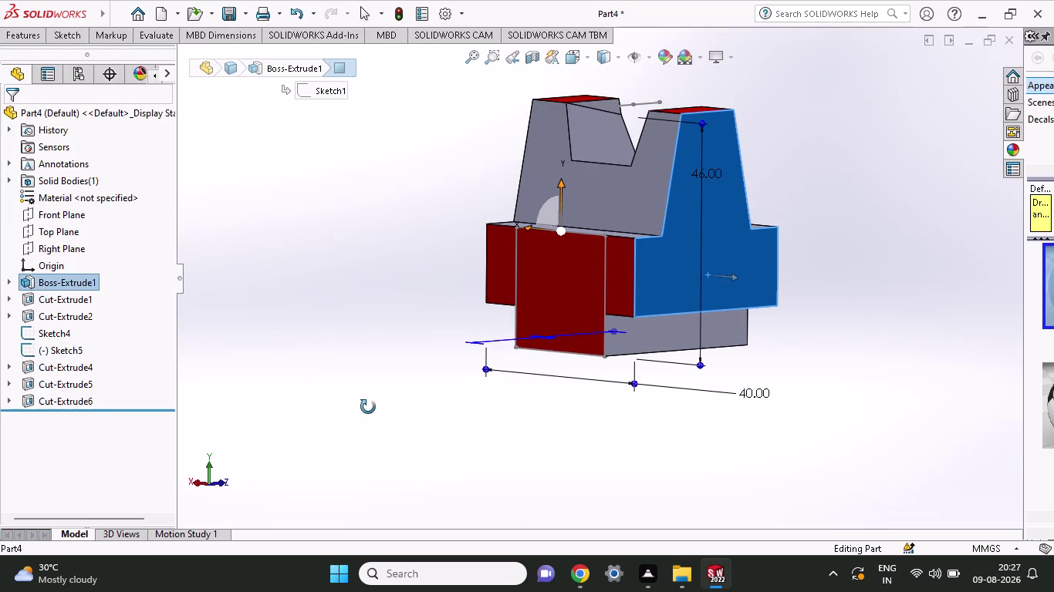
middle_drag(368, 407, 322, 407)
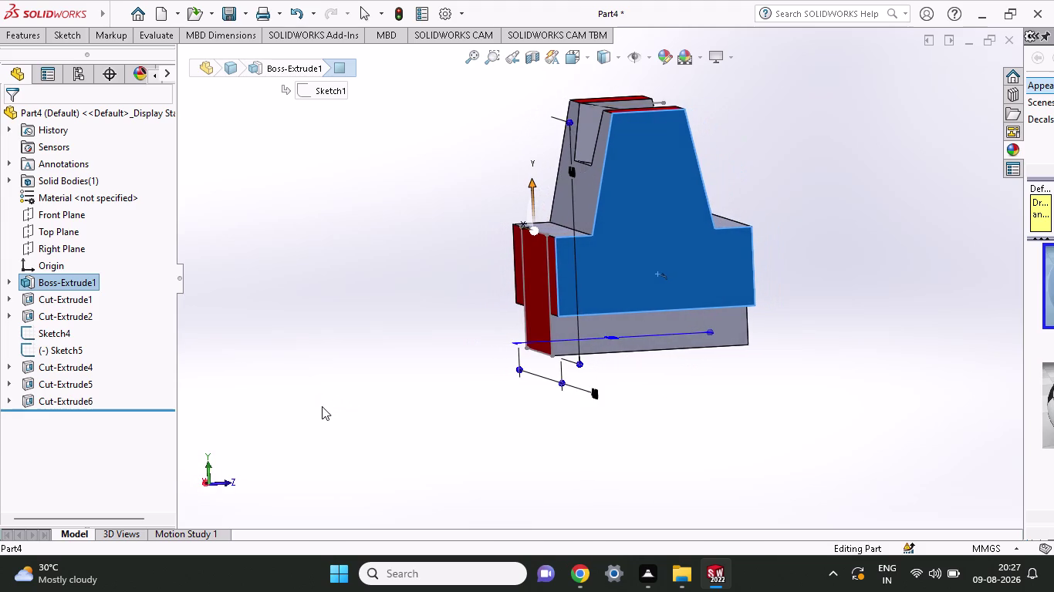
right_click(675, 247)
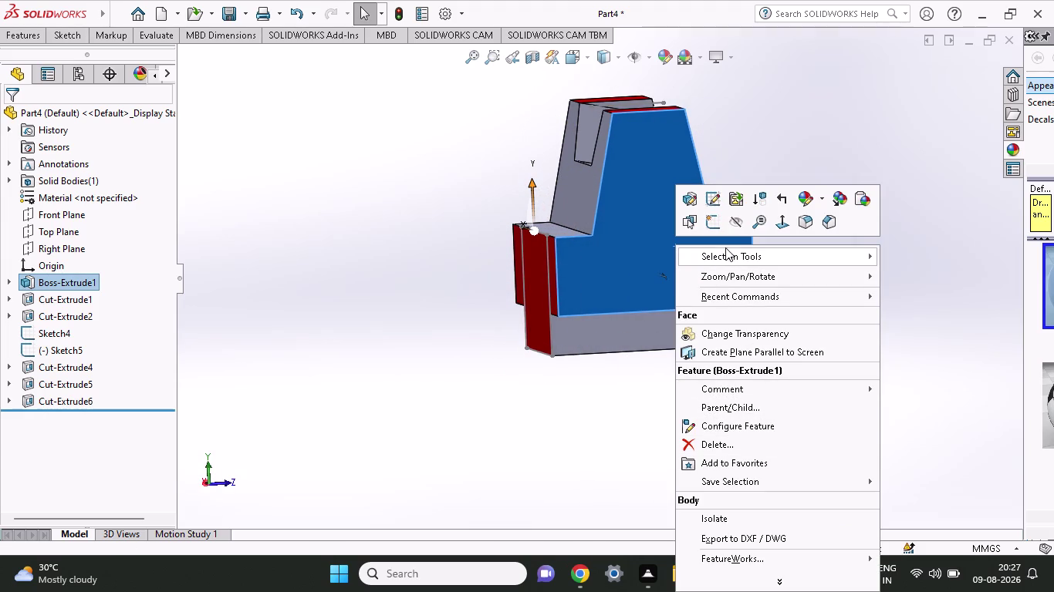
click(897, 295)
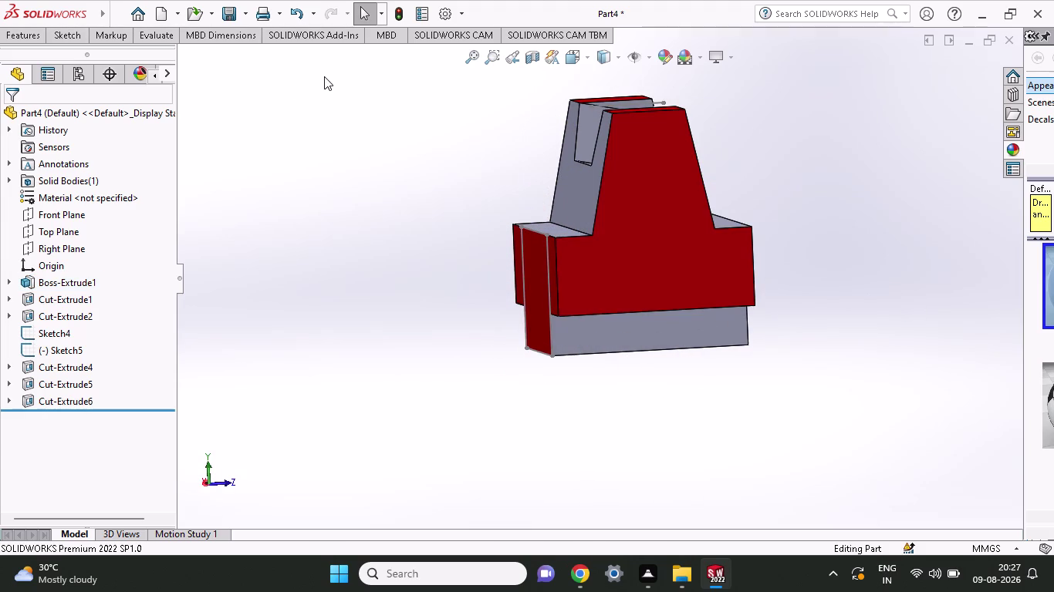
click(175, 10)
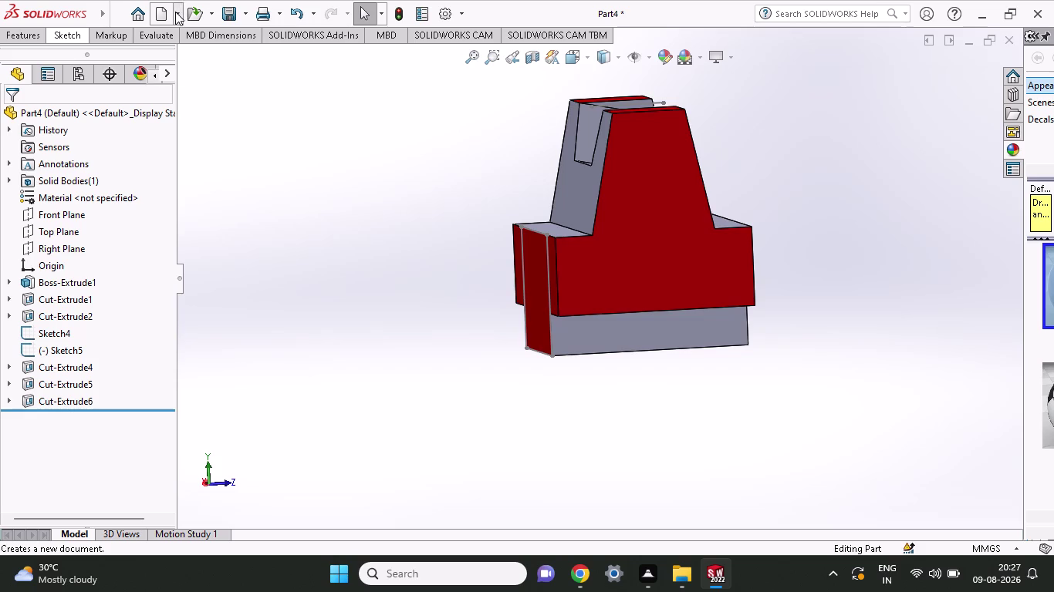
Open Save As for Part4 and replace the old file name with a new one.
click(247, 20)
click(248, 20)
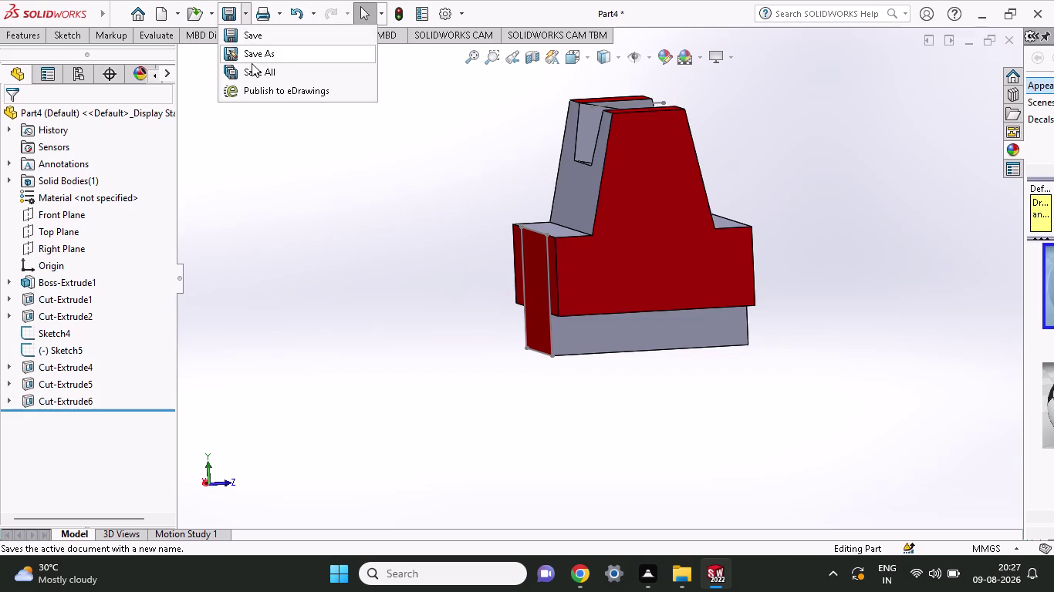
click(253, 49)
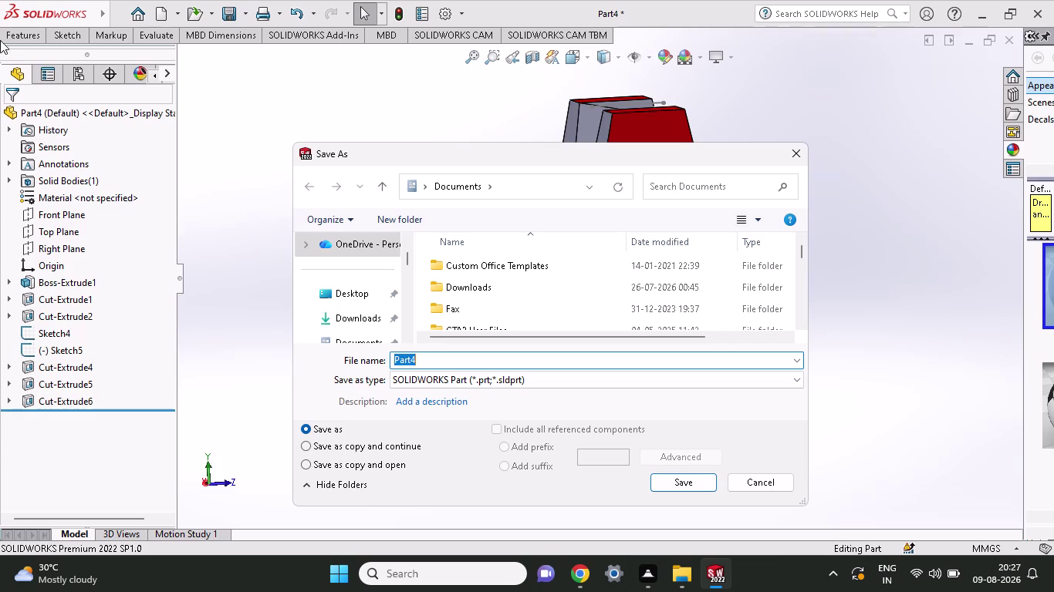
drag(456, 364, 373, 366)
click(373, 367)
key(BackSpace)
key(a)
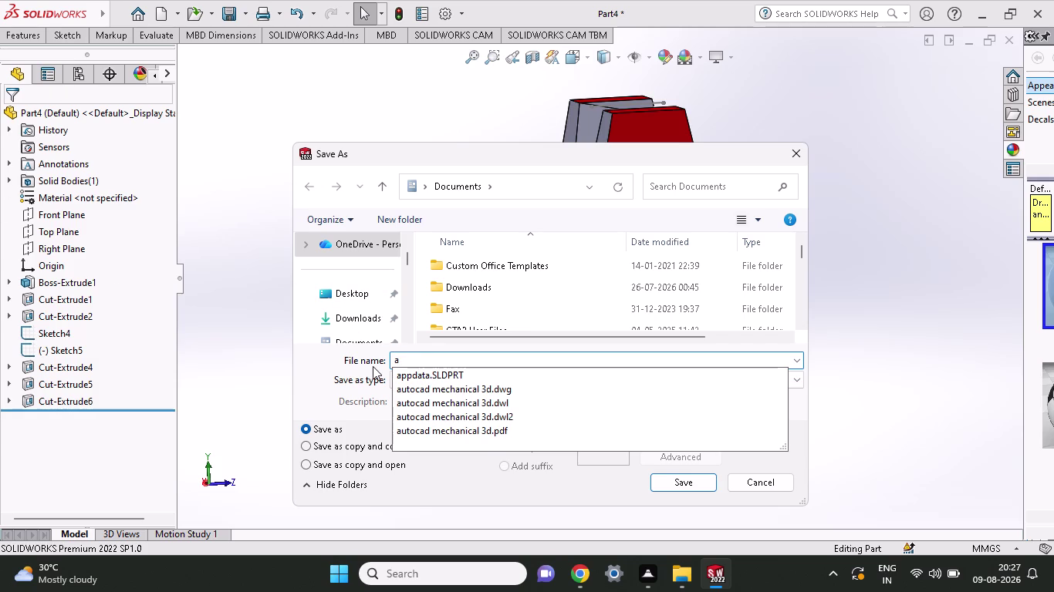